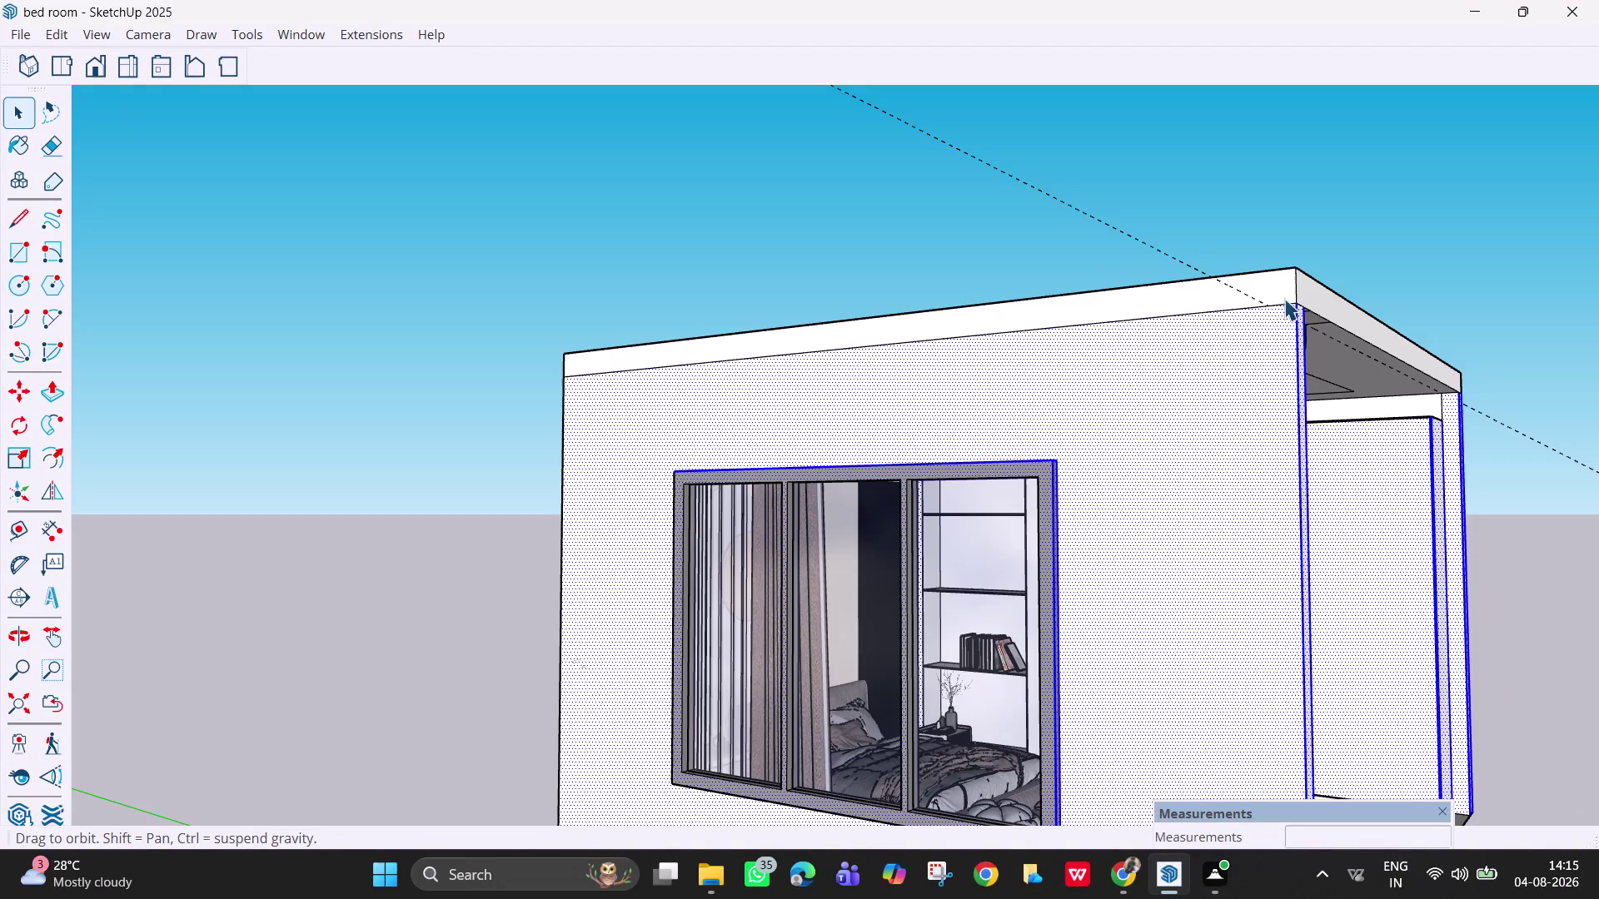
Clear the wall selection and orbit toward the room's open side.
key(Escape)
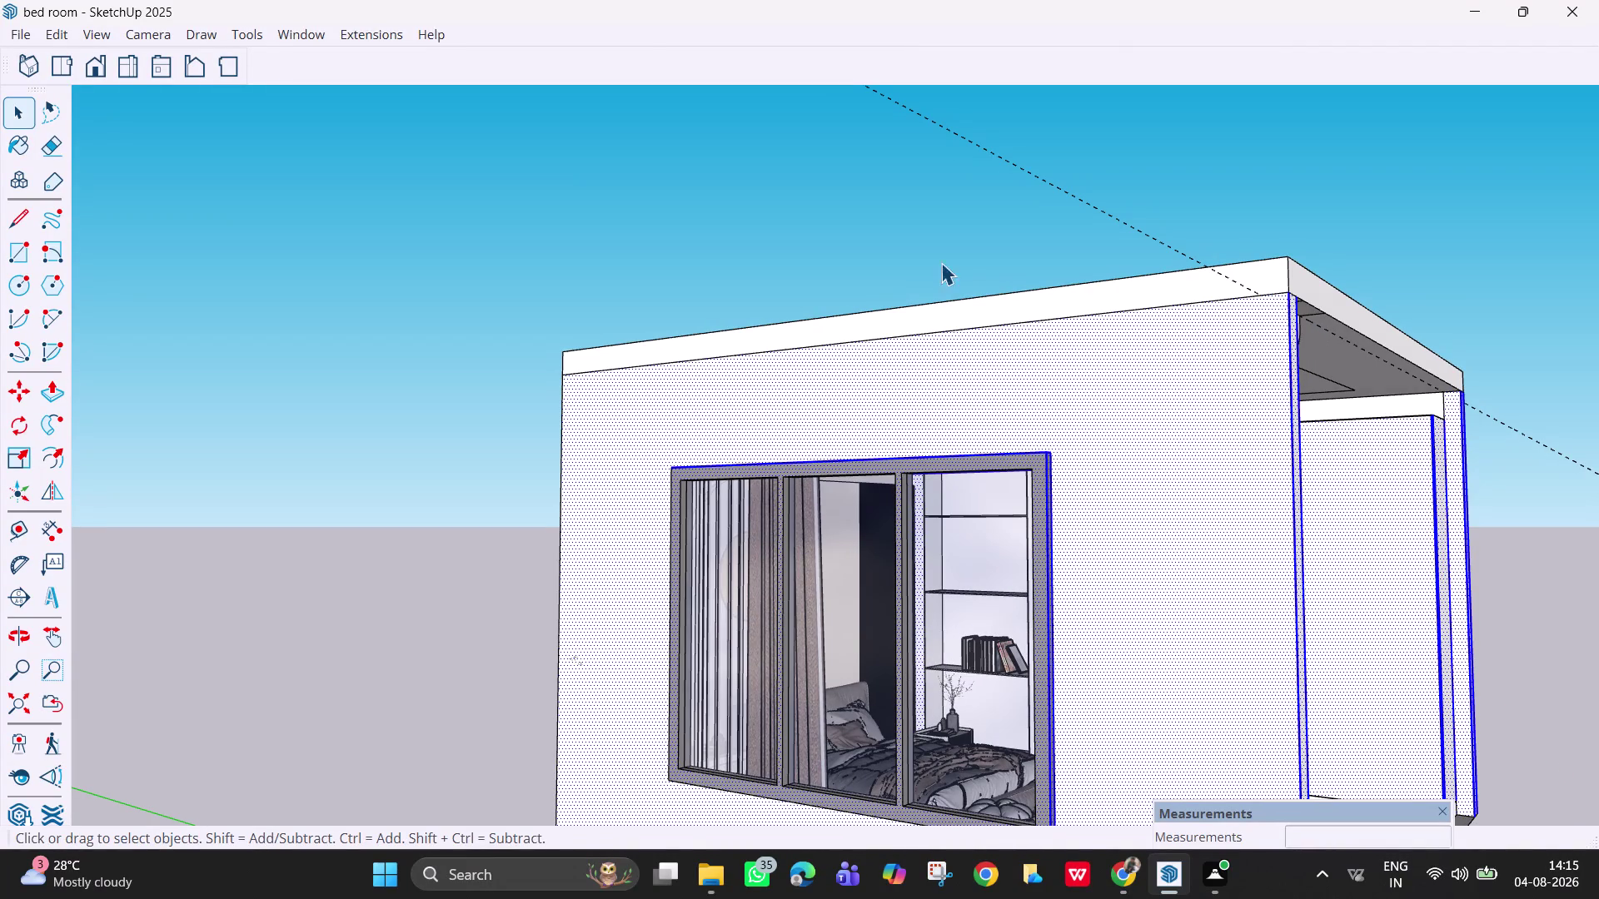
click(869, 235)
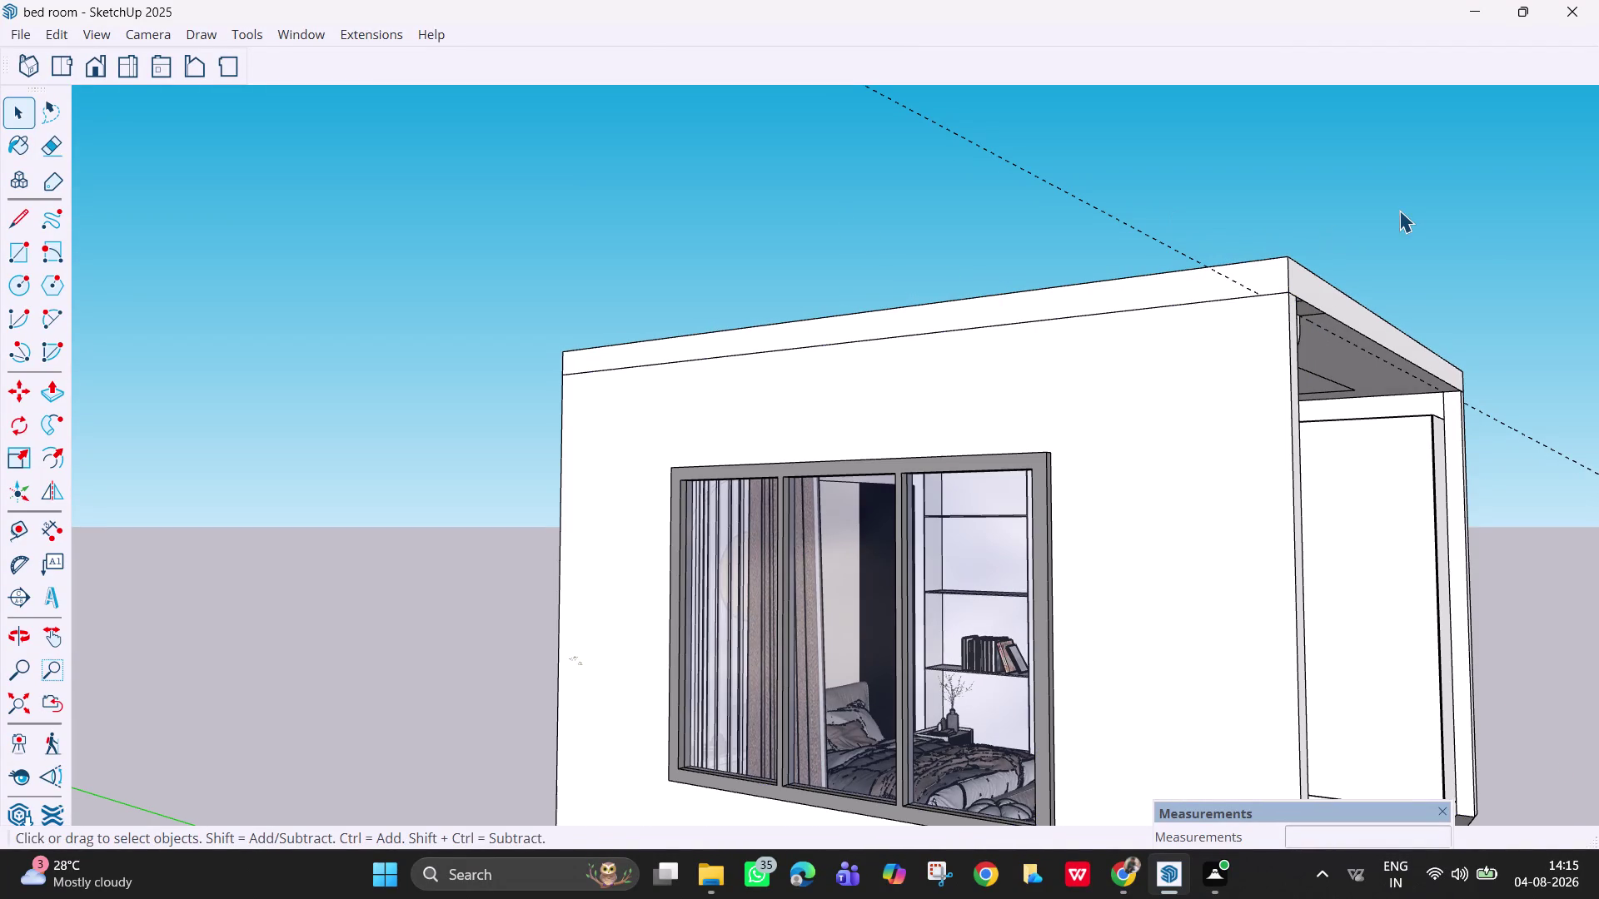
key(Escape)
key(Escape)
key(Escape)
middle_drag(1374, 455, 1362, 463)
middle_drag(1362, 462, 1035, 509)
scroll(down, 3)
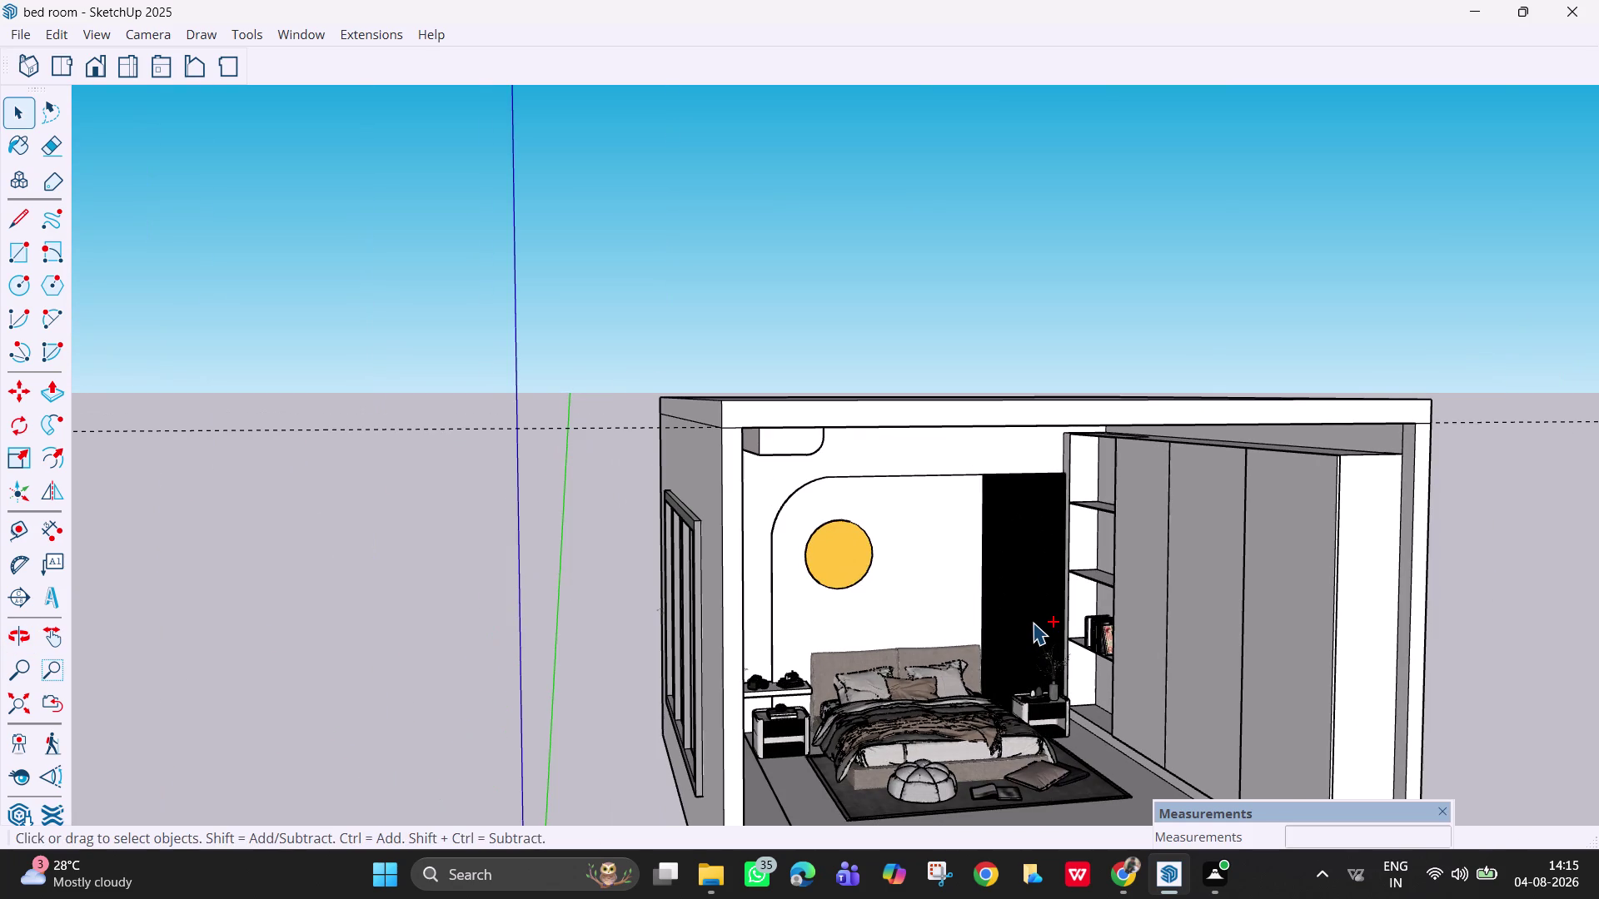
Save the model and orbit around the furnished bedroom interior.
key(ctrl+s)
key(ctrl+s)
key(ctrl+s)
key(Escape)
key(Escape)
key(Escape)
key(Escape)
key(Escape)
scroll(up, 3)
key(Escape)
key(Escape)
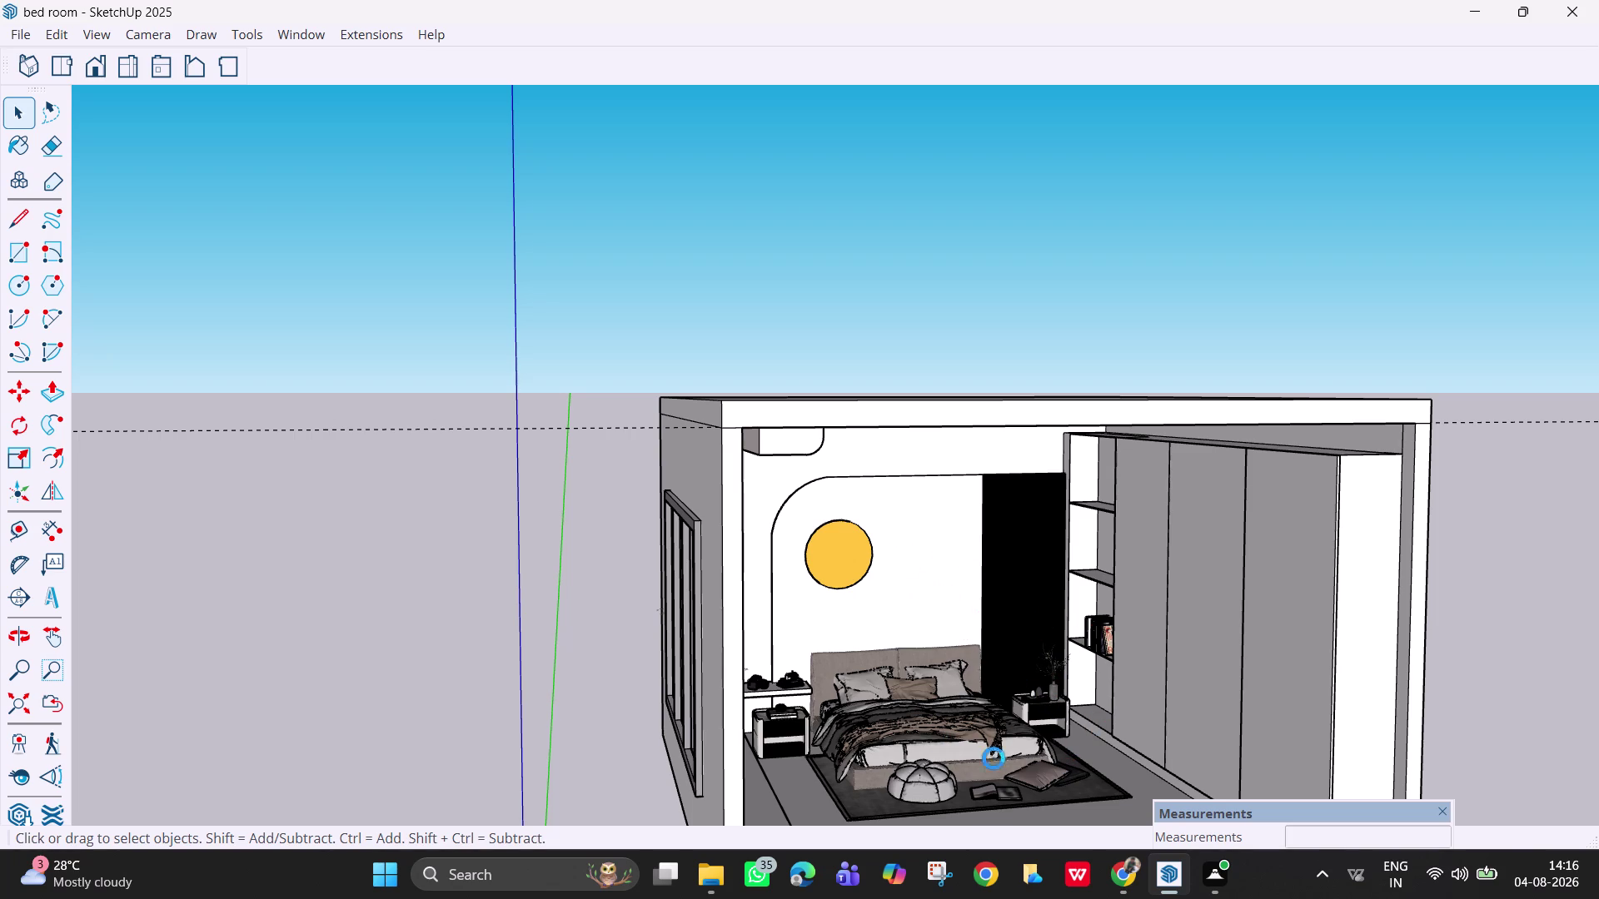
middle_drag(1010, 630, 1077, 650)
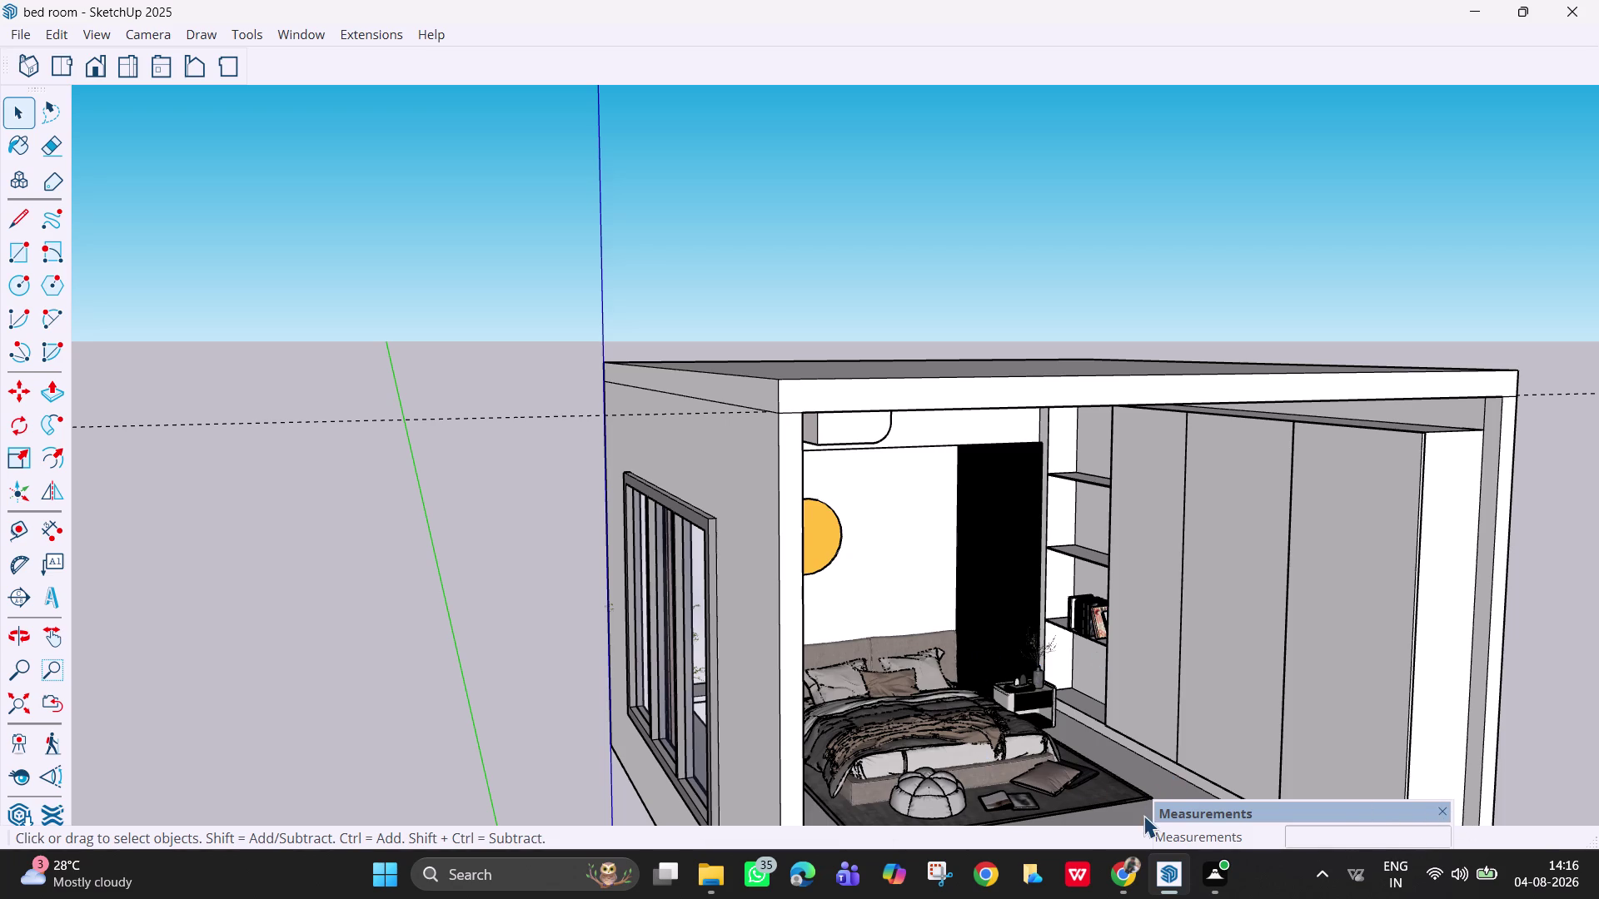
Orbit closer into the bedroom to face the bed wall.
click(1321, 802)
drag(1315, 800, 1315, 823)
scroll(up, 3)
middle_drag(1048, 679, 937, 677)
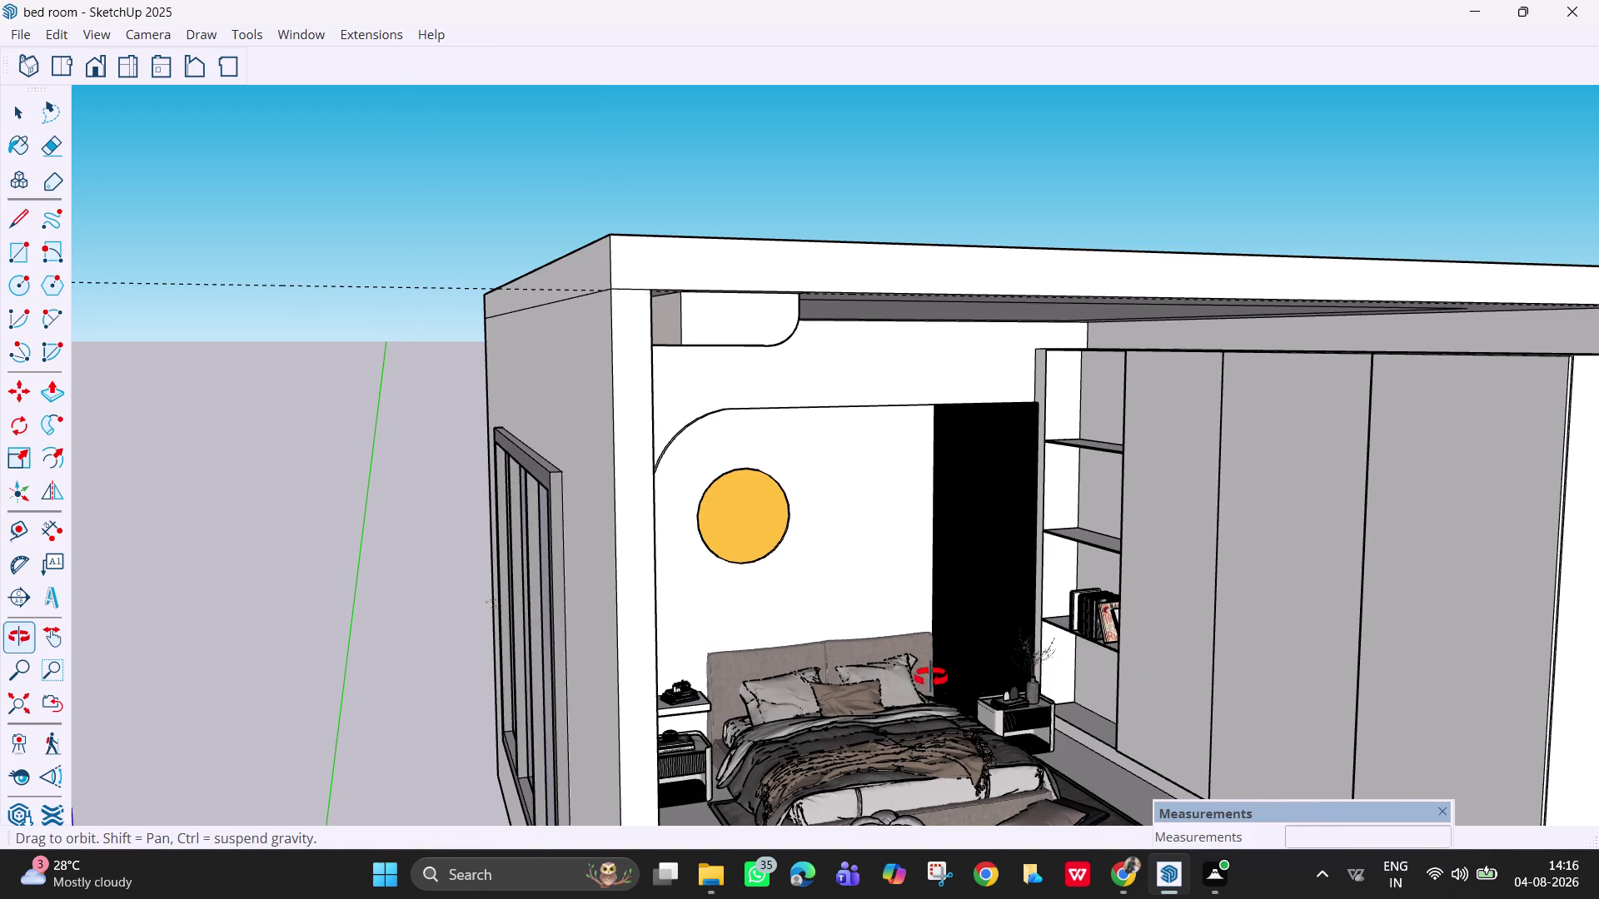
middle_drag(937, 678, 924, 725)
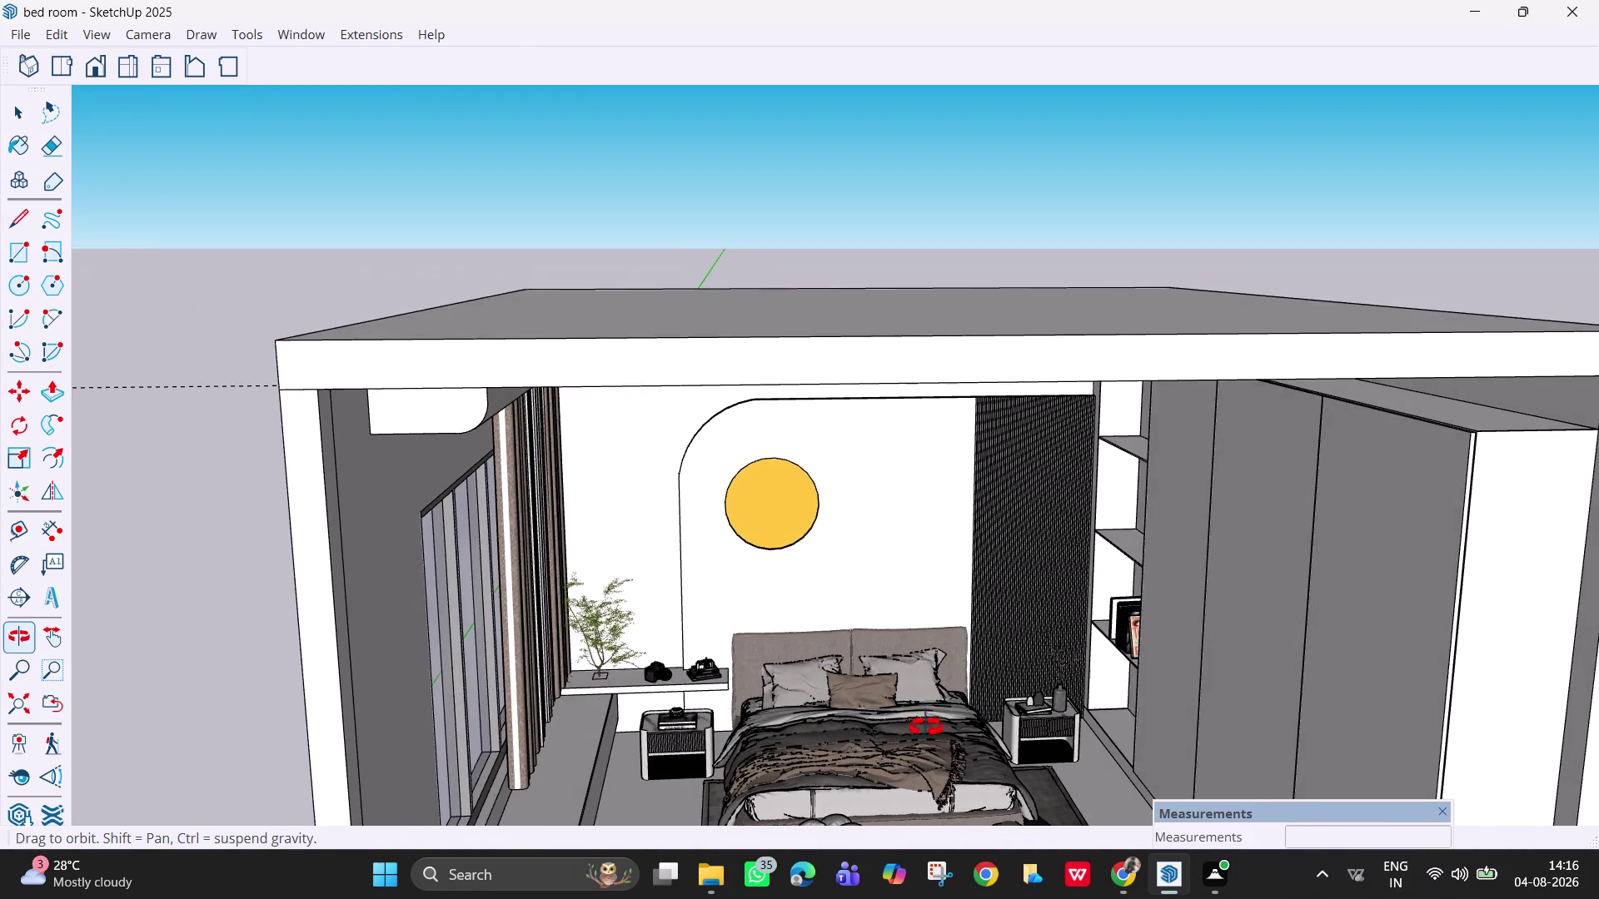
middle_drag(924, 725, 935, 744)
Orbit around the building to the outside side wall and select the handle model.
middle_drag(1092, 675, 1036, 667)
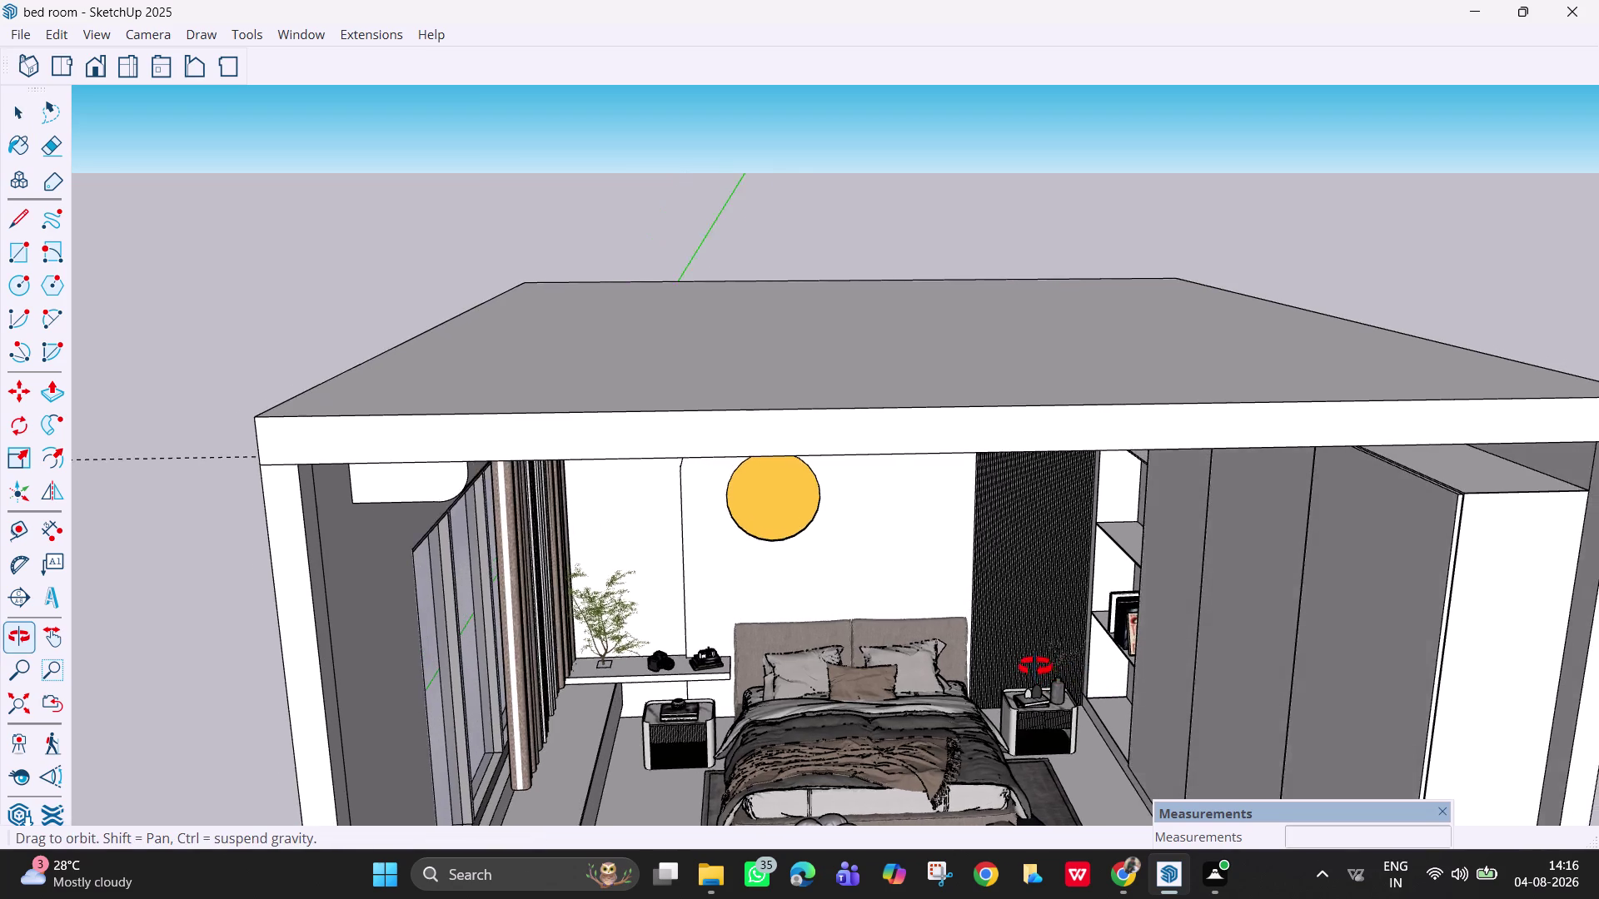
middle_drag(1037, 667, 1022, 662)
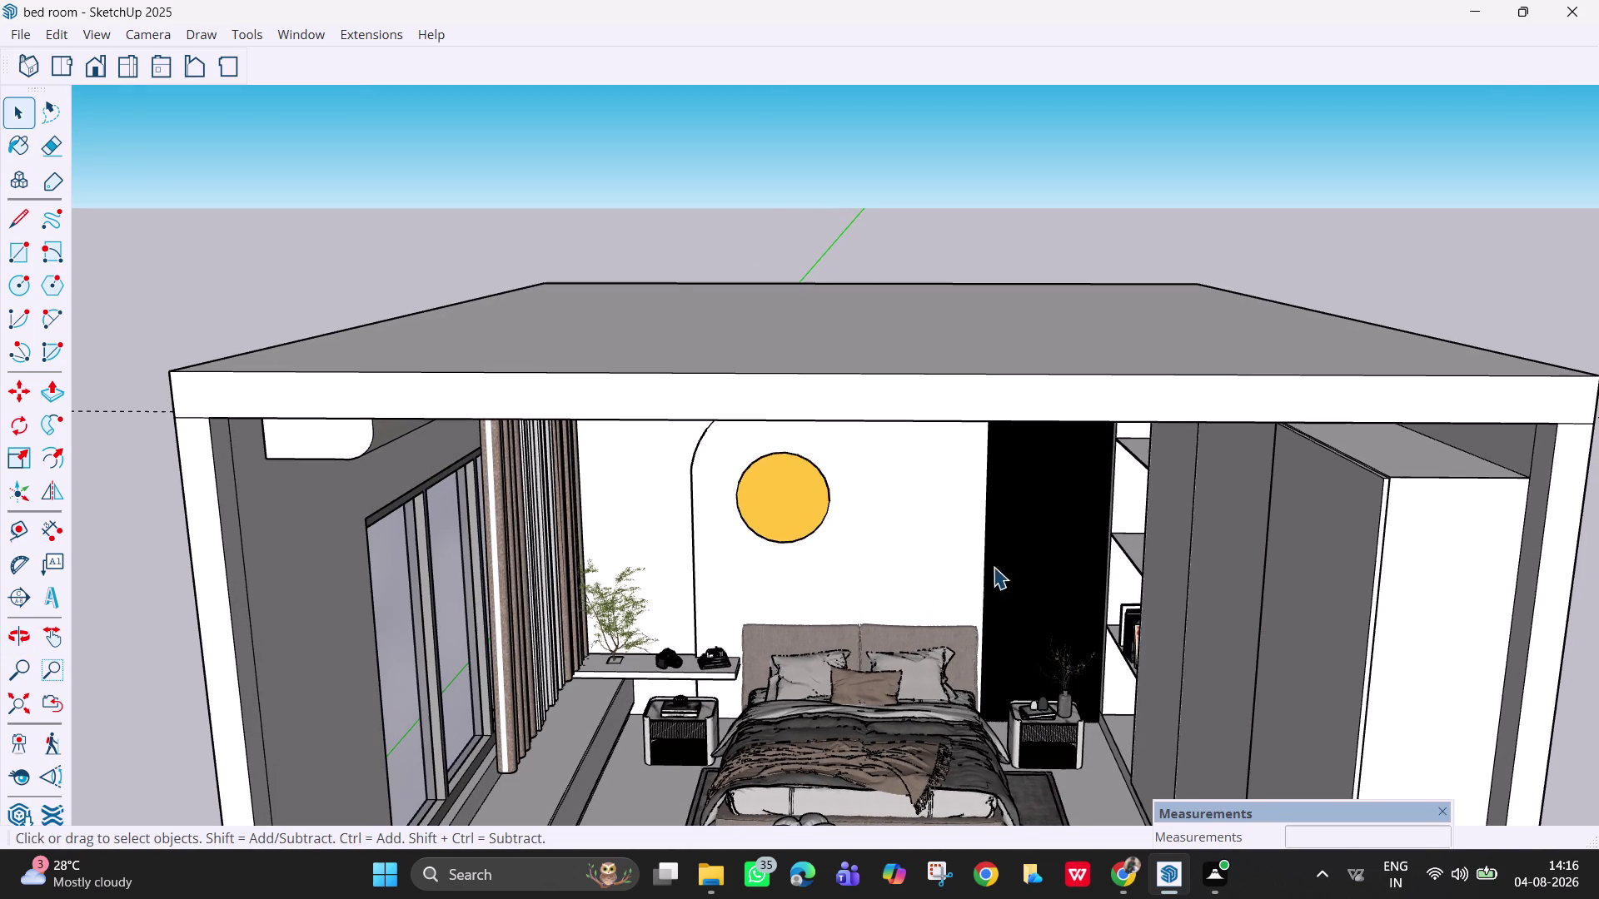
middle_drag(497, 557, 976, 607)
middle_drag(553, 545, 939, 546)
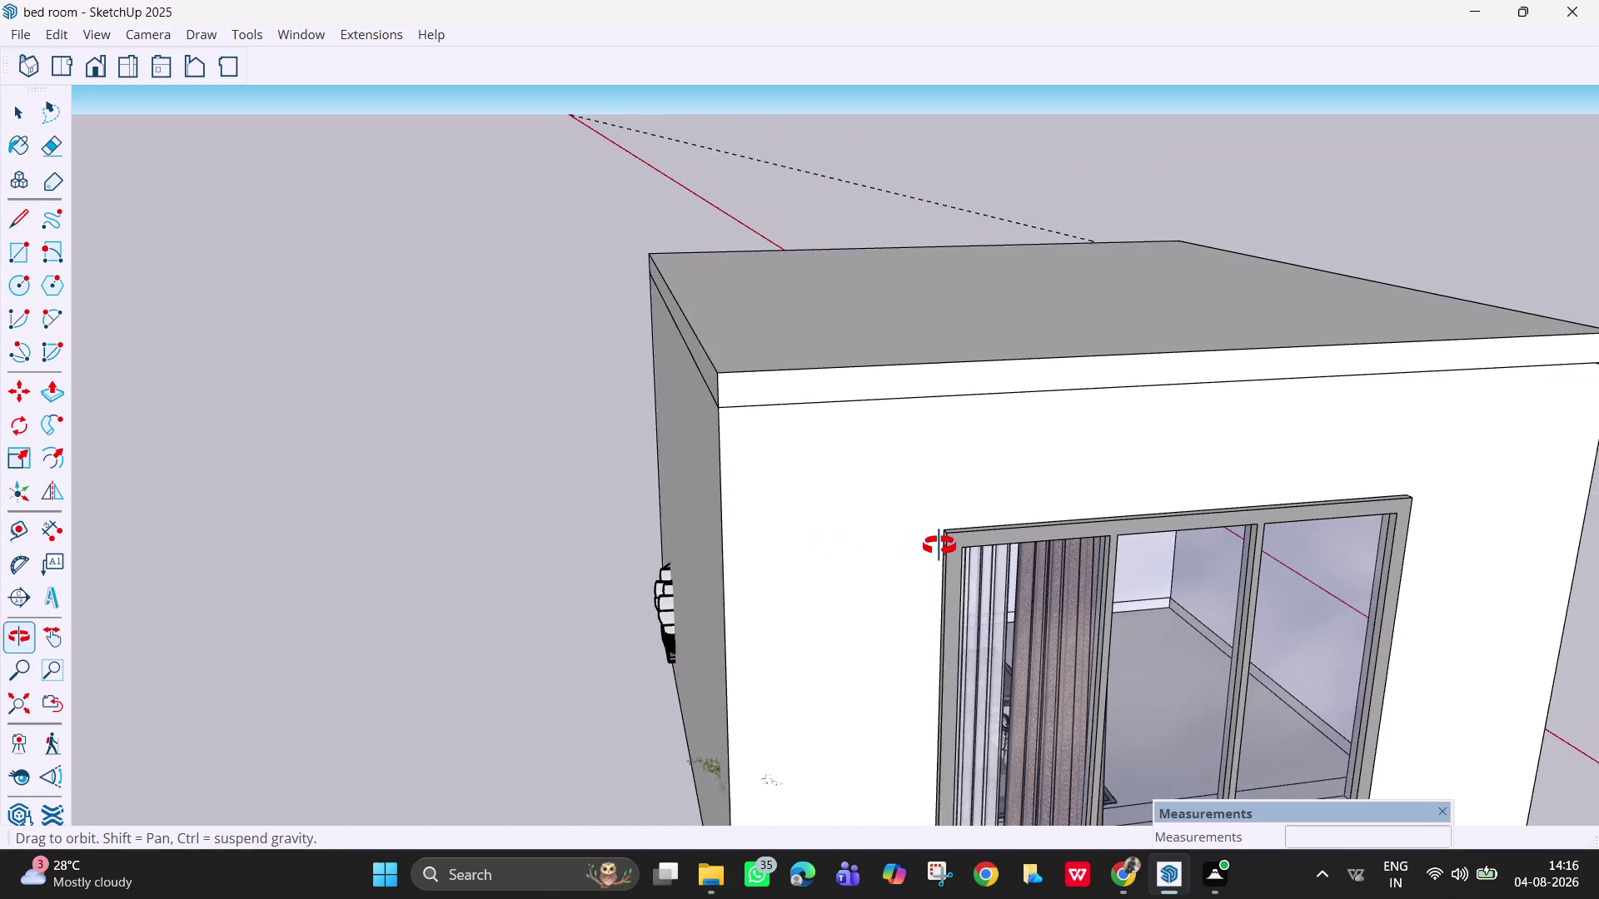
middle_drag(940, 547, 974, 553)
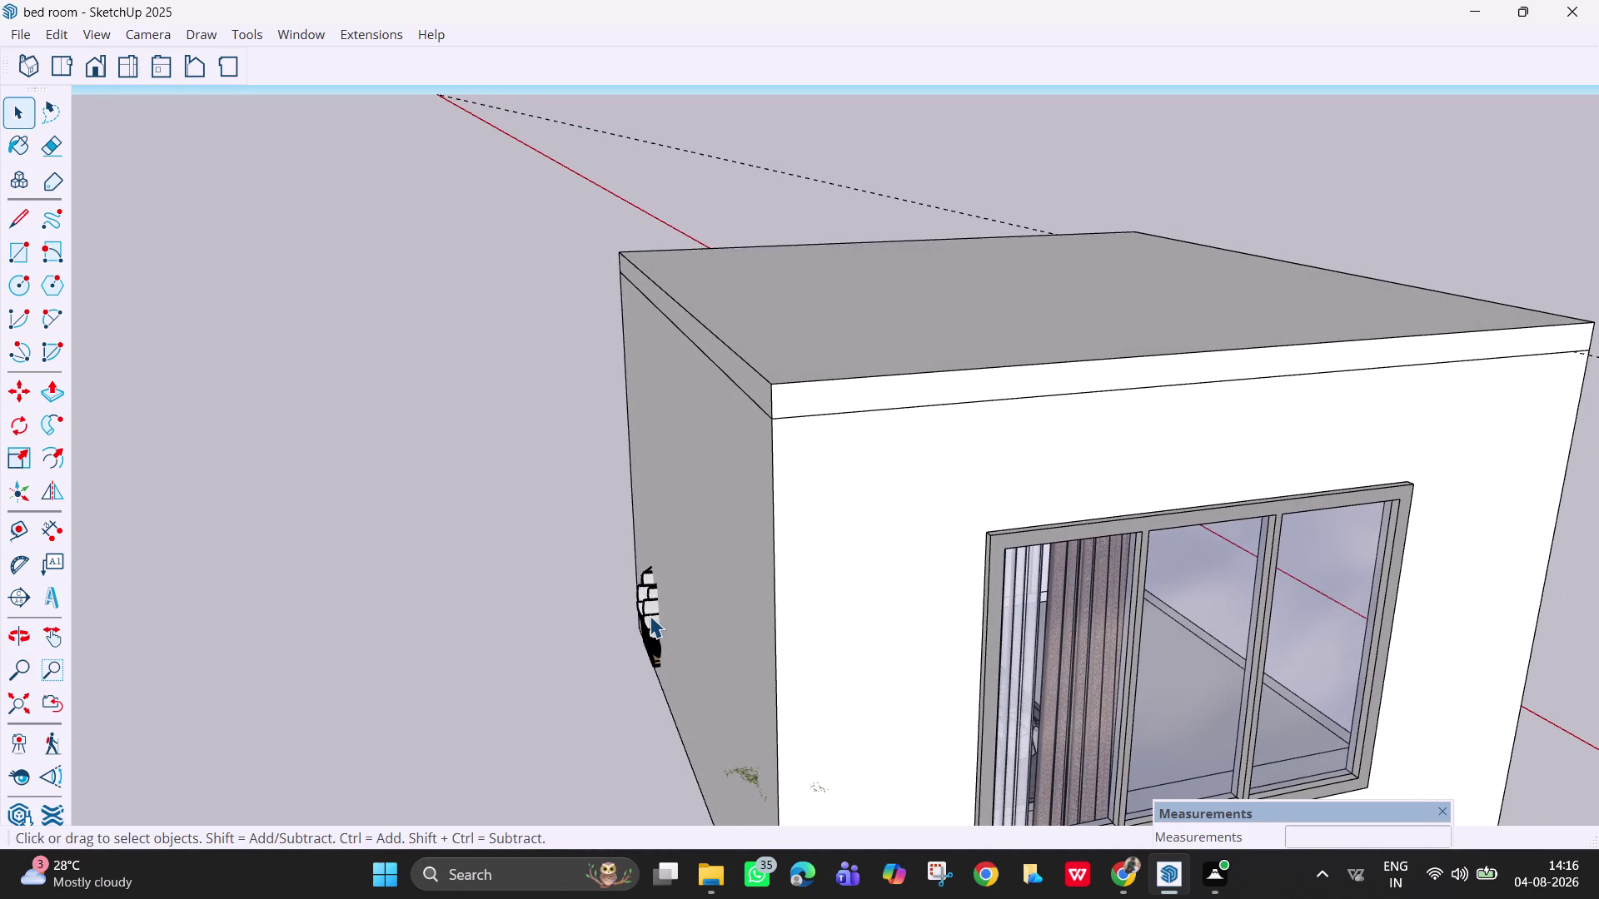
click(650, 615)
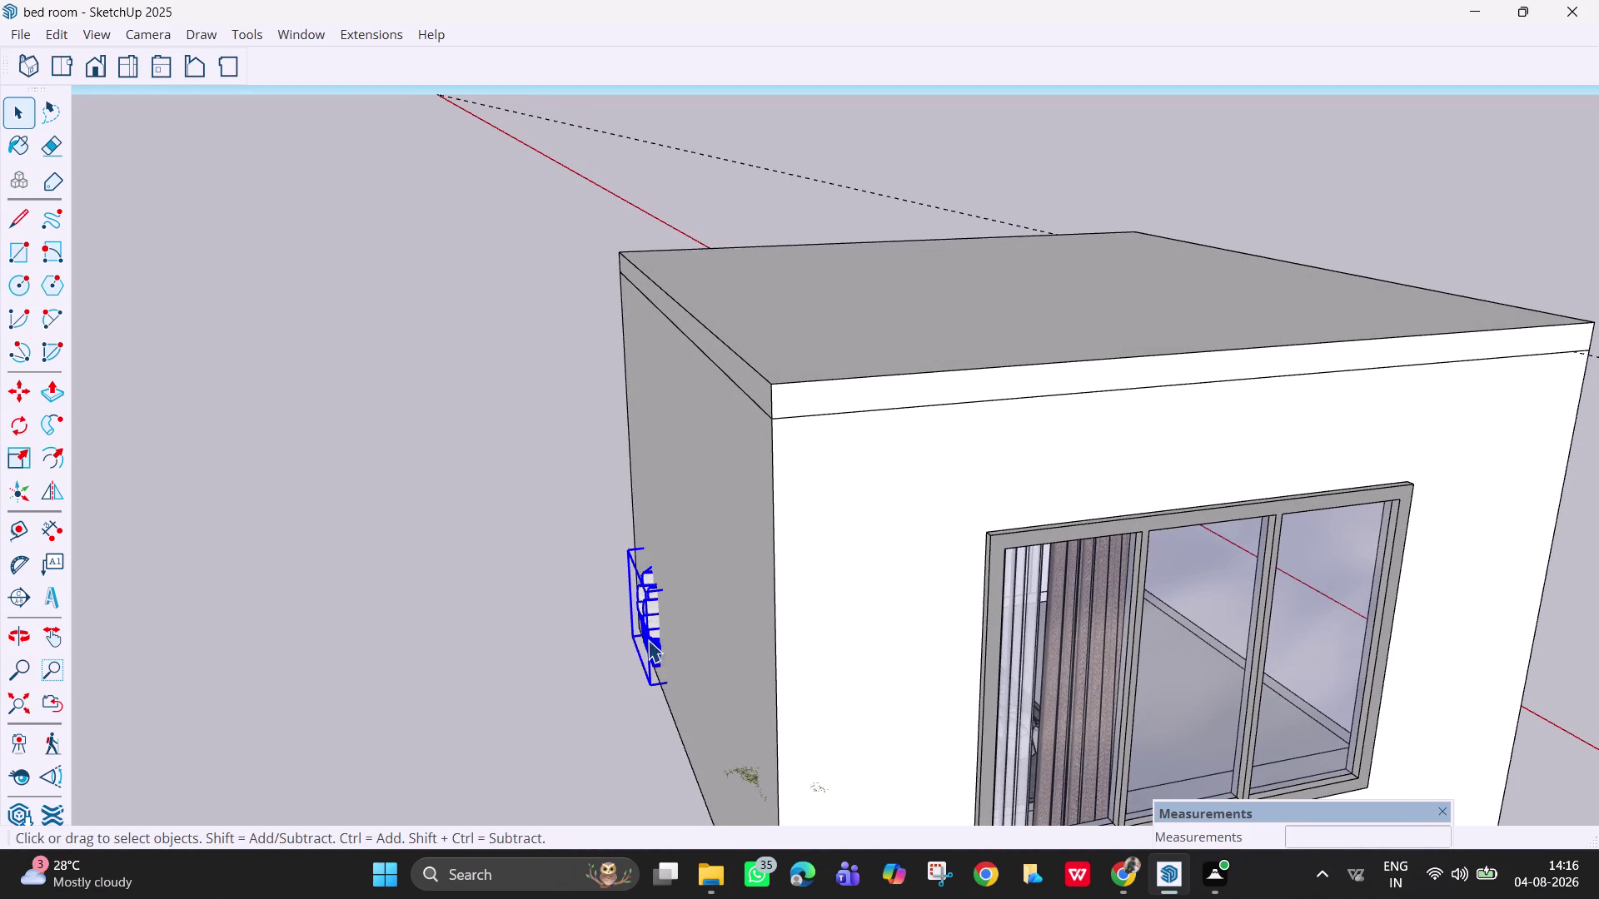
Drag the handle model's rotation grip with Move (M) to turn it.
key(m)
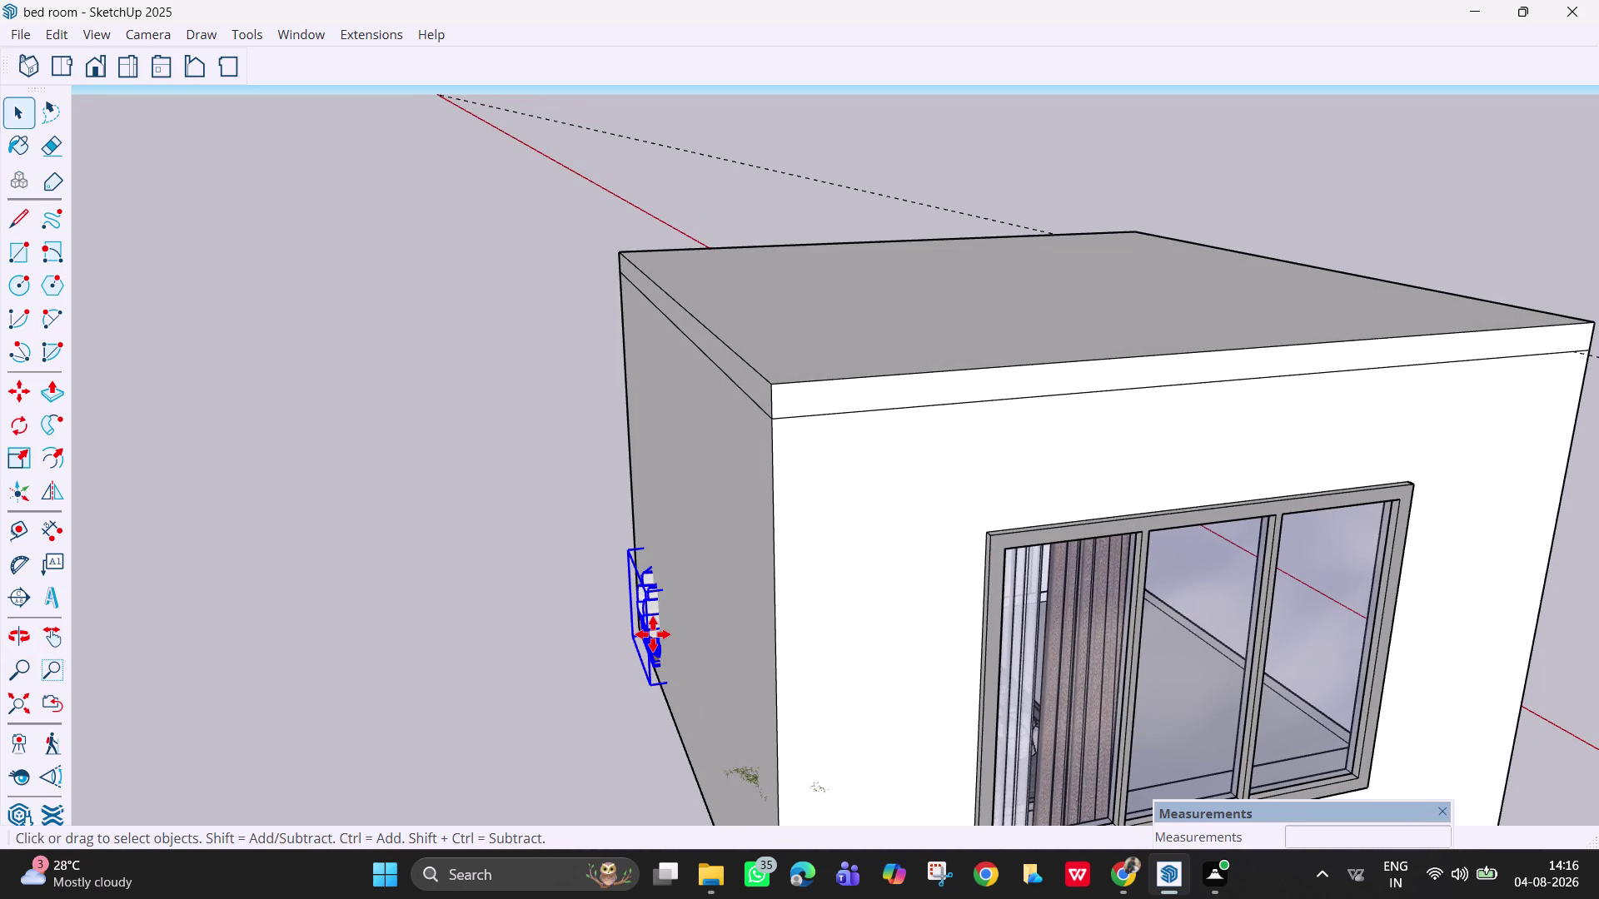
drag(653, 635, 644, 629)
drag(648, 679, 566, 670)
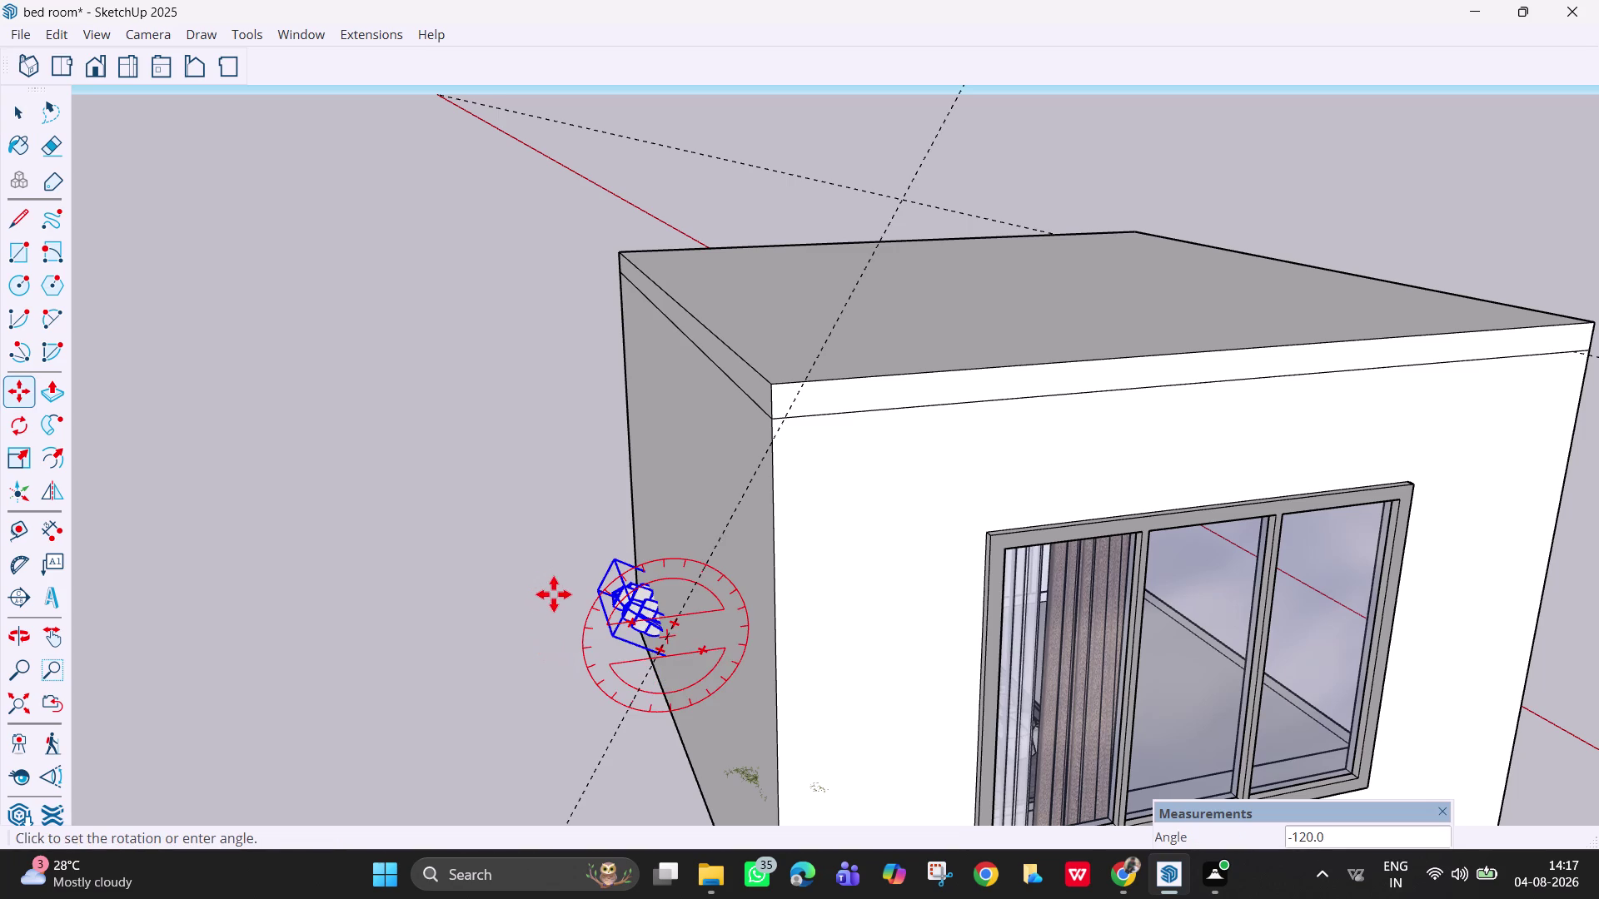
key(Escape)
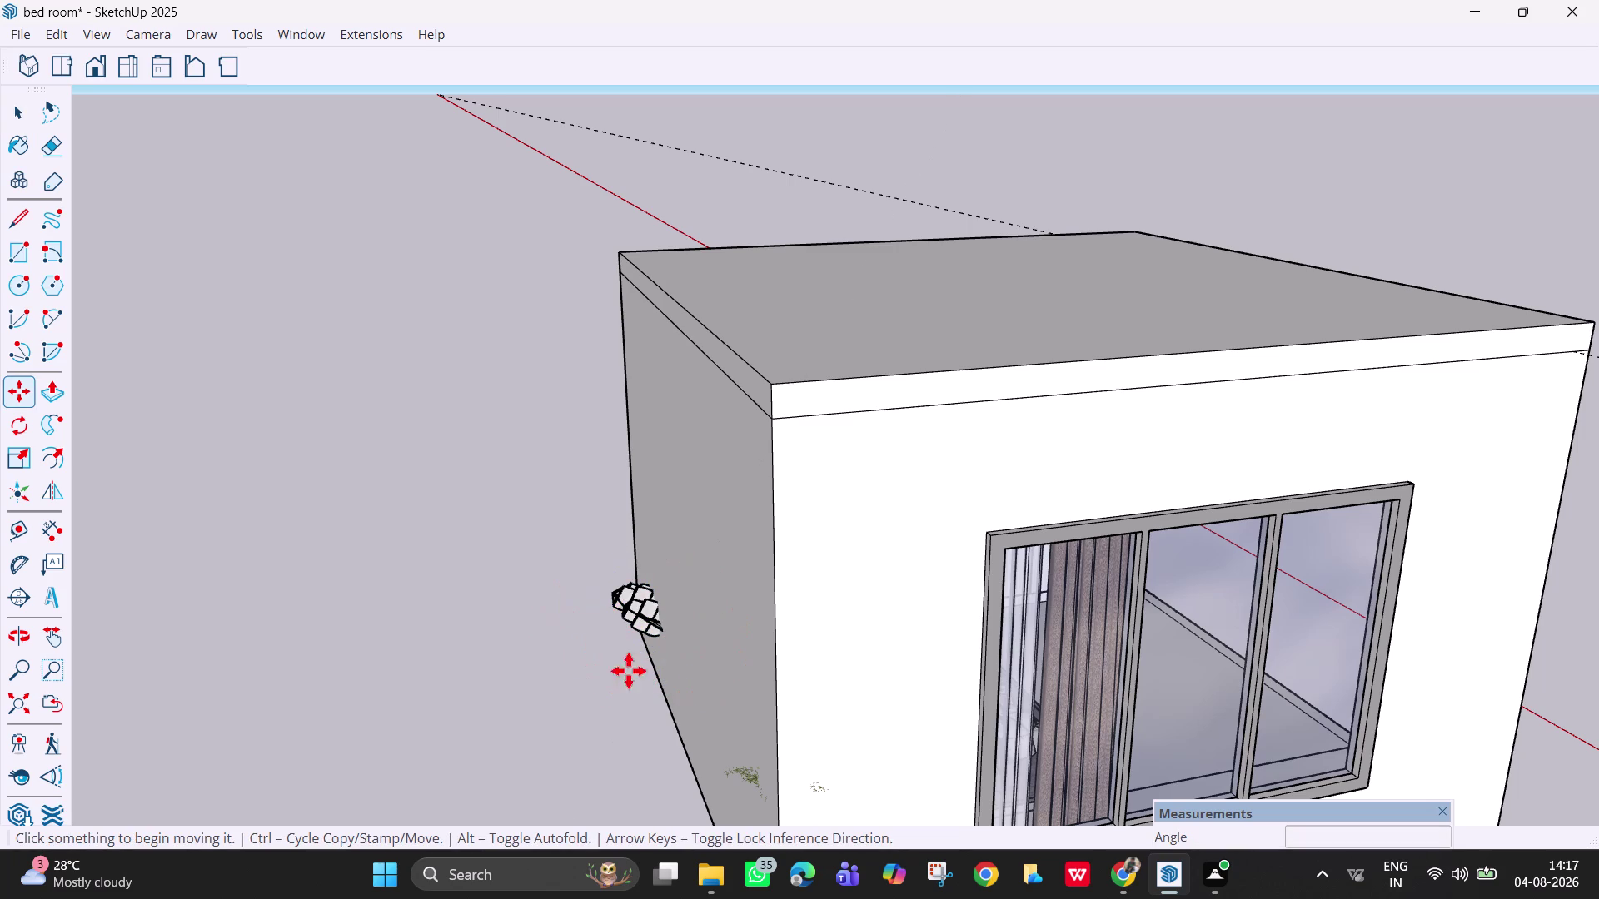
Reselect the handle model and drag its grip again, then cancel.
click(640, 616)
drag(641, 617, 635, 617)
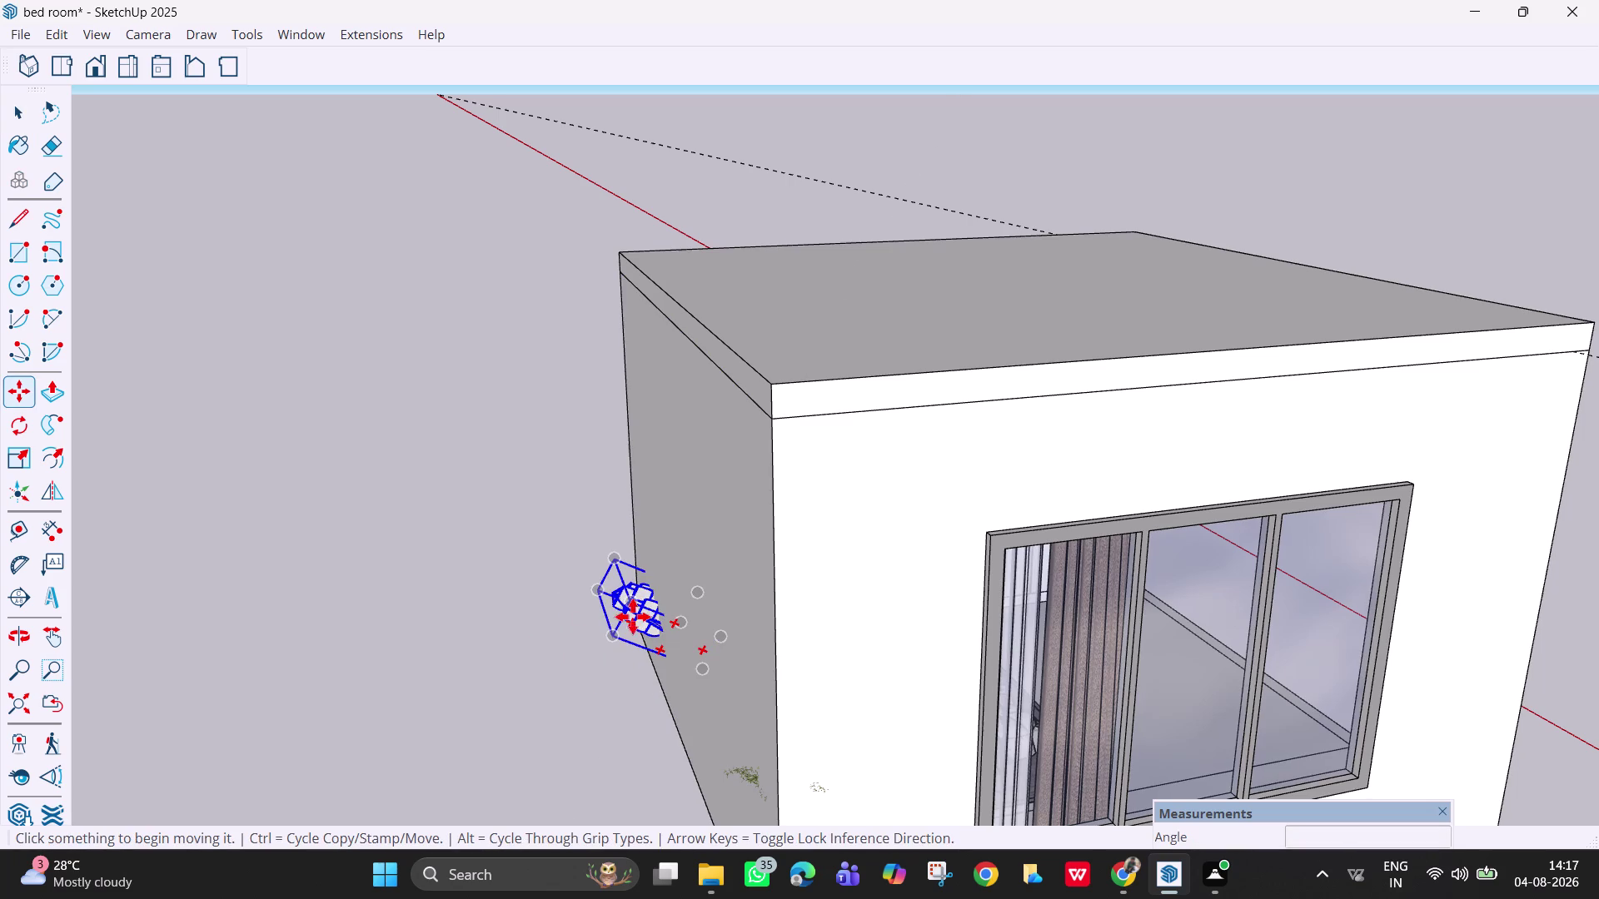
drag(636, 616, 555, 617)
click(611, 635)
drag(616, 629, 584, 628)
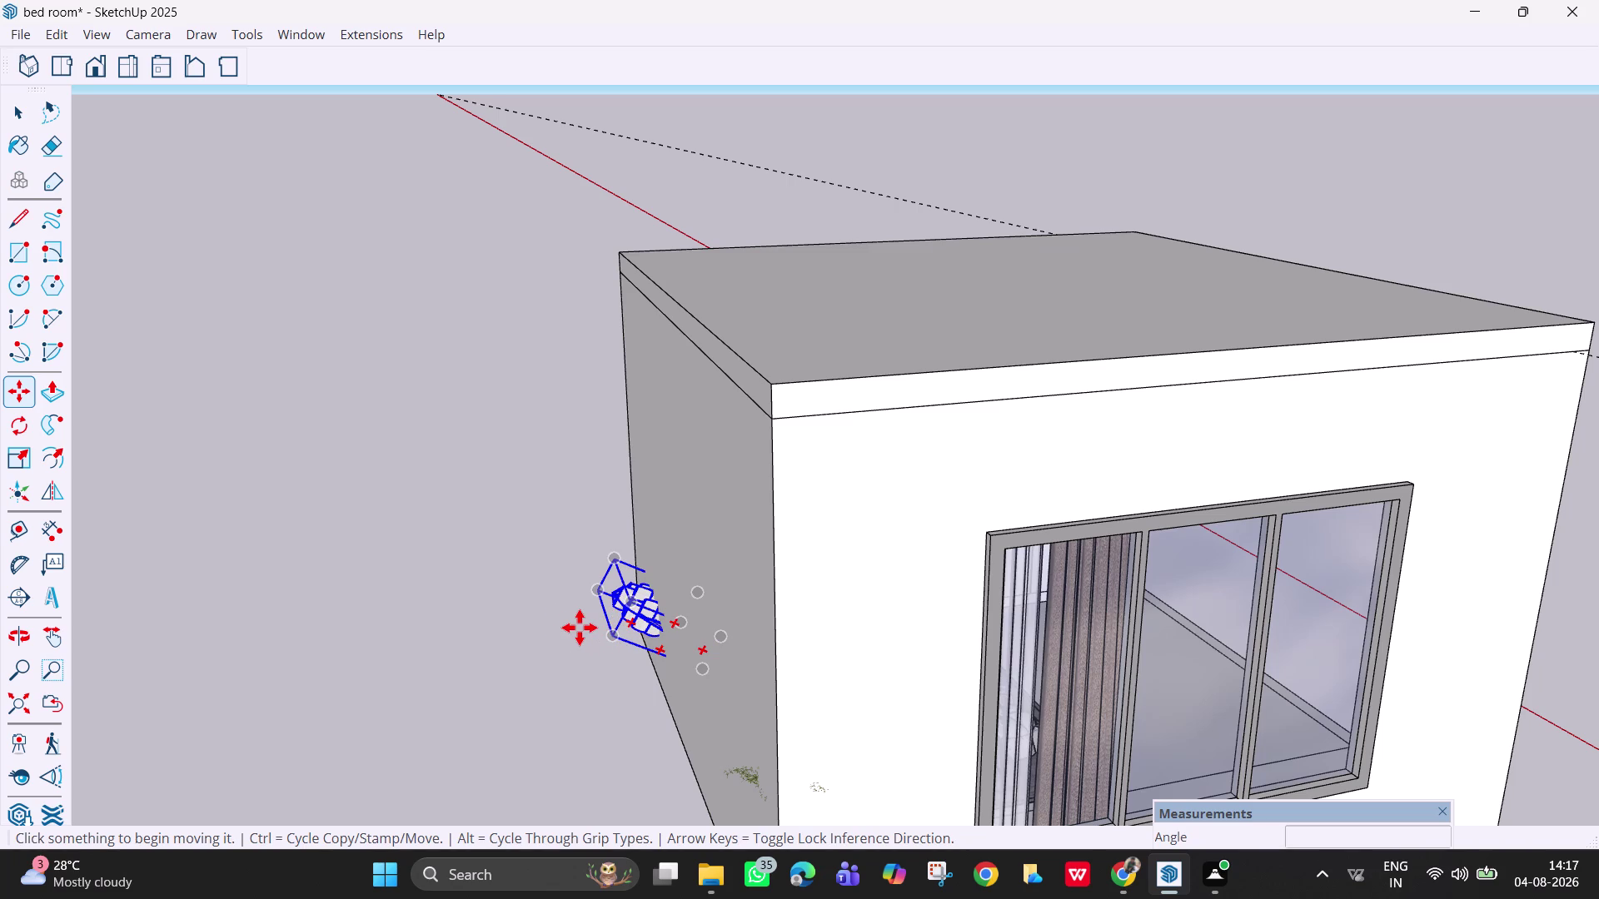
drag(584, 628, 558, 627)
key(Escape)
key(Escape)
Switch back to the Select tool.
key(space)
key(space)
key(space)
key(space)
key(space)
key(space)
key(space)
key(space)
key(space)
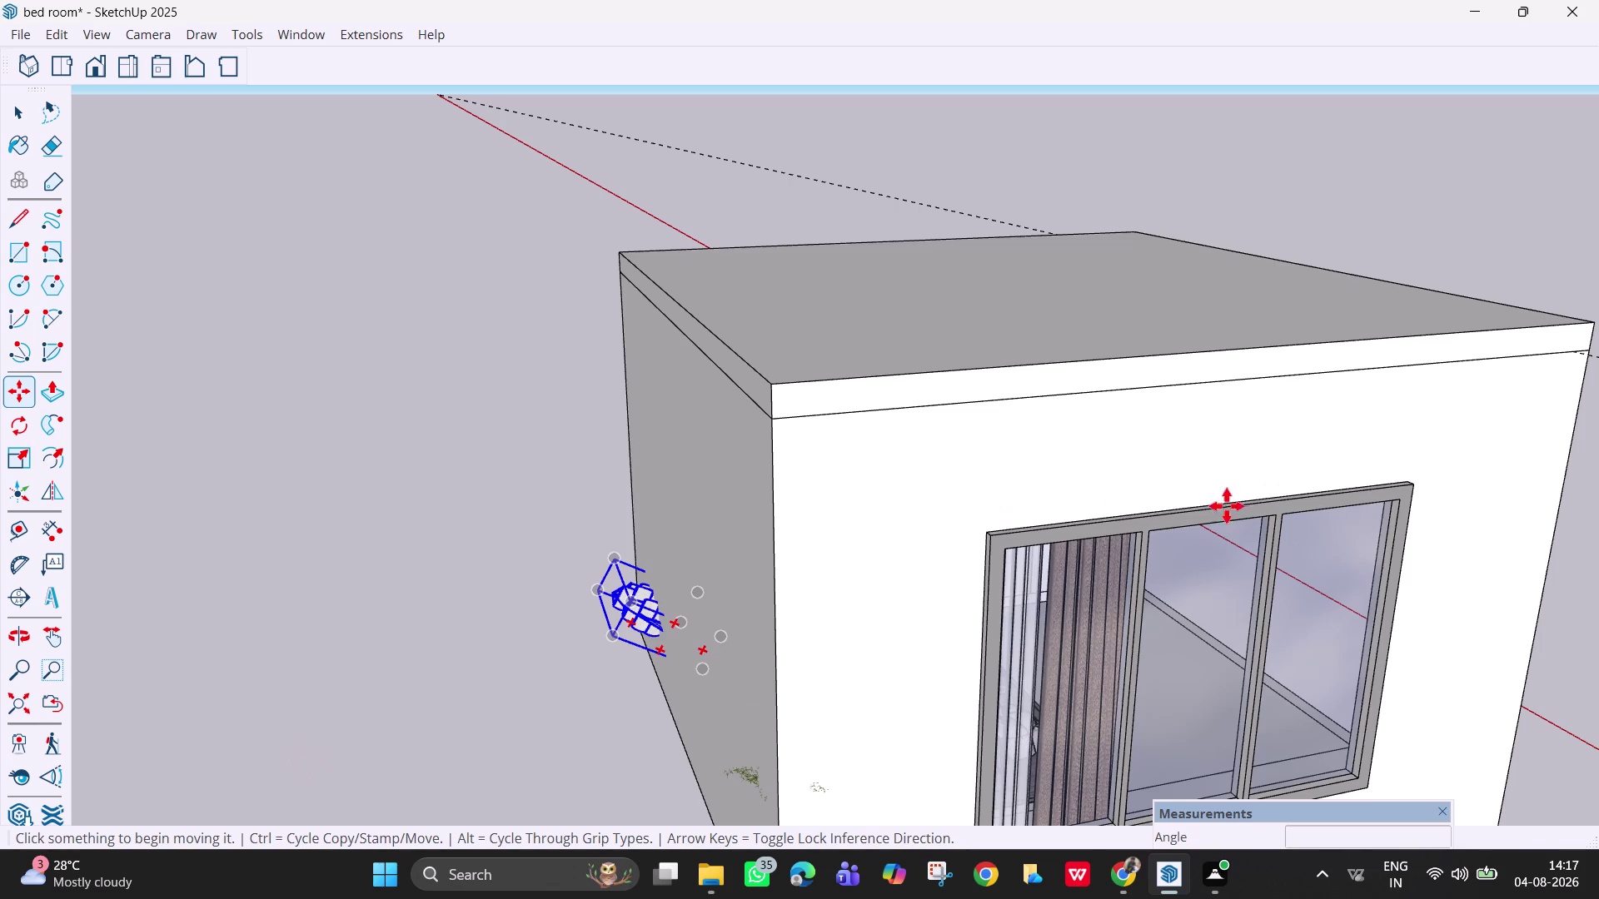
Orbit the view around the building, cancelling any active tool.
scroll(down, 3)
middle_drag(854, 623, 796, 591)
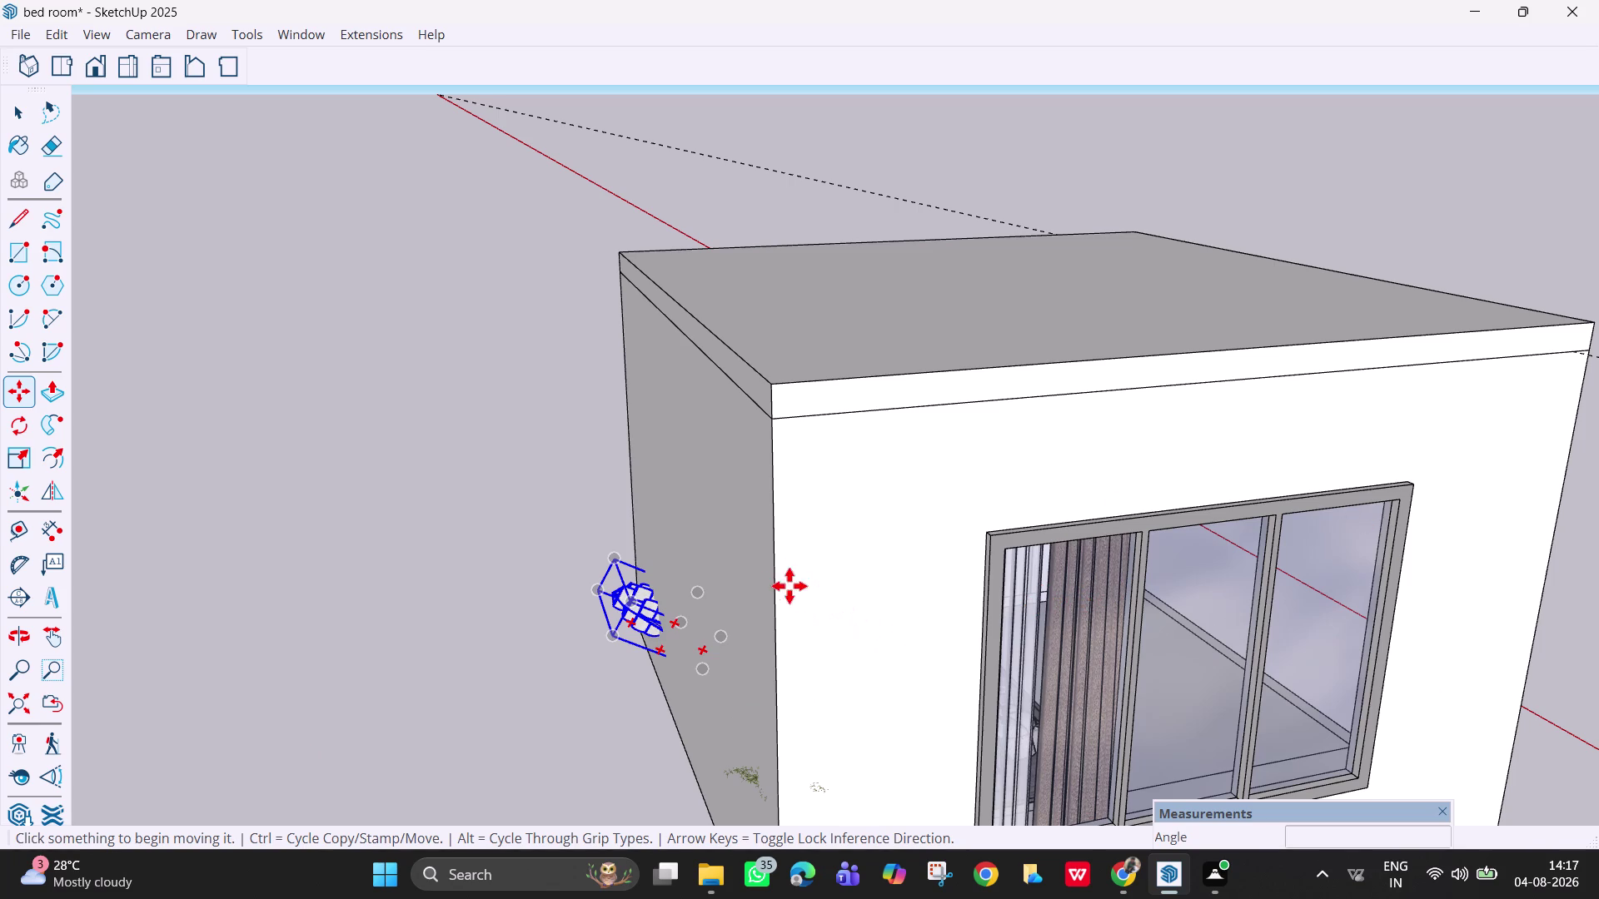
middle_drag(796, 590, 761, 567)
key(Escape)
key(Escape)
key(Escape)
key(Escape)
key(Escape)
key(Escape)
key(Escape)
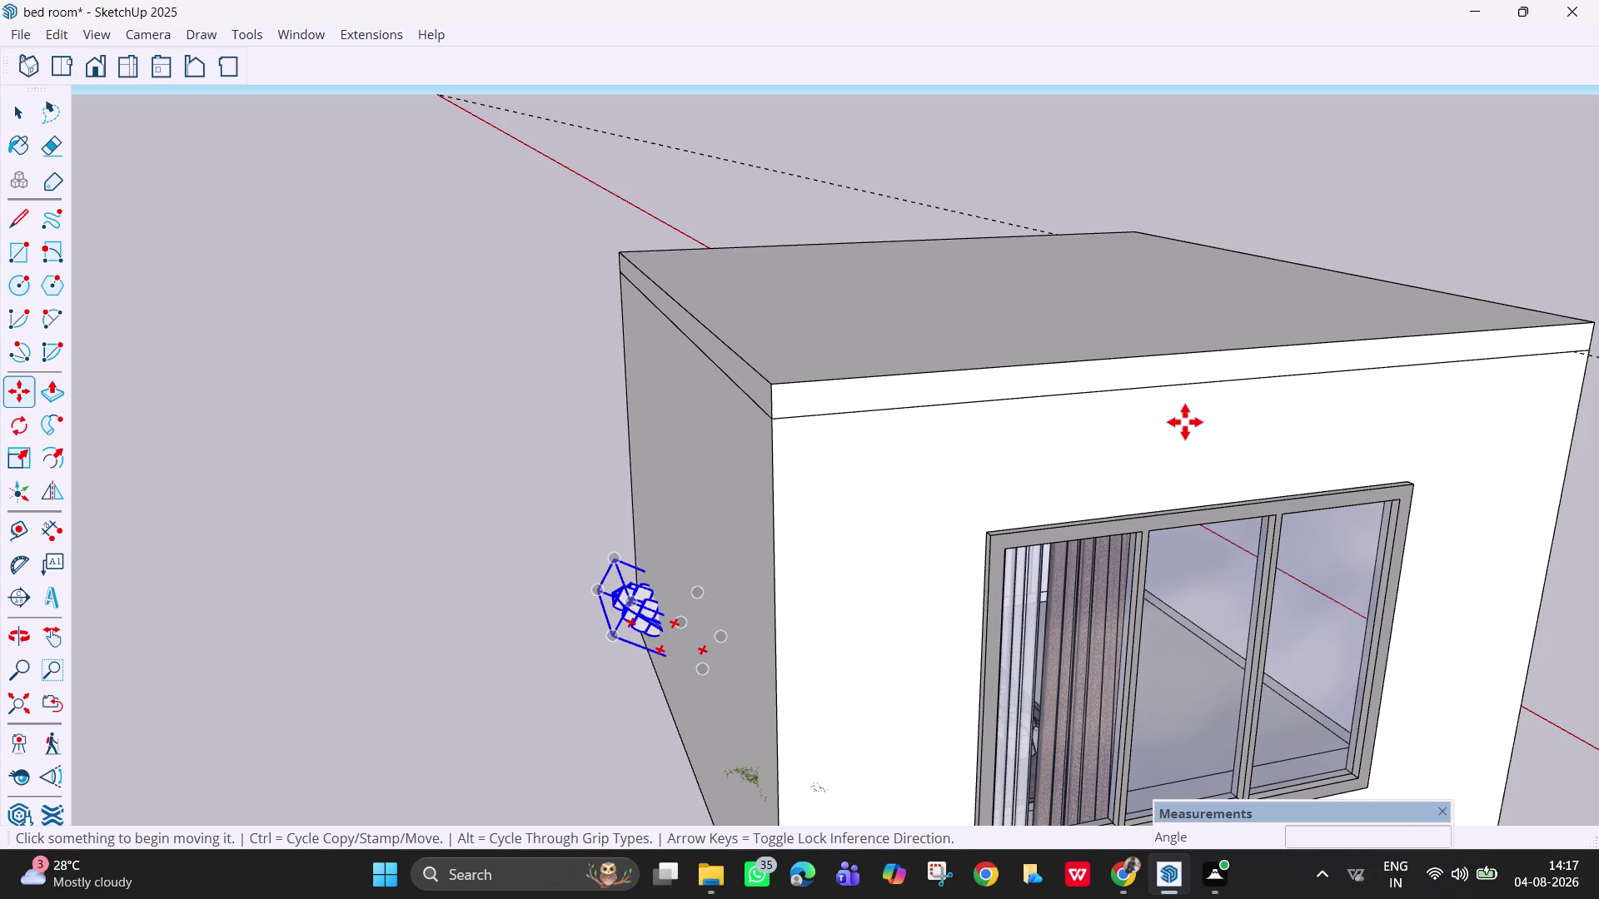
key(space)
key(space)
key(space)
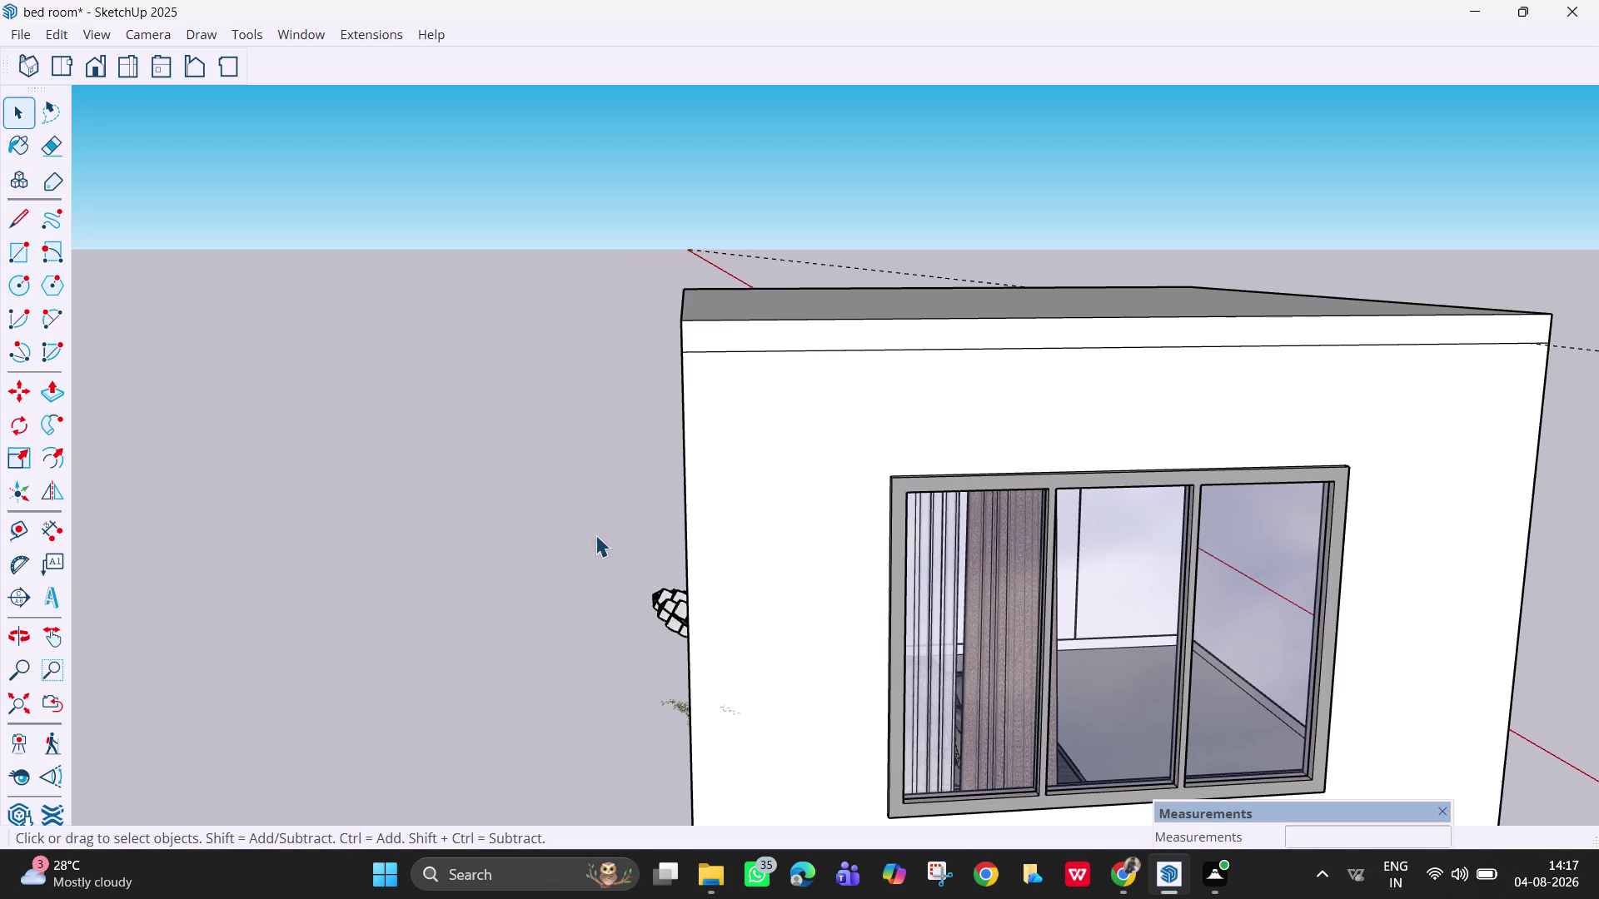
middle_drag(609, 552, 656, 573)
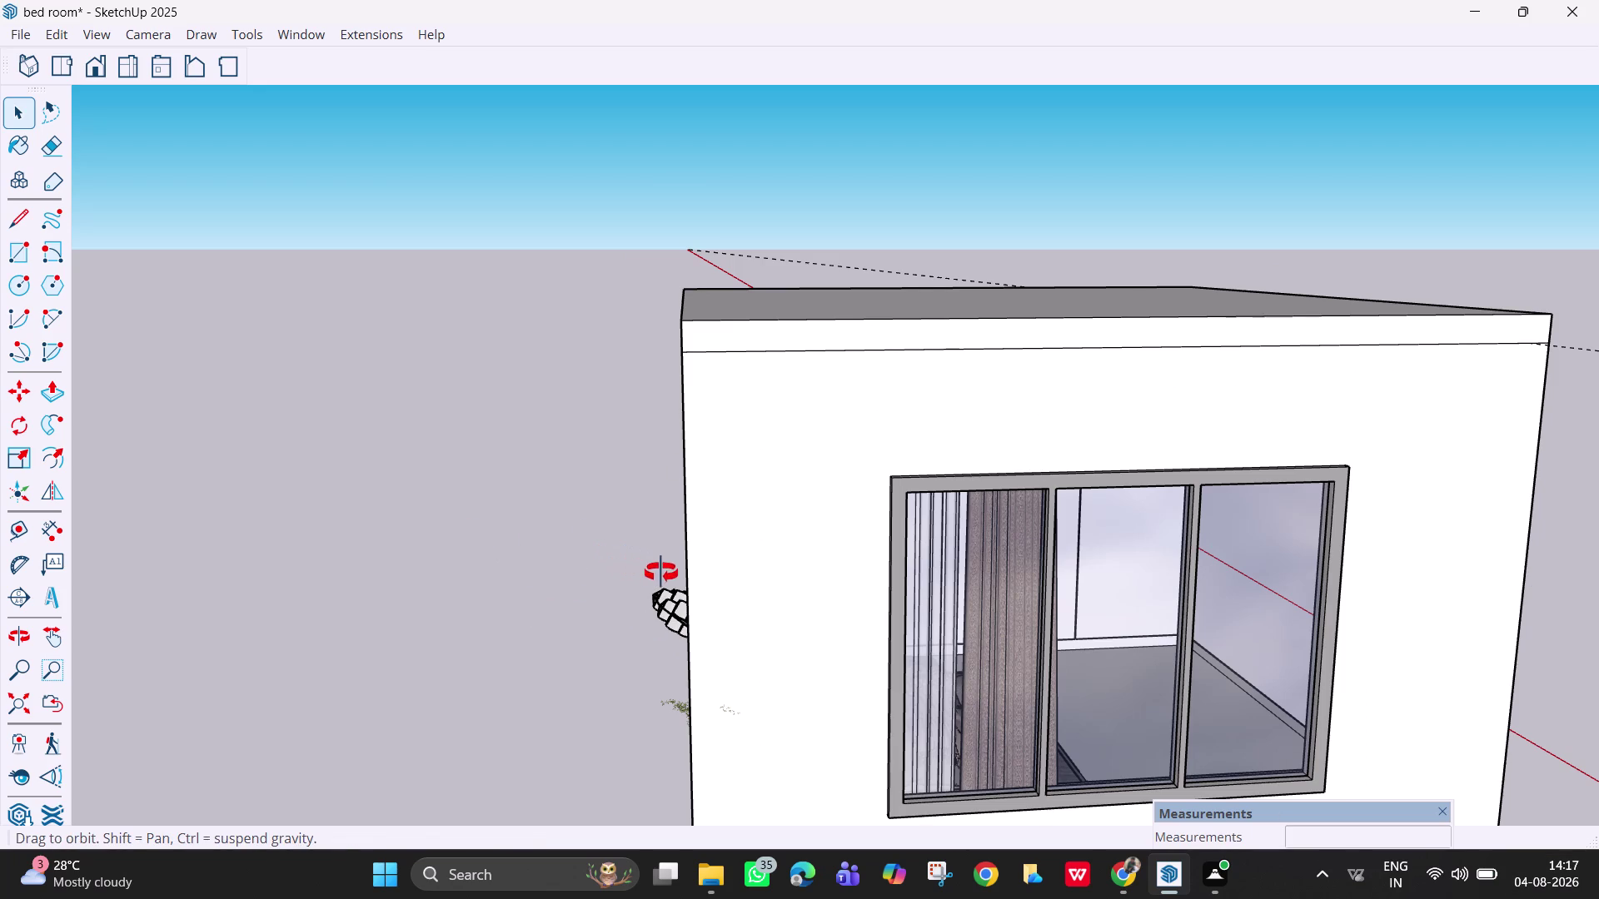
Move the handle model from its endpoint about 6' out onto open ground.
middle_drag(656, 573, 804, 555)
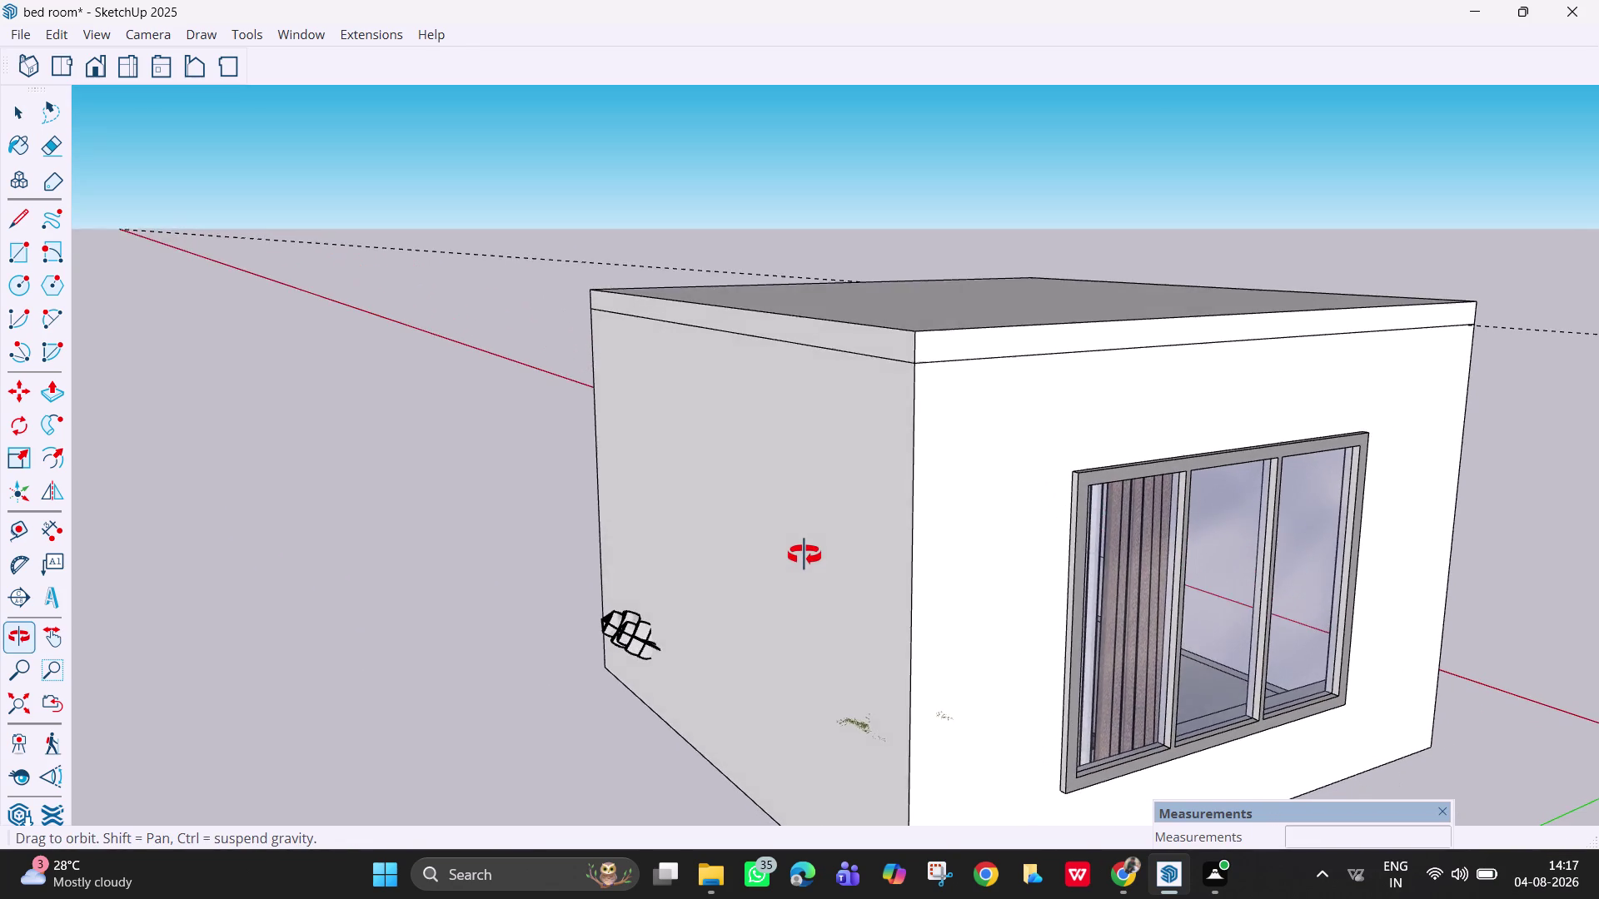
middle_drag(804, 555, 802, 552)
click(623, 631)
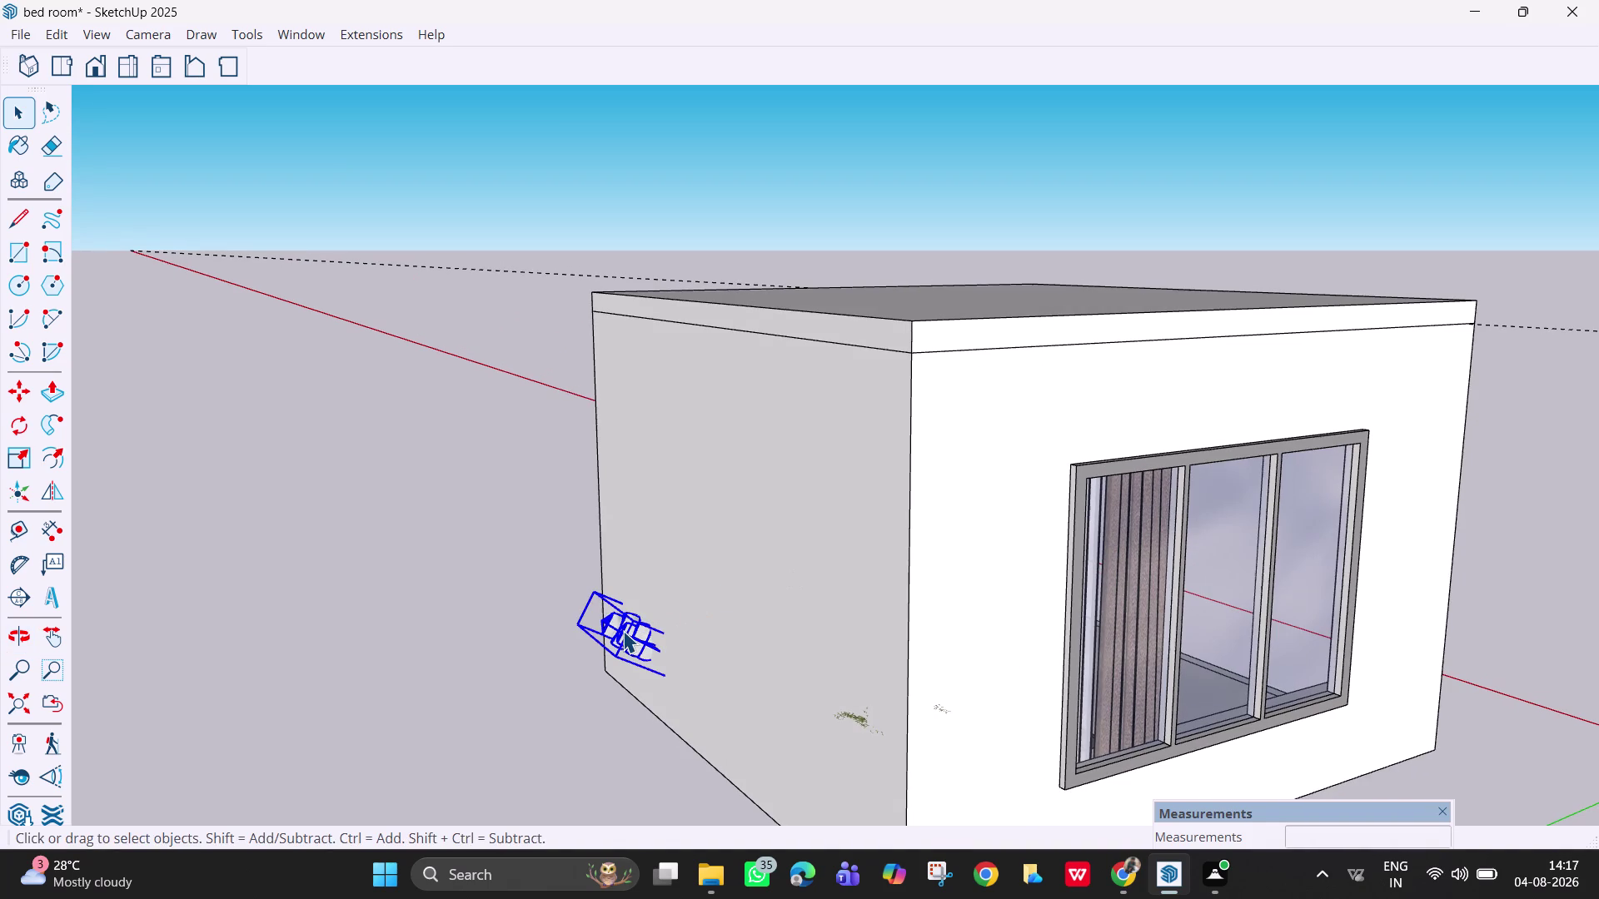
key(m)
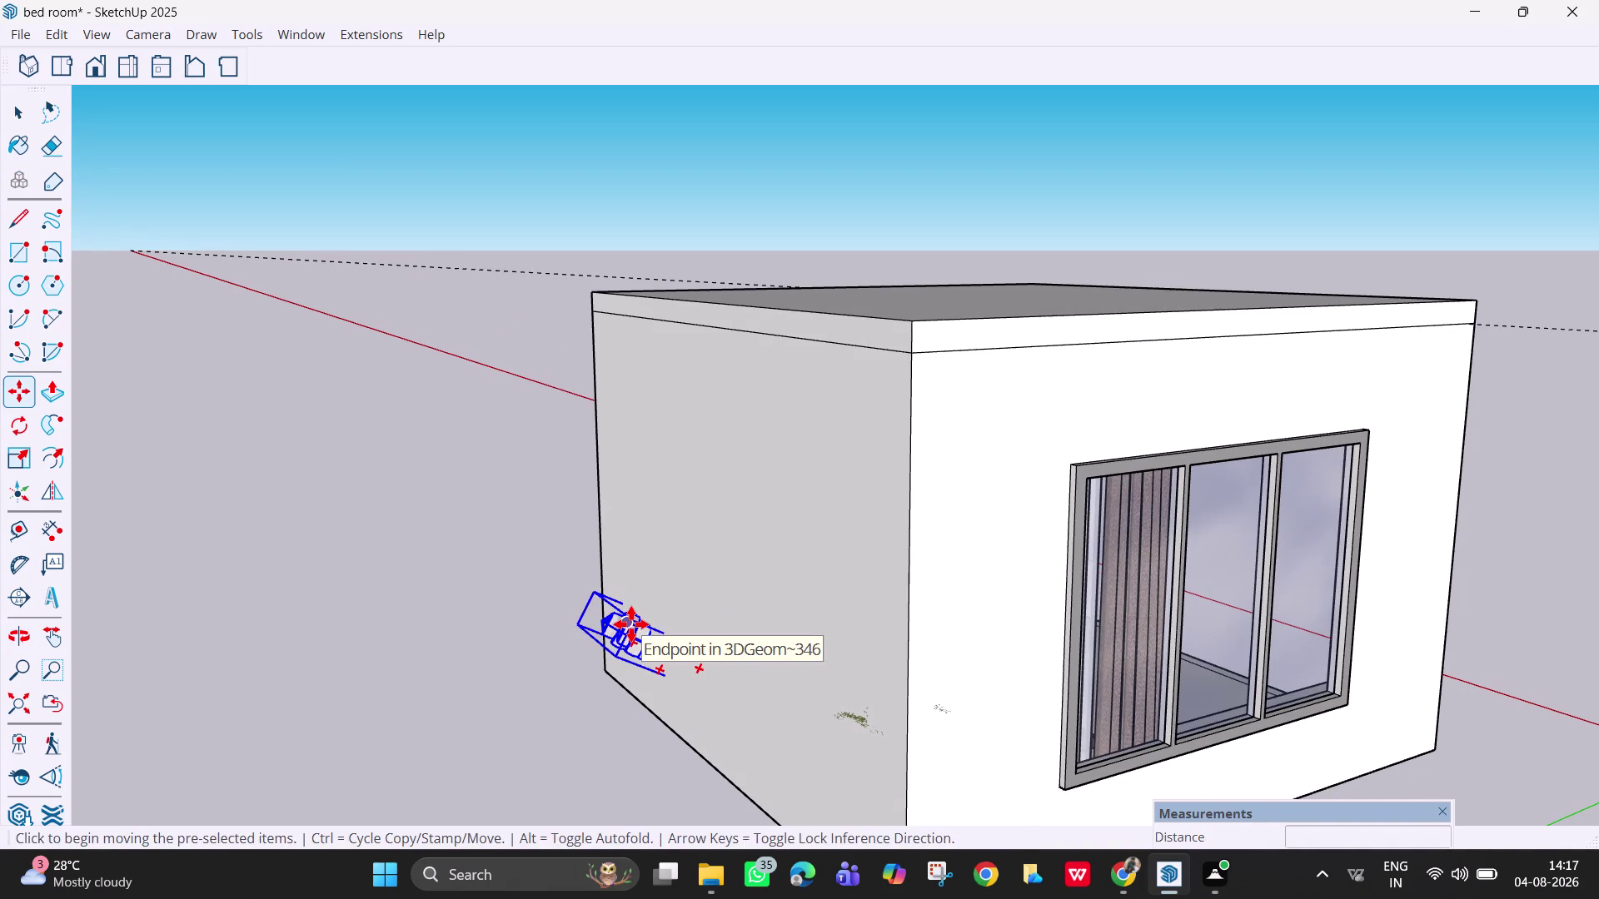
click(631, 624)
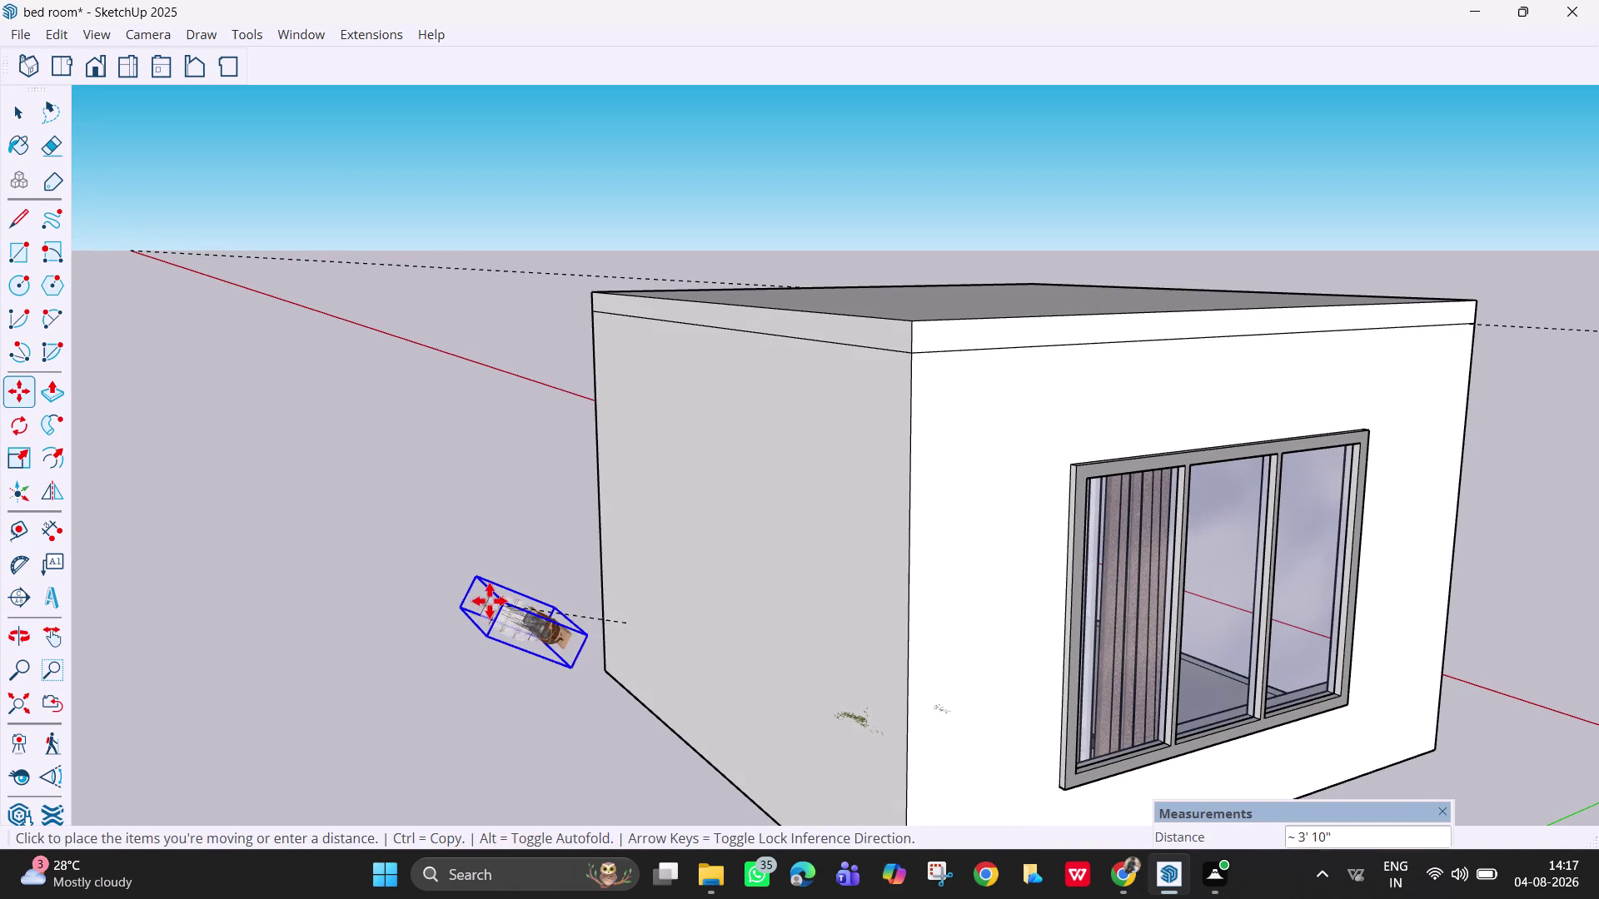
click(426, 598)
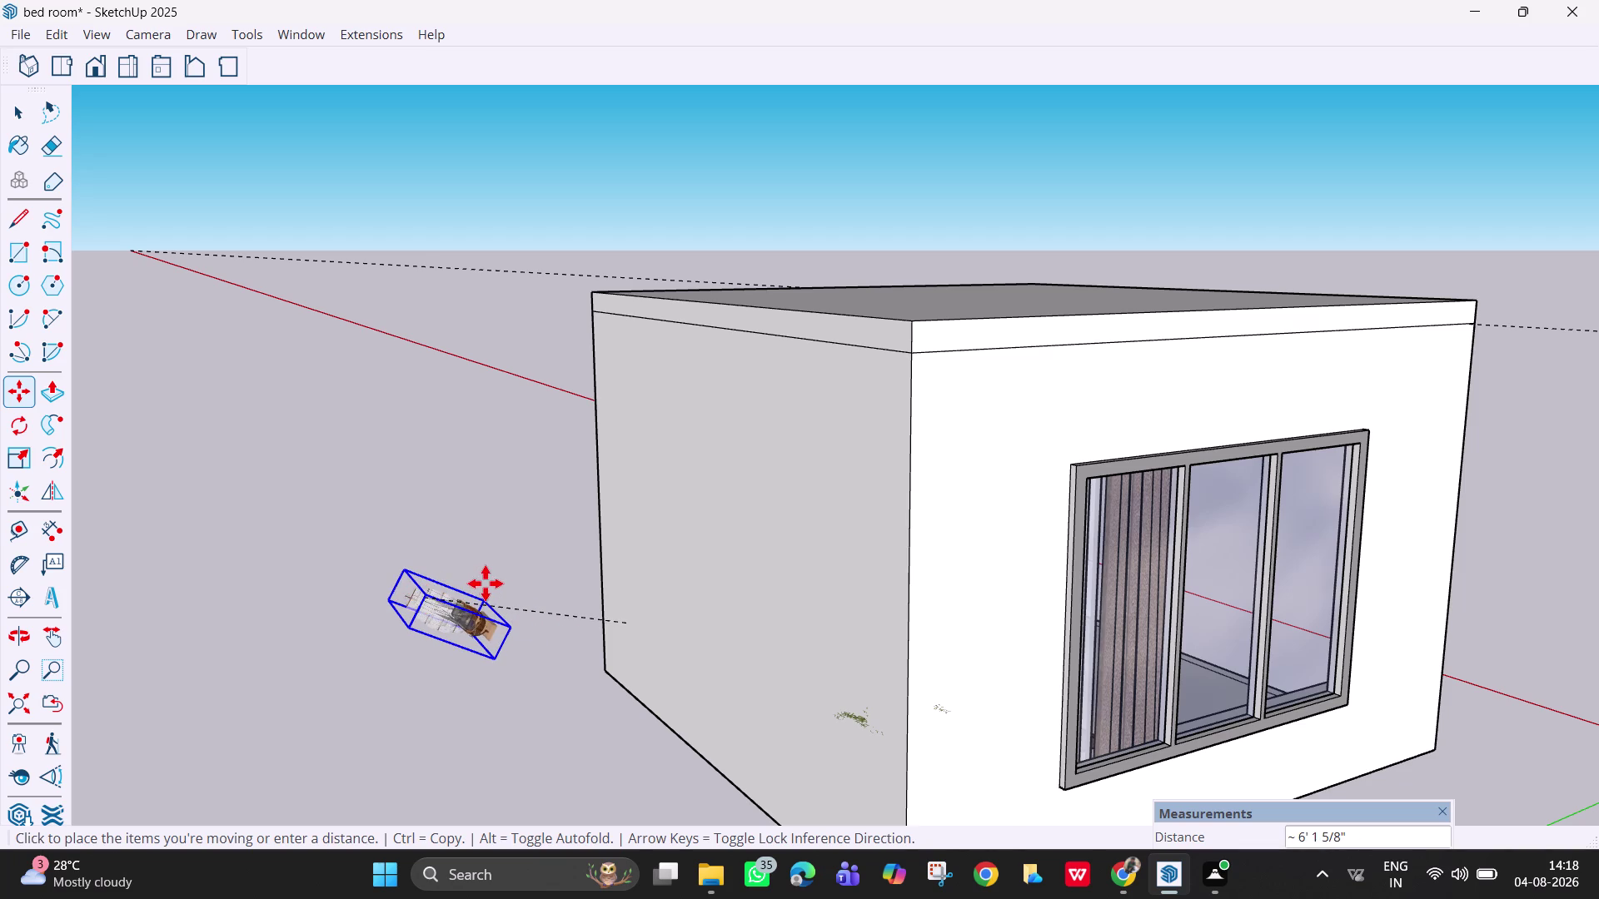
key(Escape)
Orbit the view and reselect the moved handle model.
middle_drag(516, 627, 482, 652)
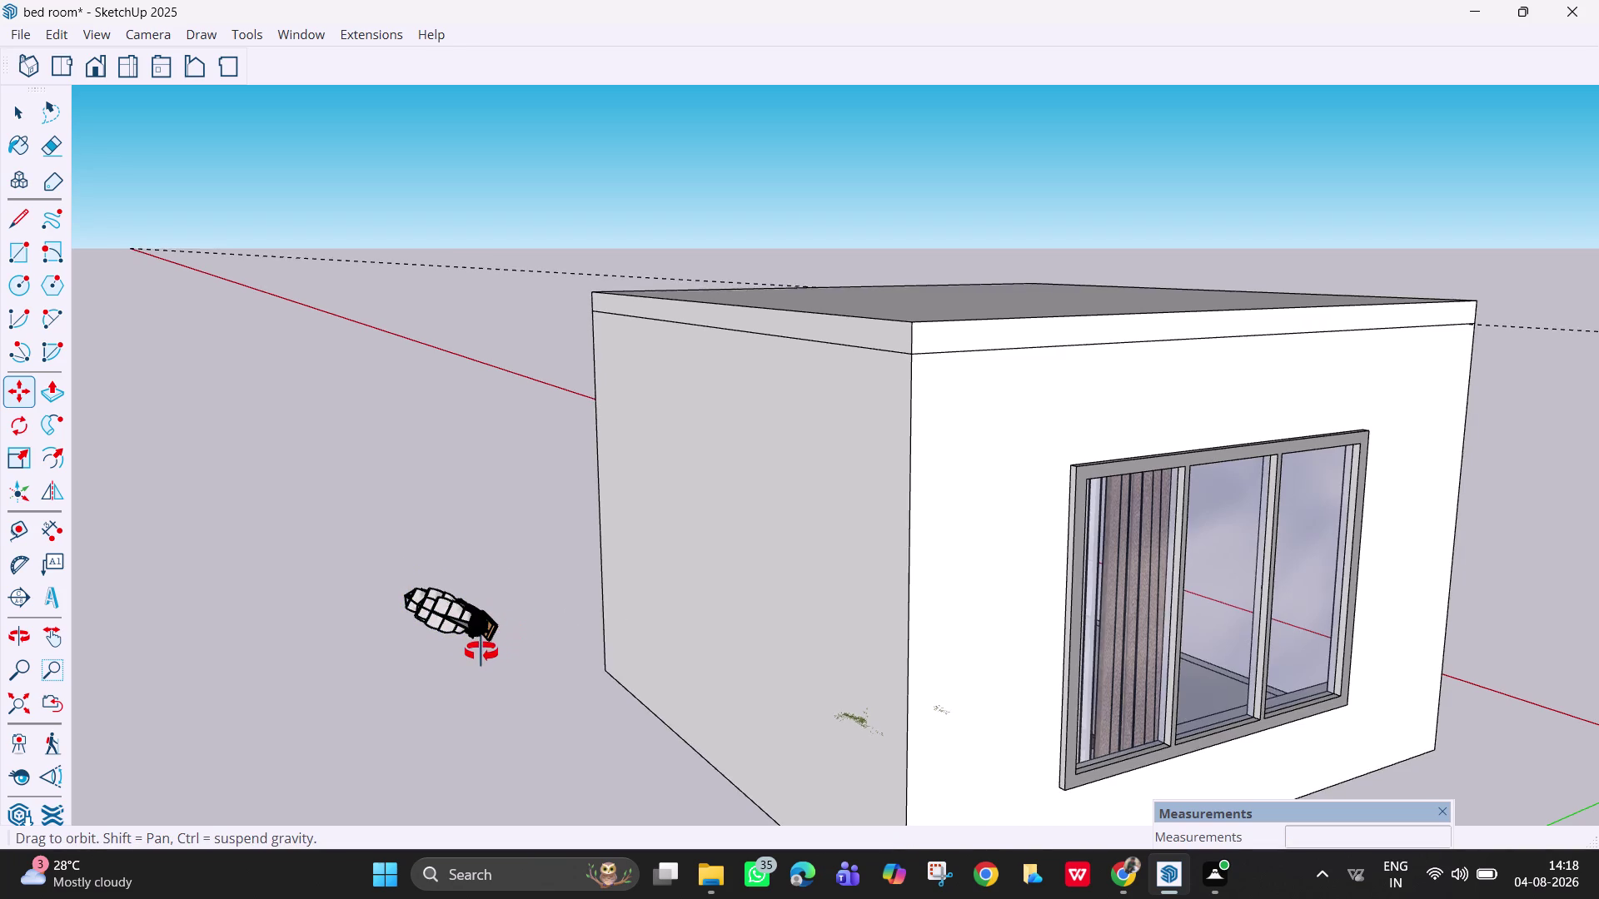
middle_drag(482, 652, 455, 661)
key(space)
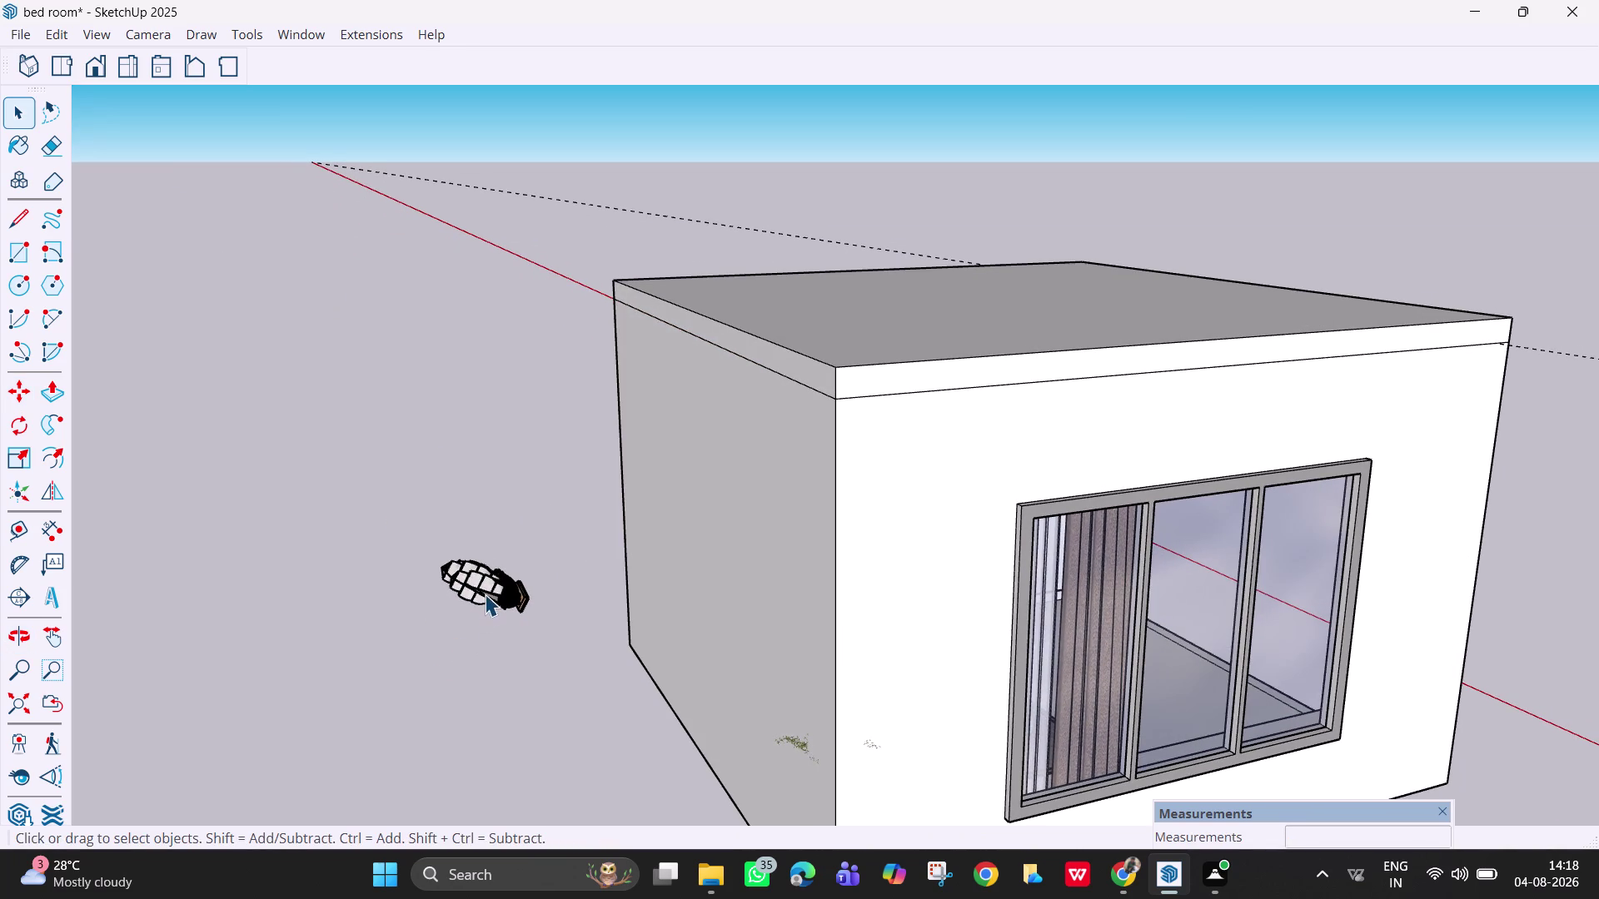
click(485, 591)
key(q)
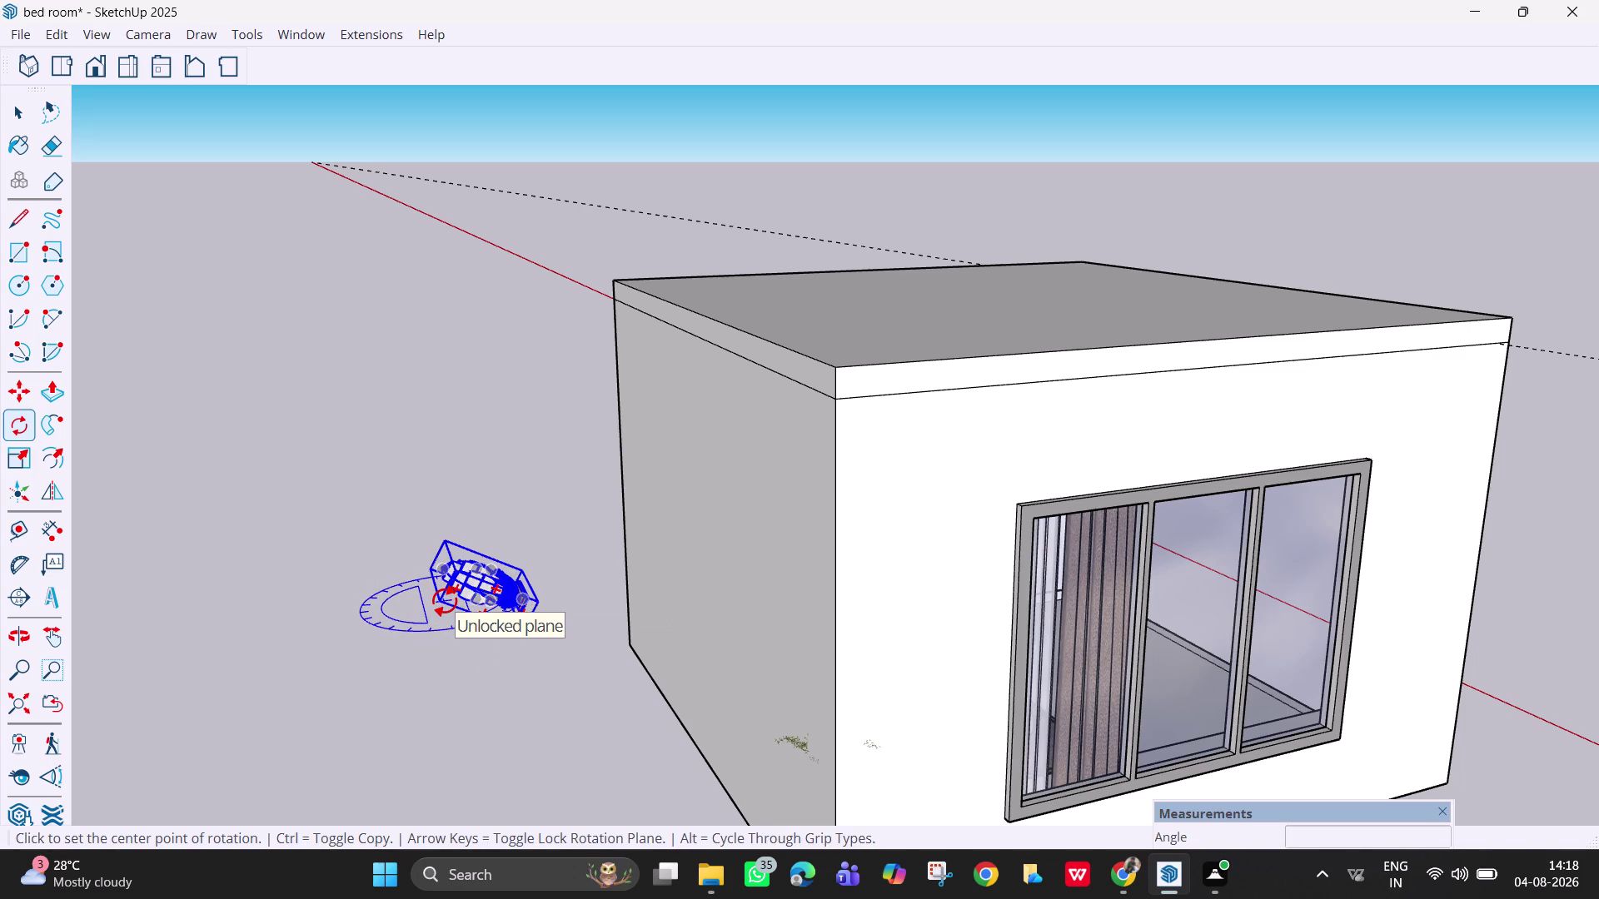
Rotate the ship 90 degrees about a pivot on the ship.
key(Left)
key(Right)
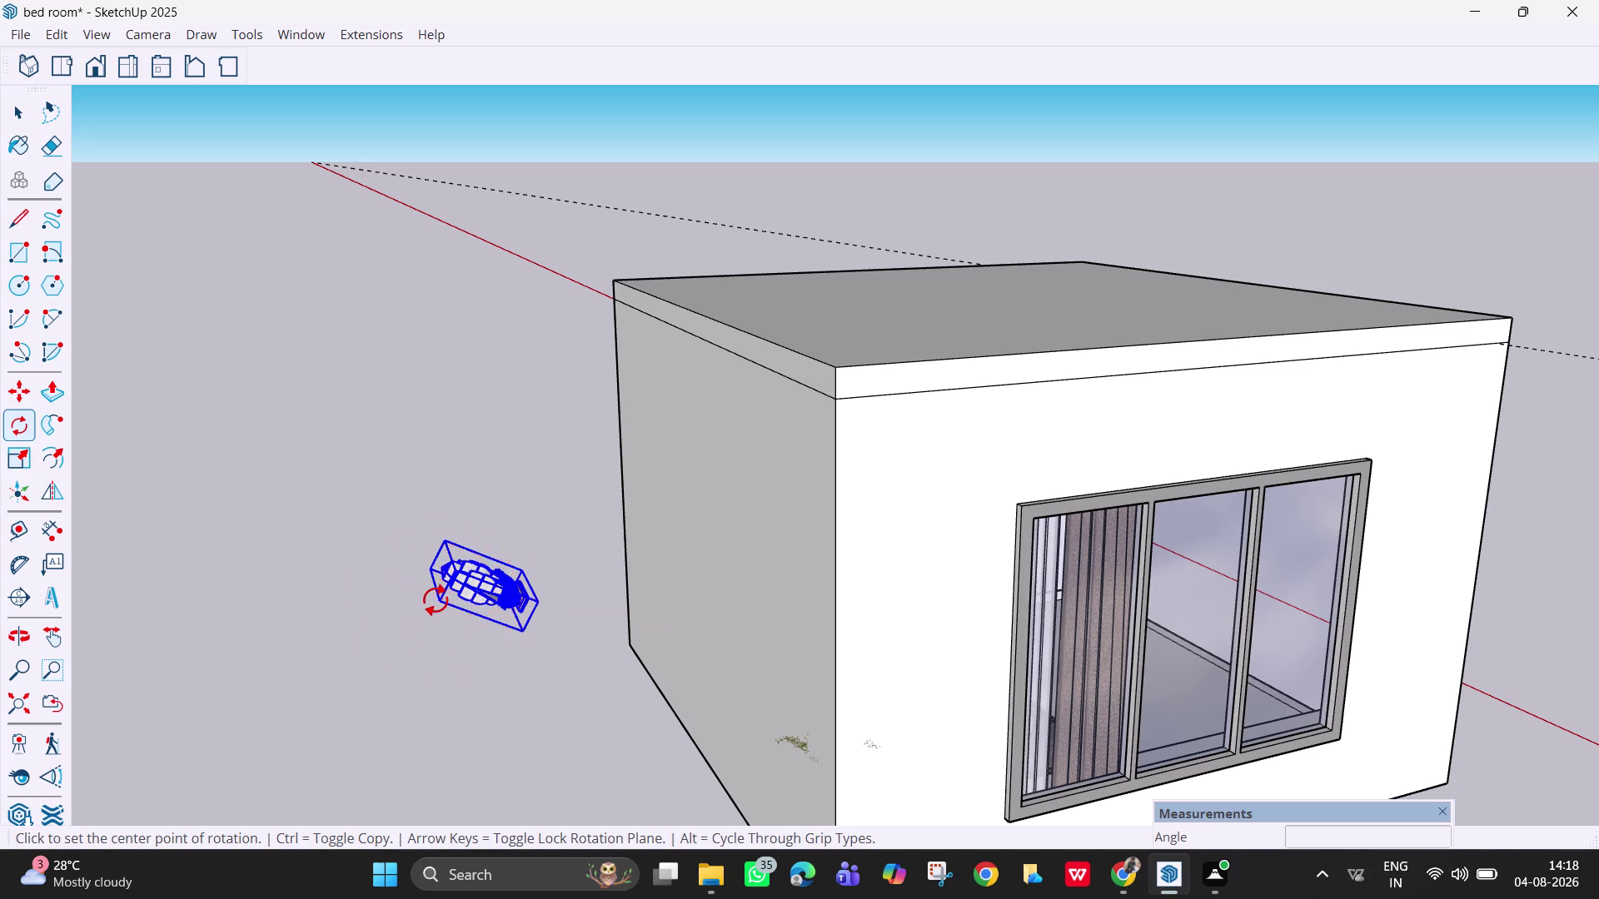
click(438, 602)
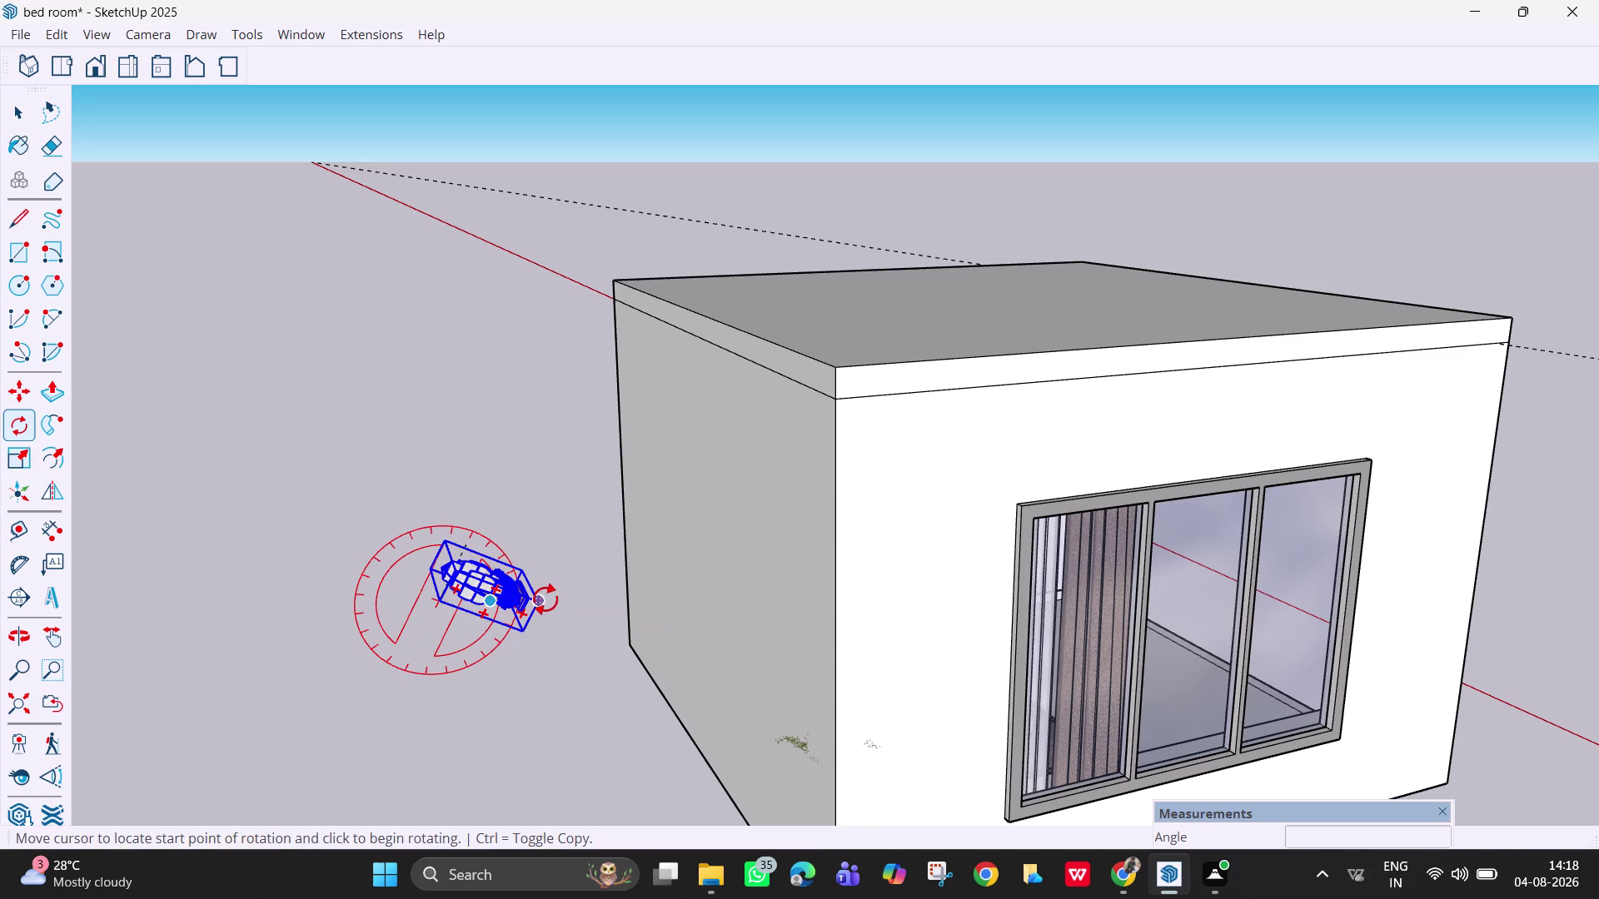
click(536, 599)
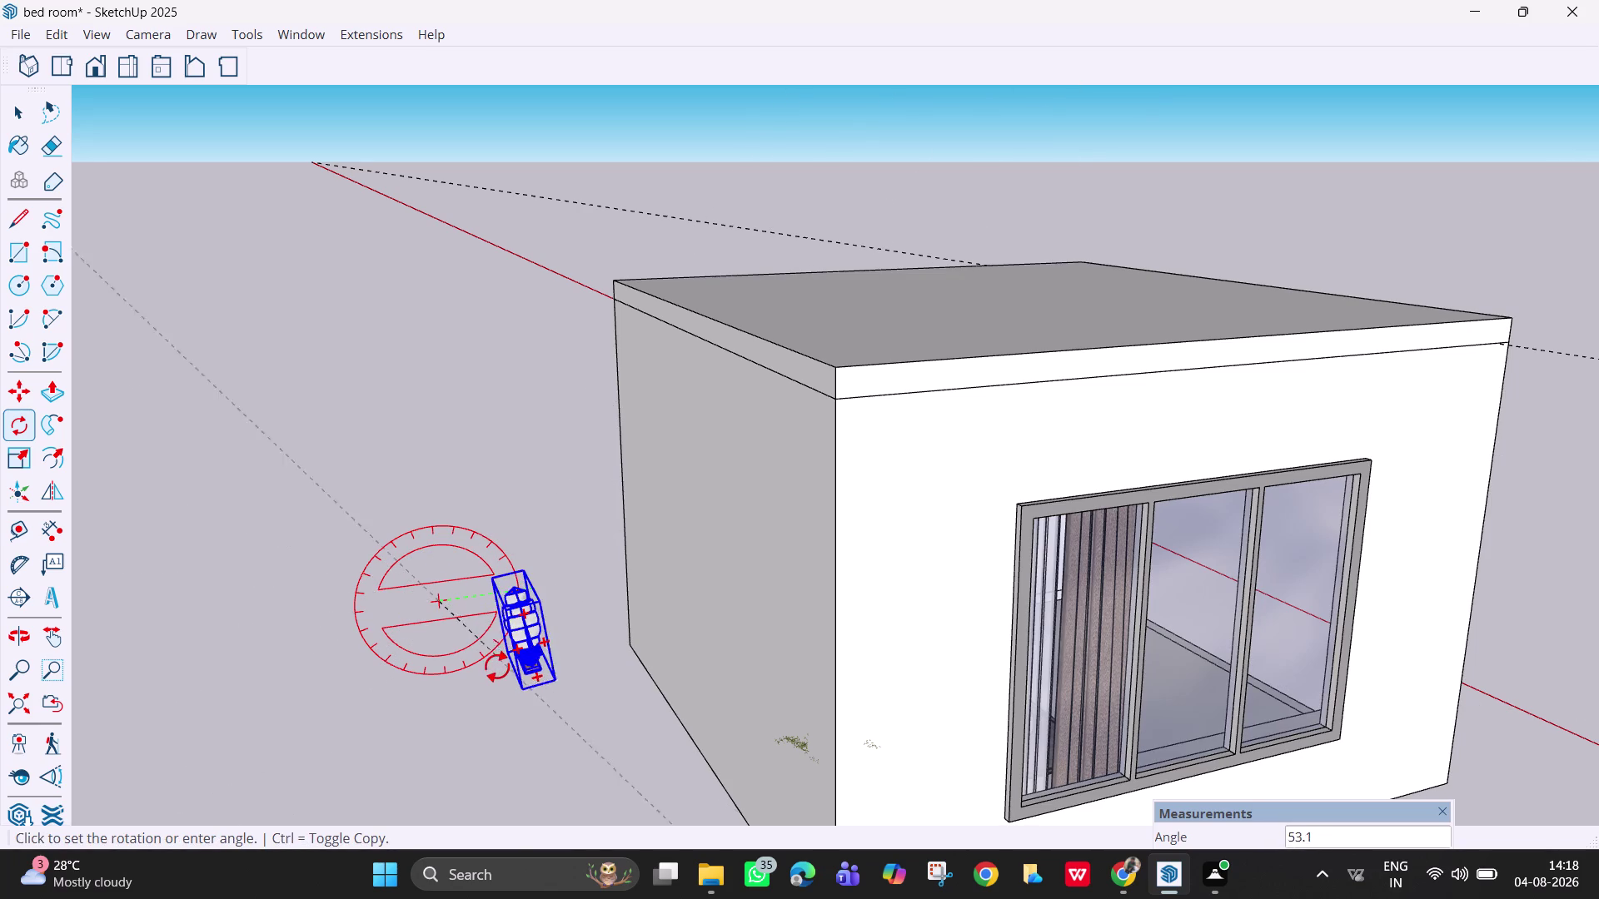
scroll(up, 3)
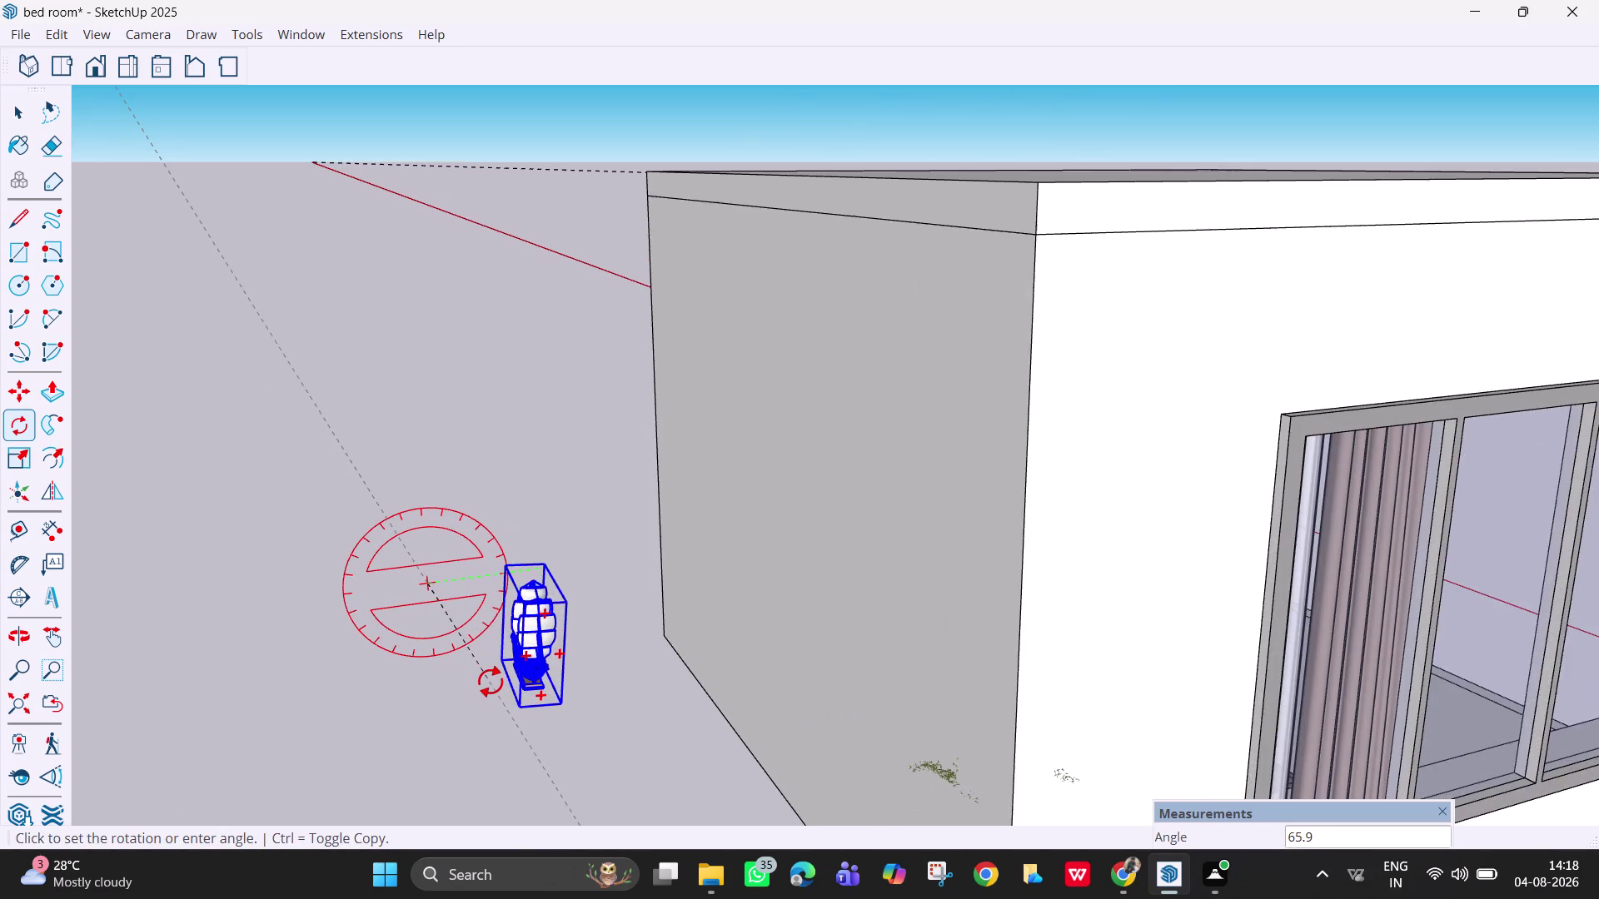
scroll(up, 3)
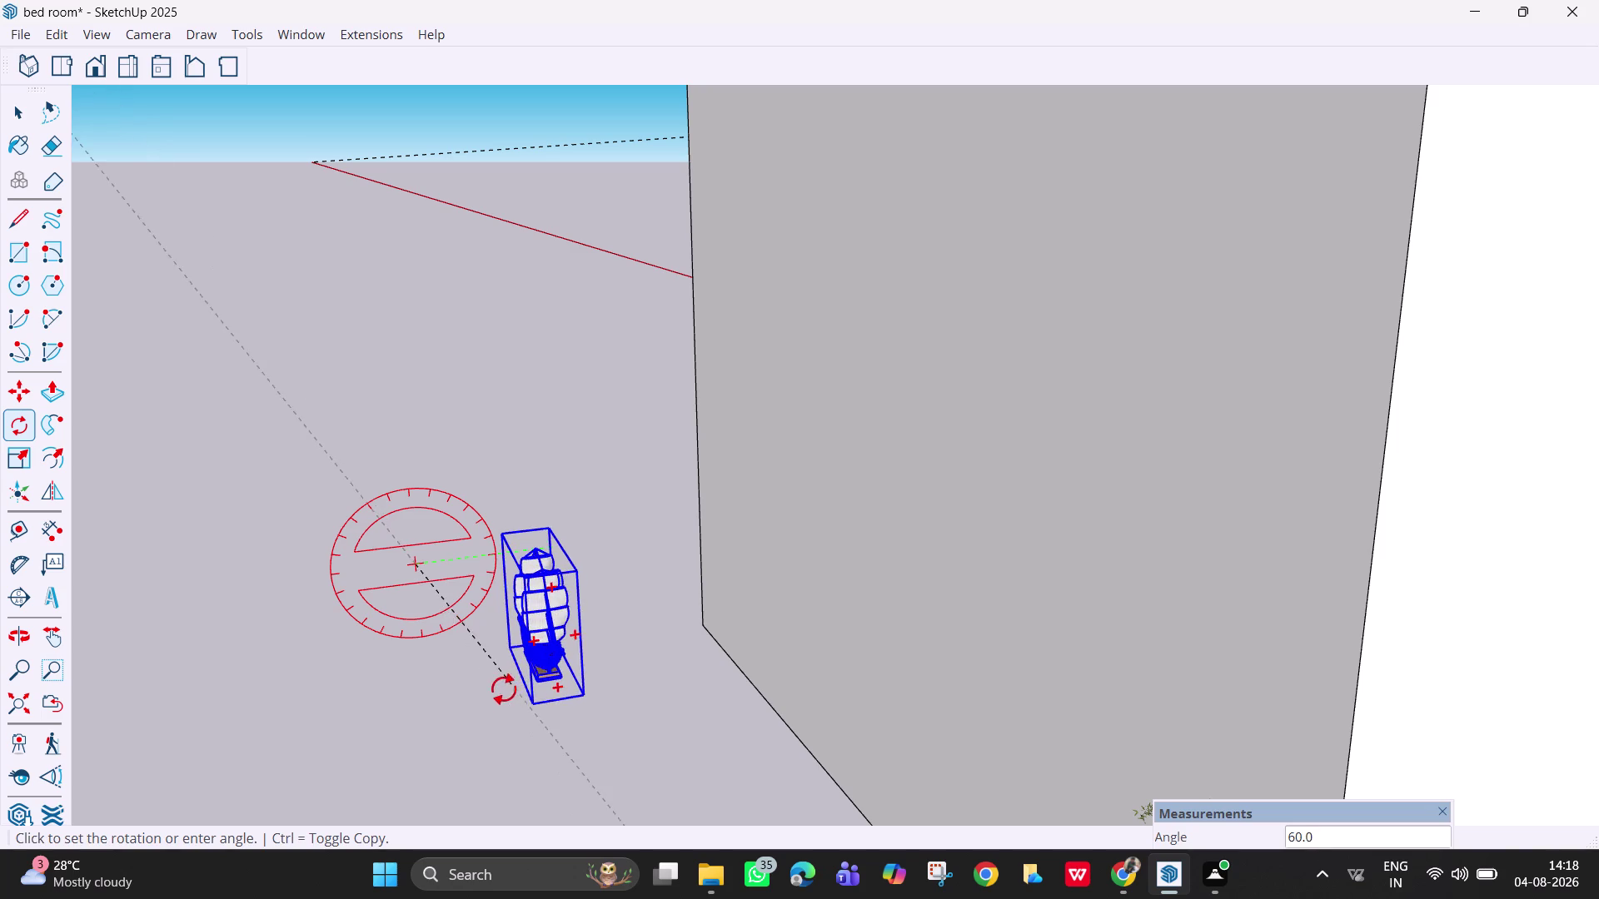
text(90)
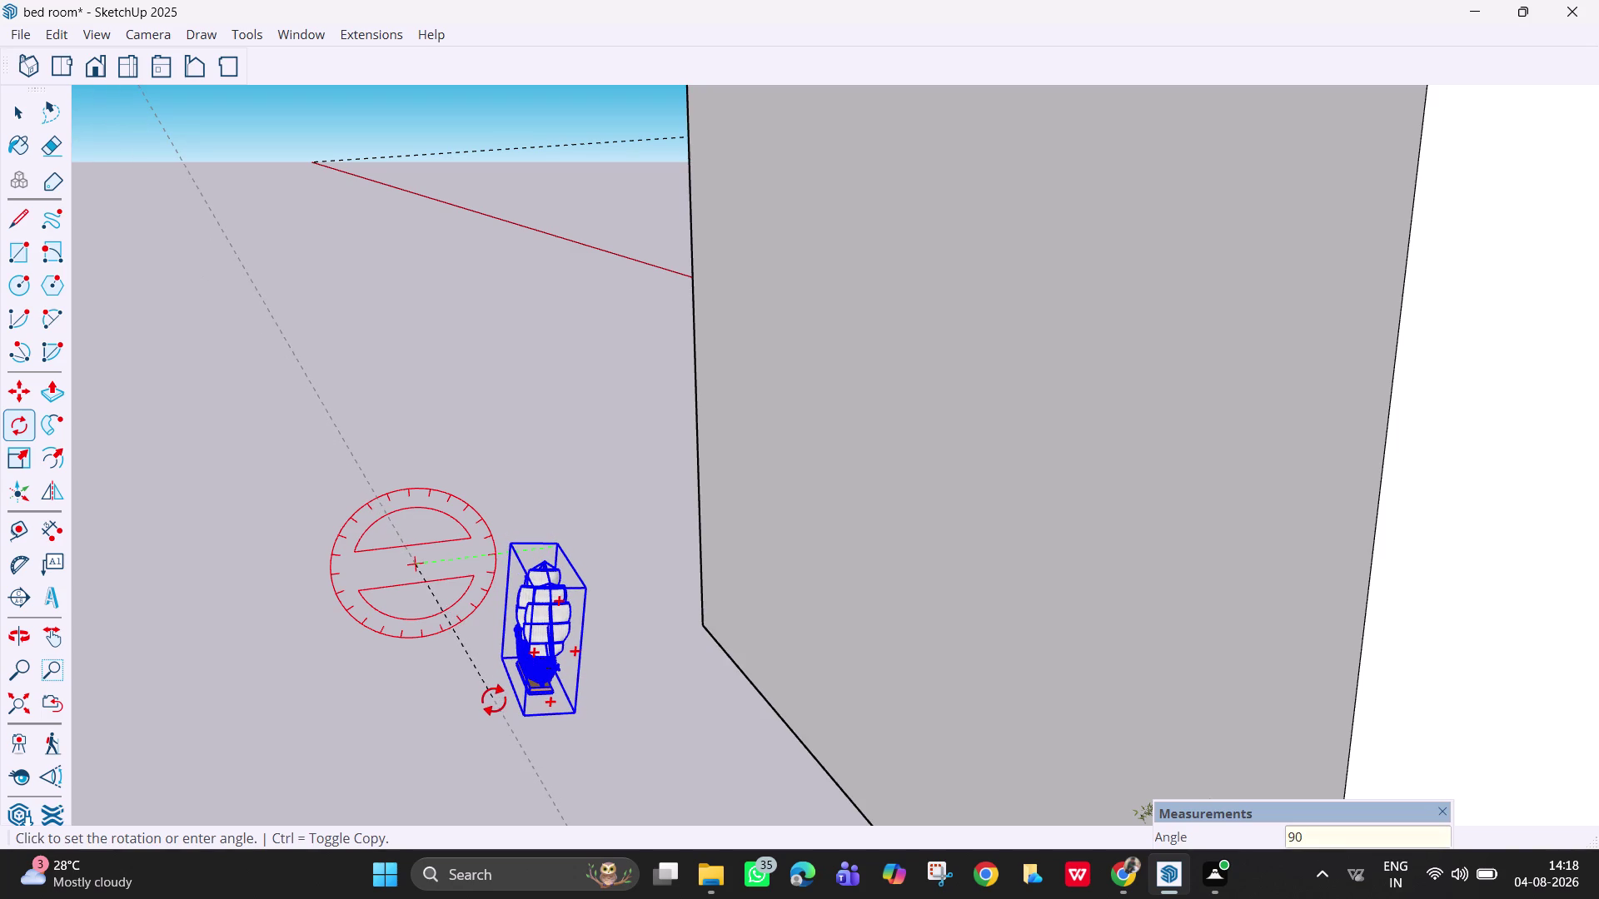
key(Return)
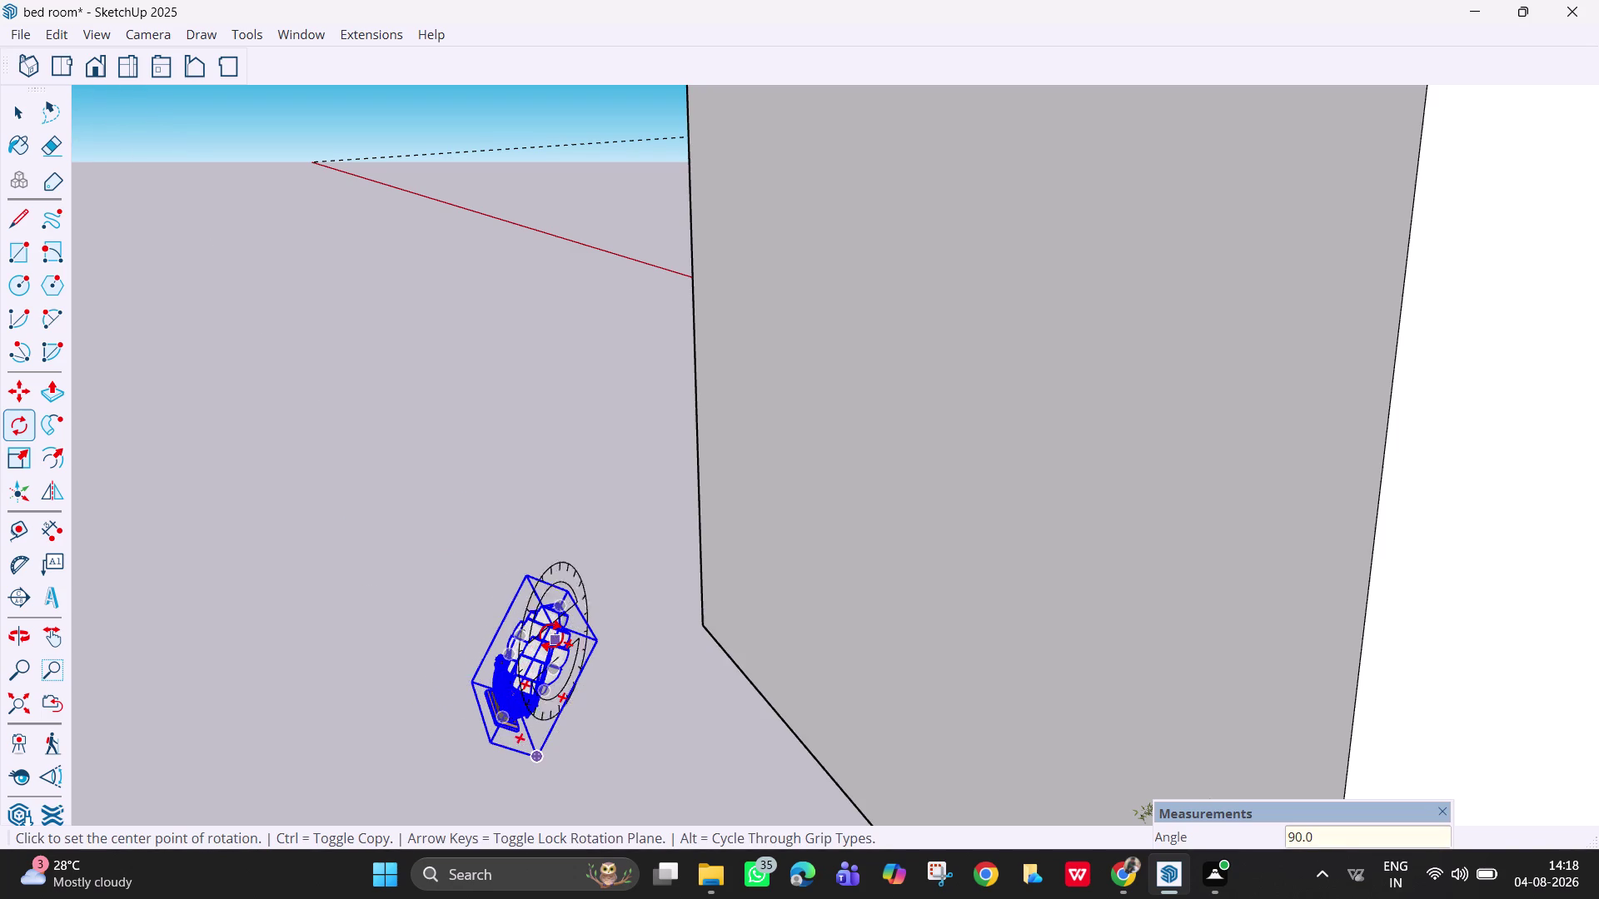
Lock a different rotation plane and turn the ship again to stand upright.
key(Right)
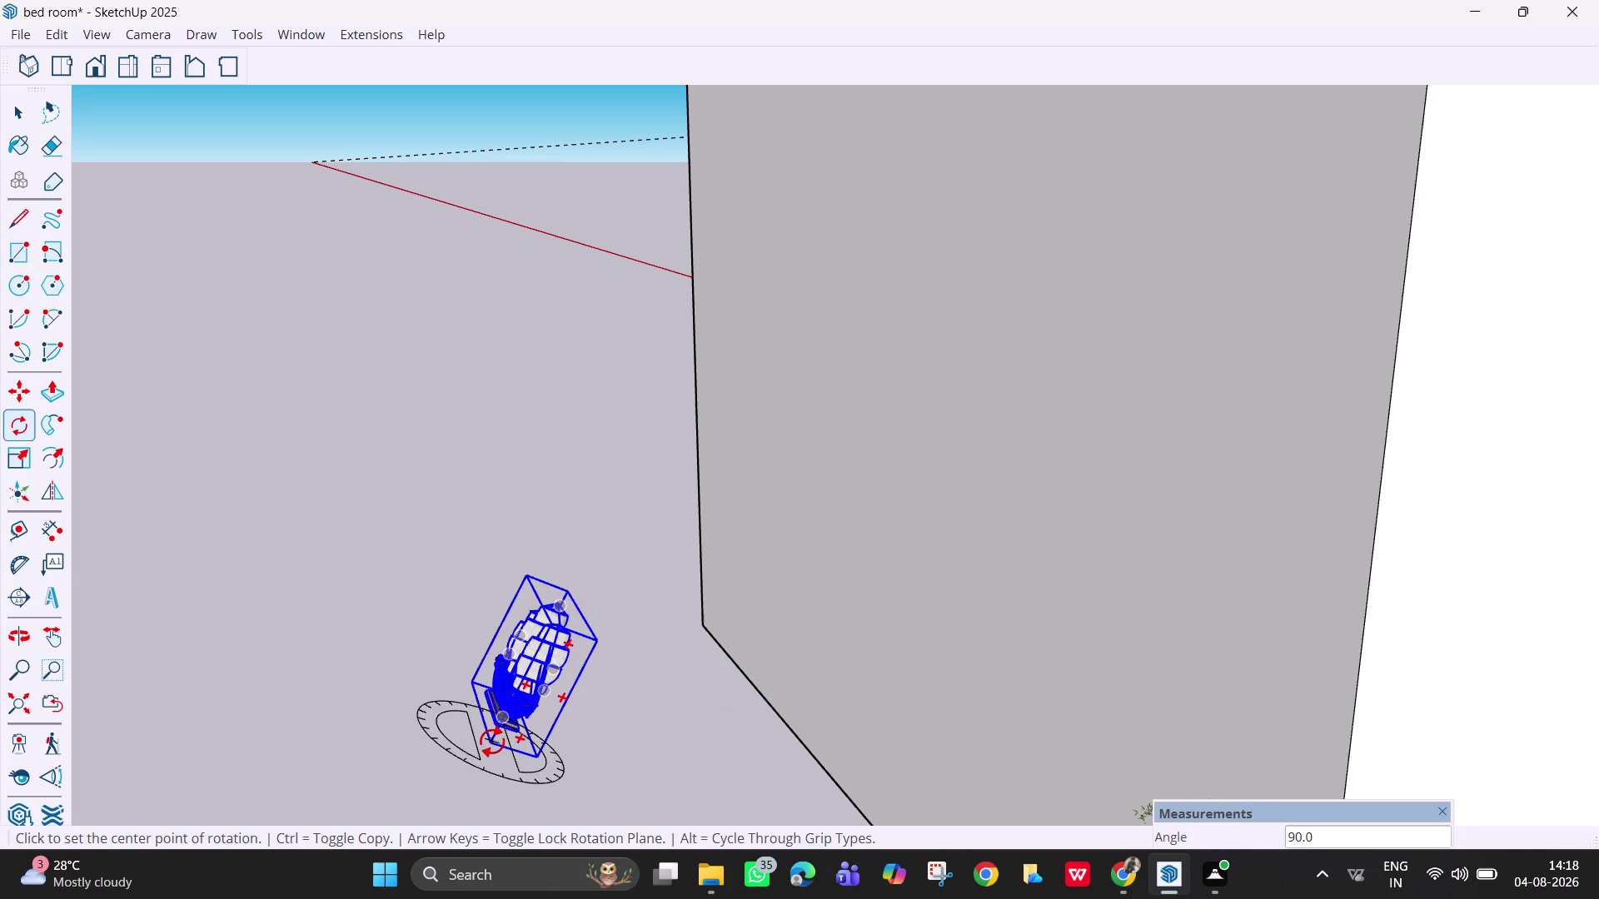
key(Right)
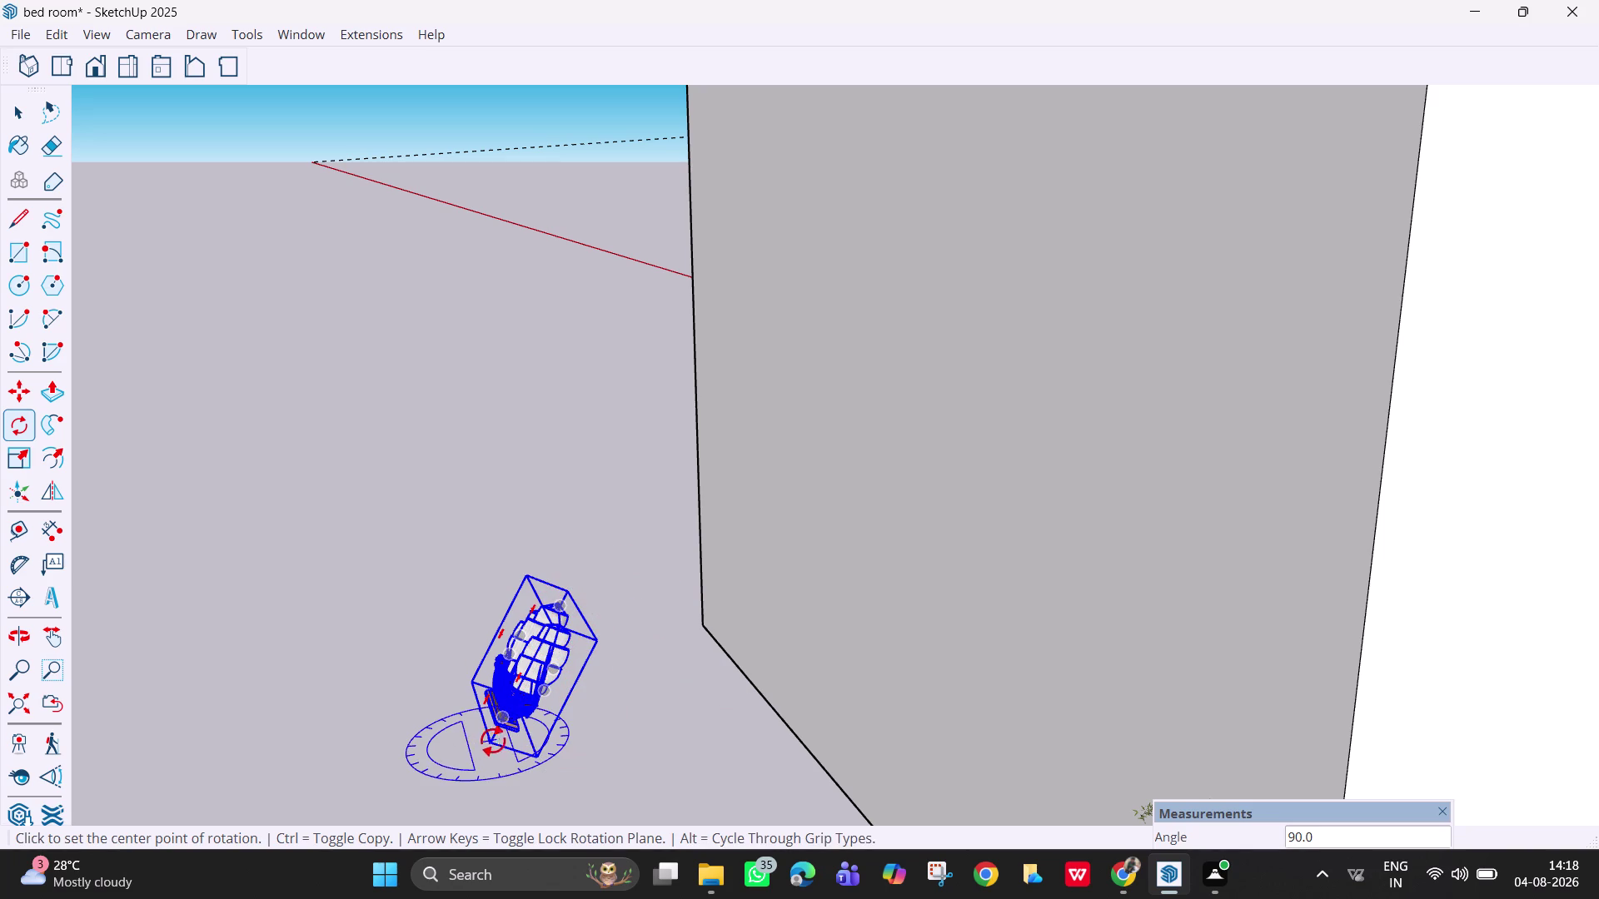
key(Right)
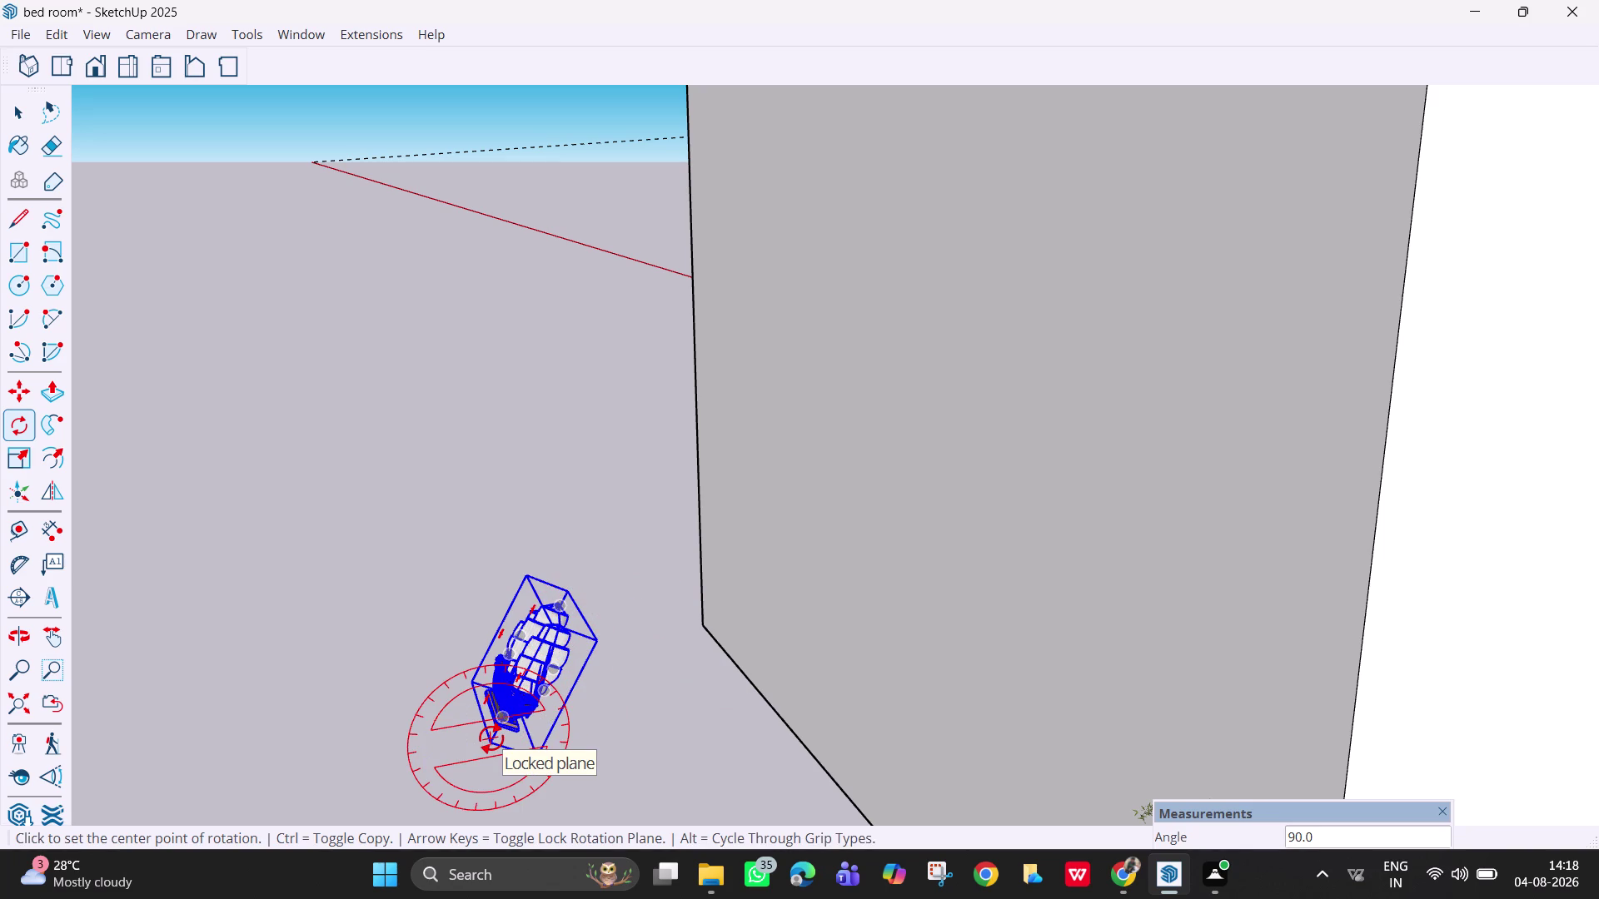
click(491, 737)
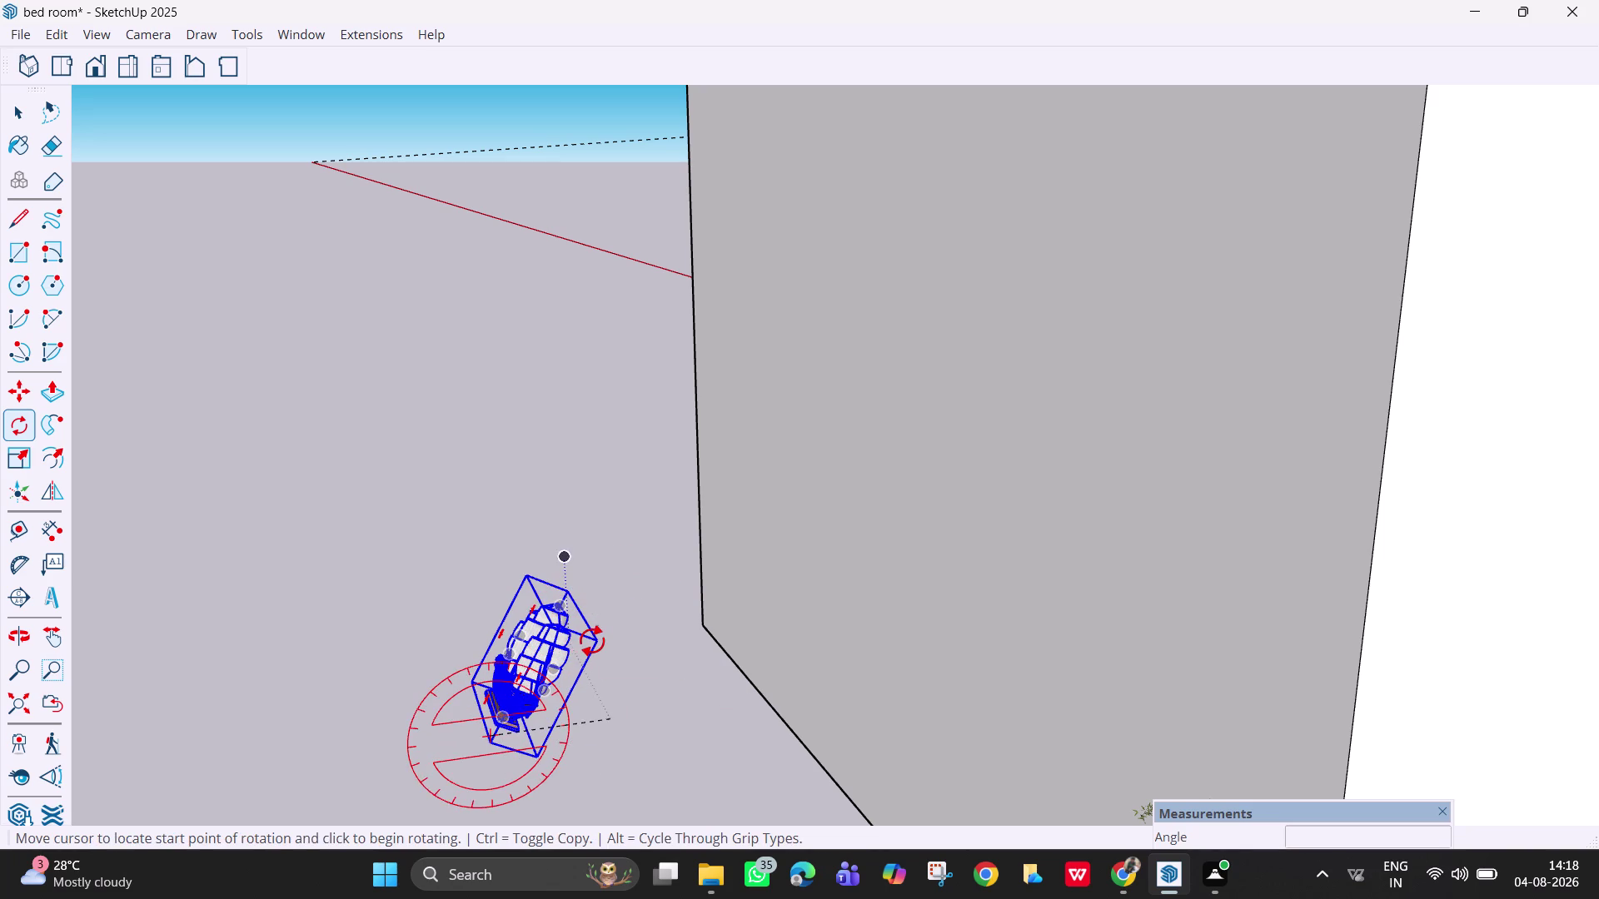
click(595, 641)
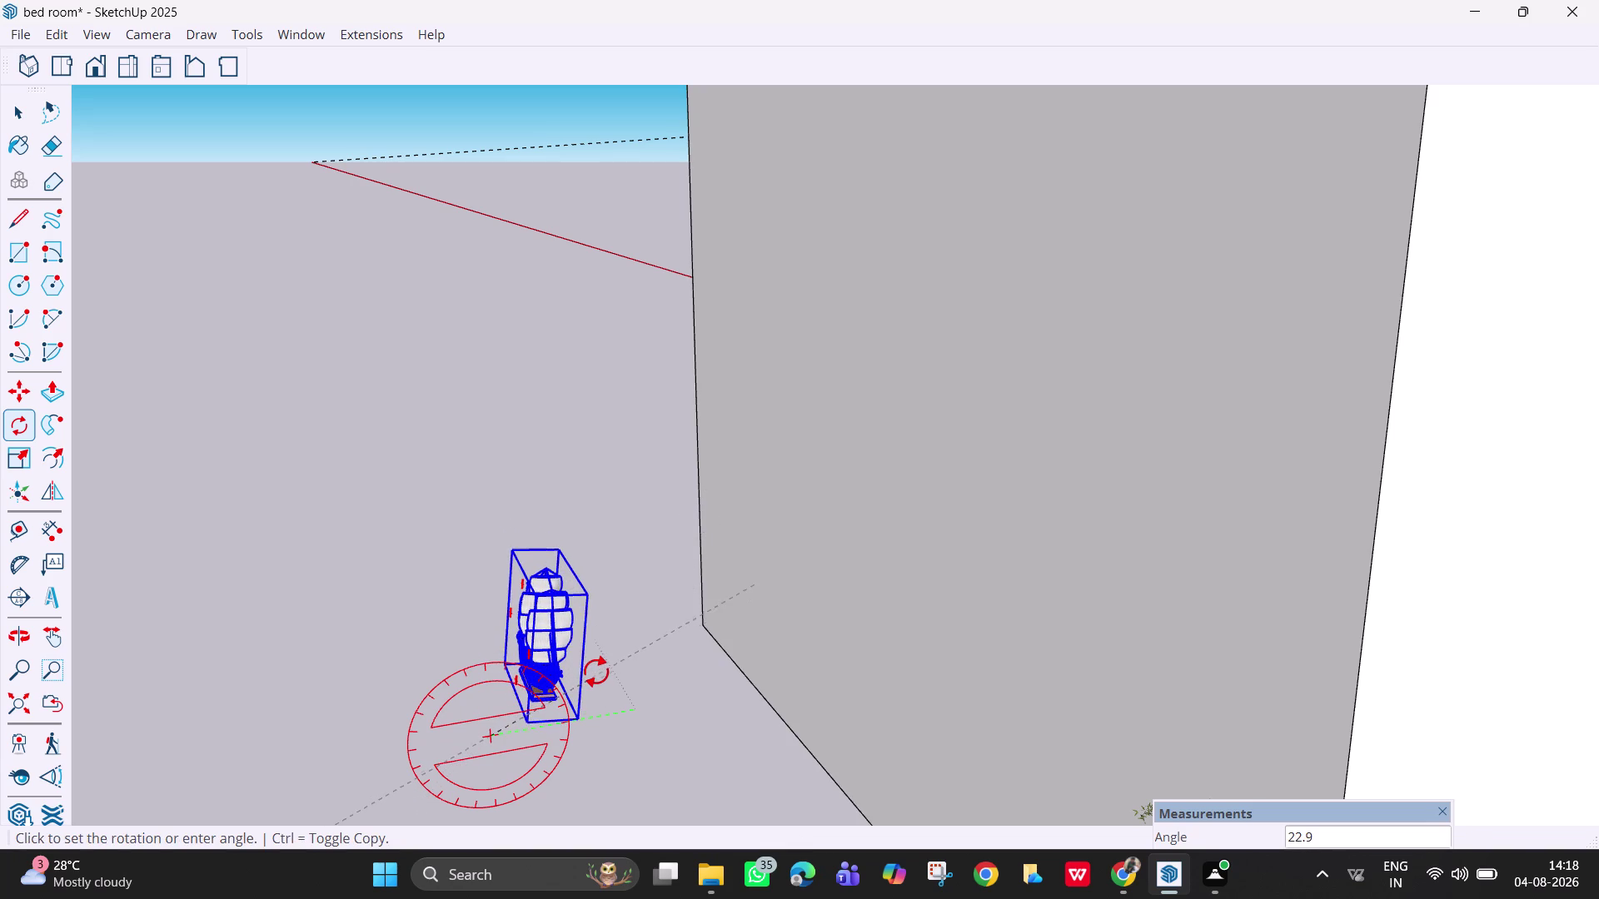
click(596, 672)
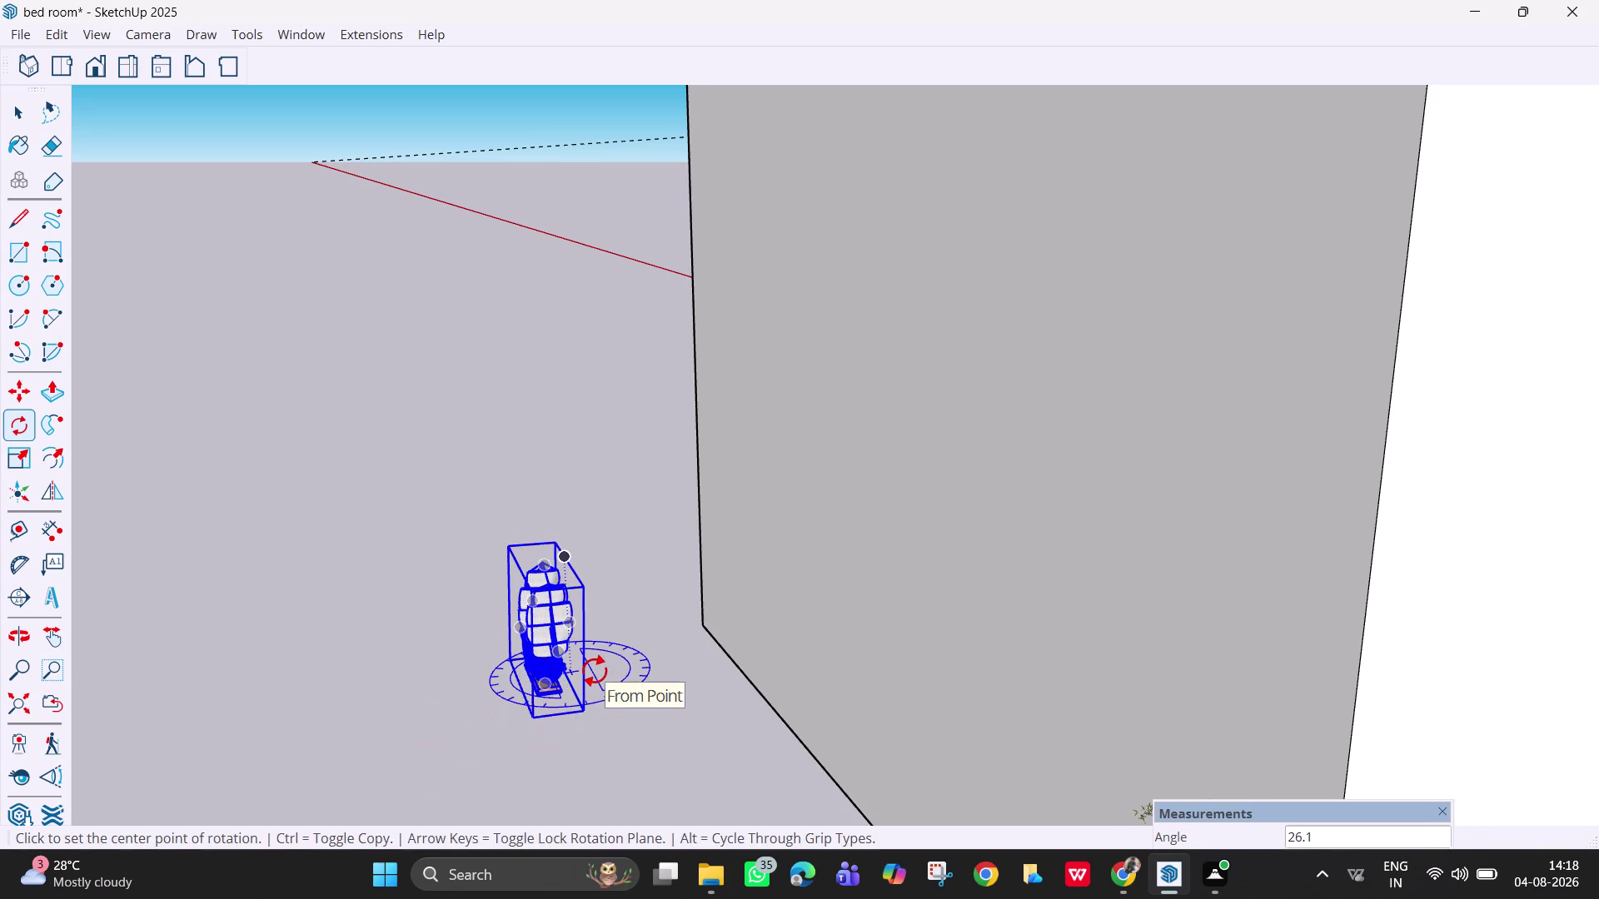
Orbit toward the room wall, return to Select and select the ship.
key(Escape)
middle_drag(556, 686, 727, 659)
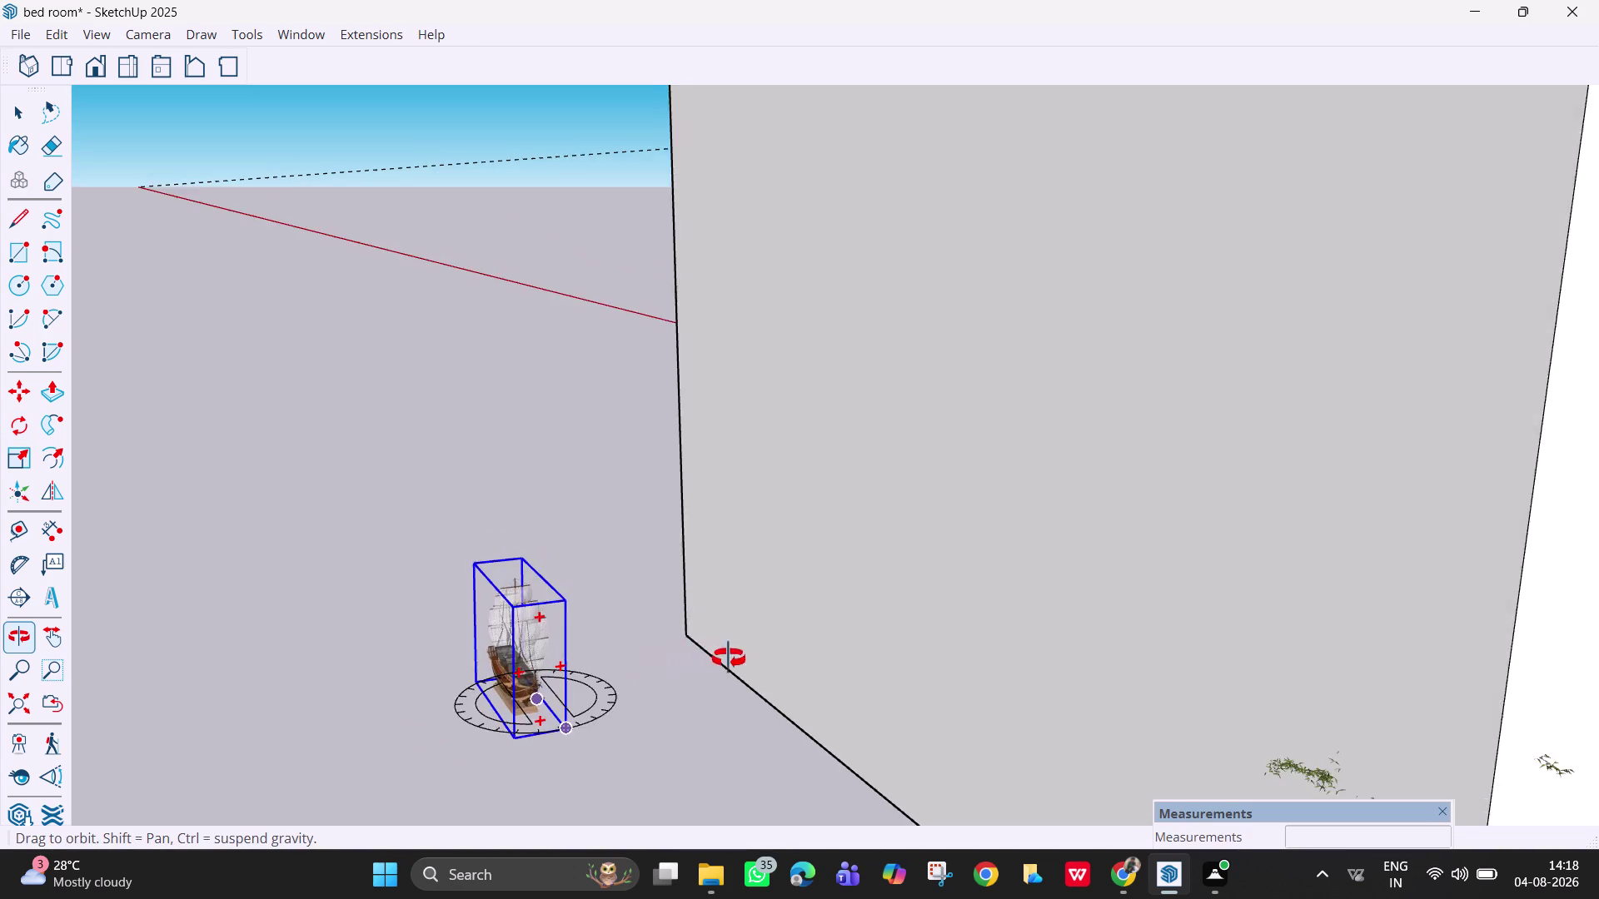
middle_drag(727, 659, 895, 645)
scroll(down, 3)
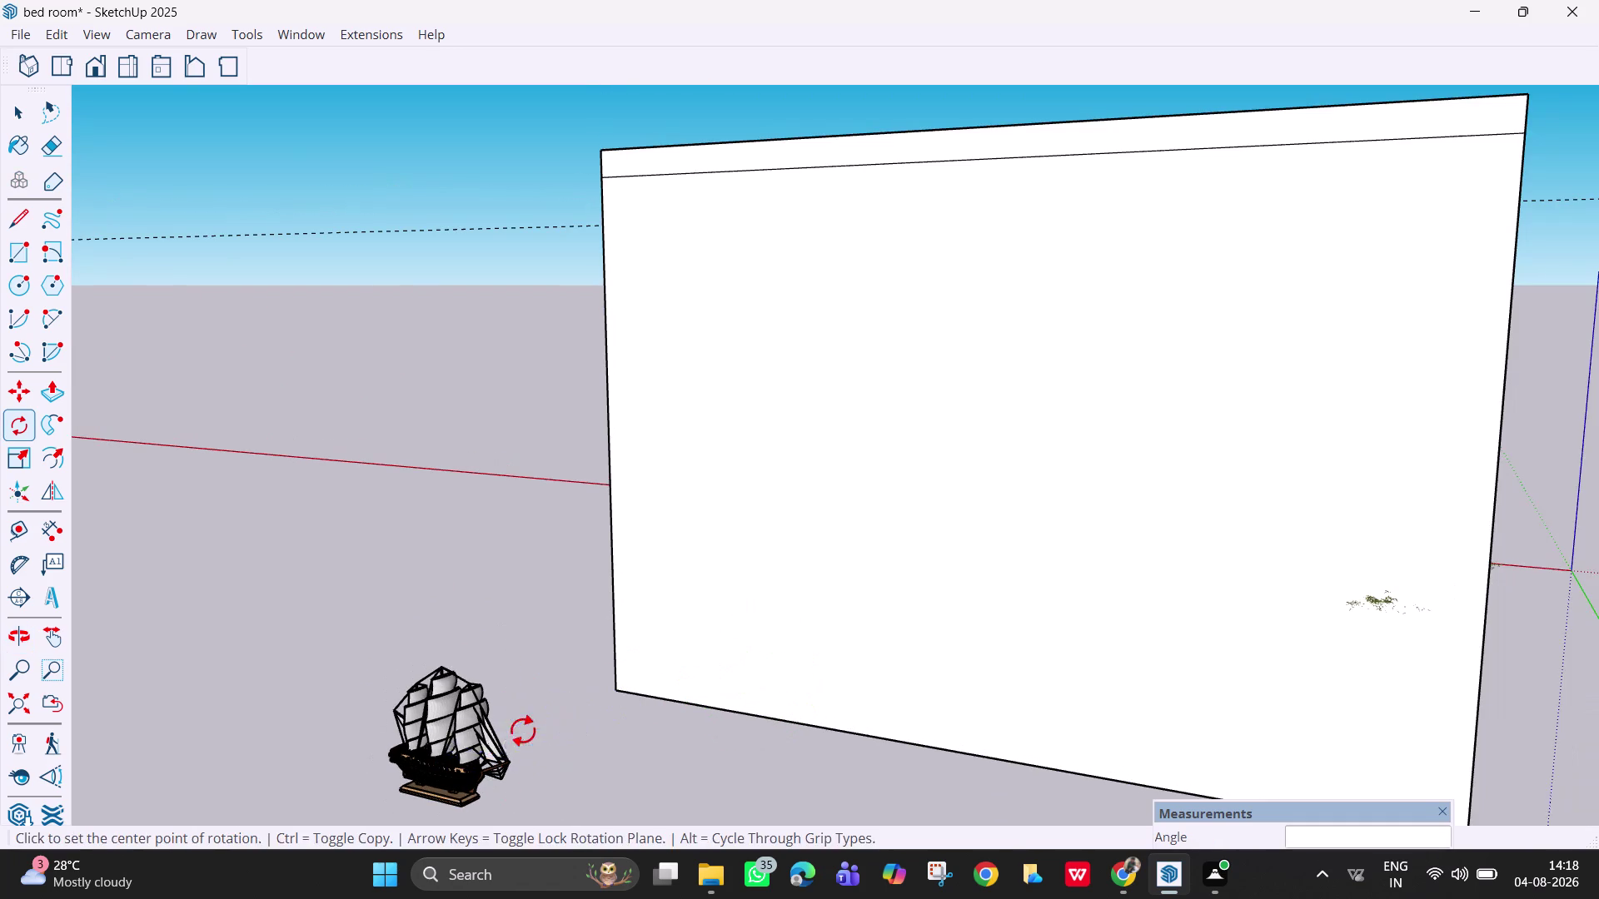
key(Escape)
key(Escape)
key(Escape)
key(Escape)
key(space)
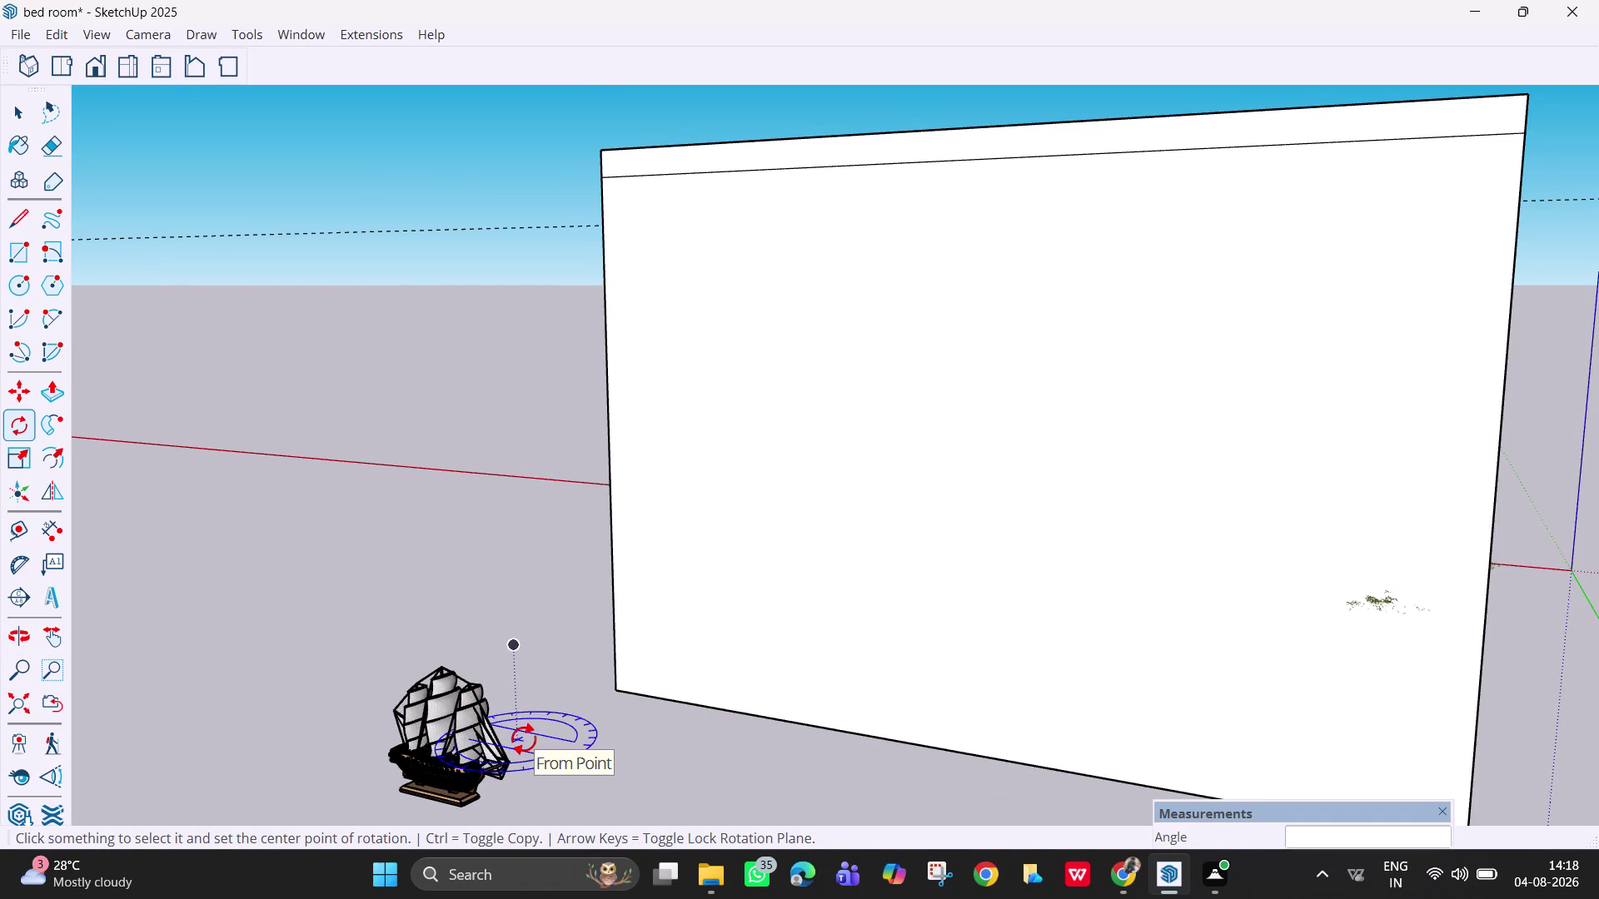
click(473, 738)
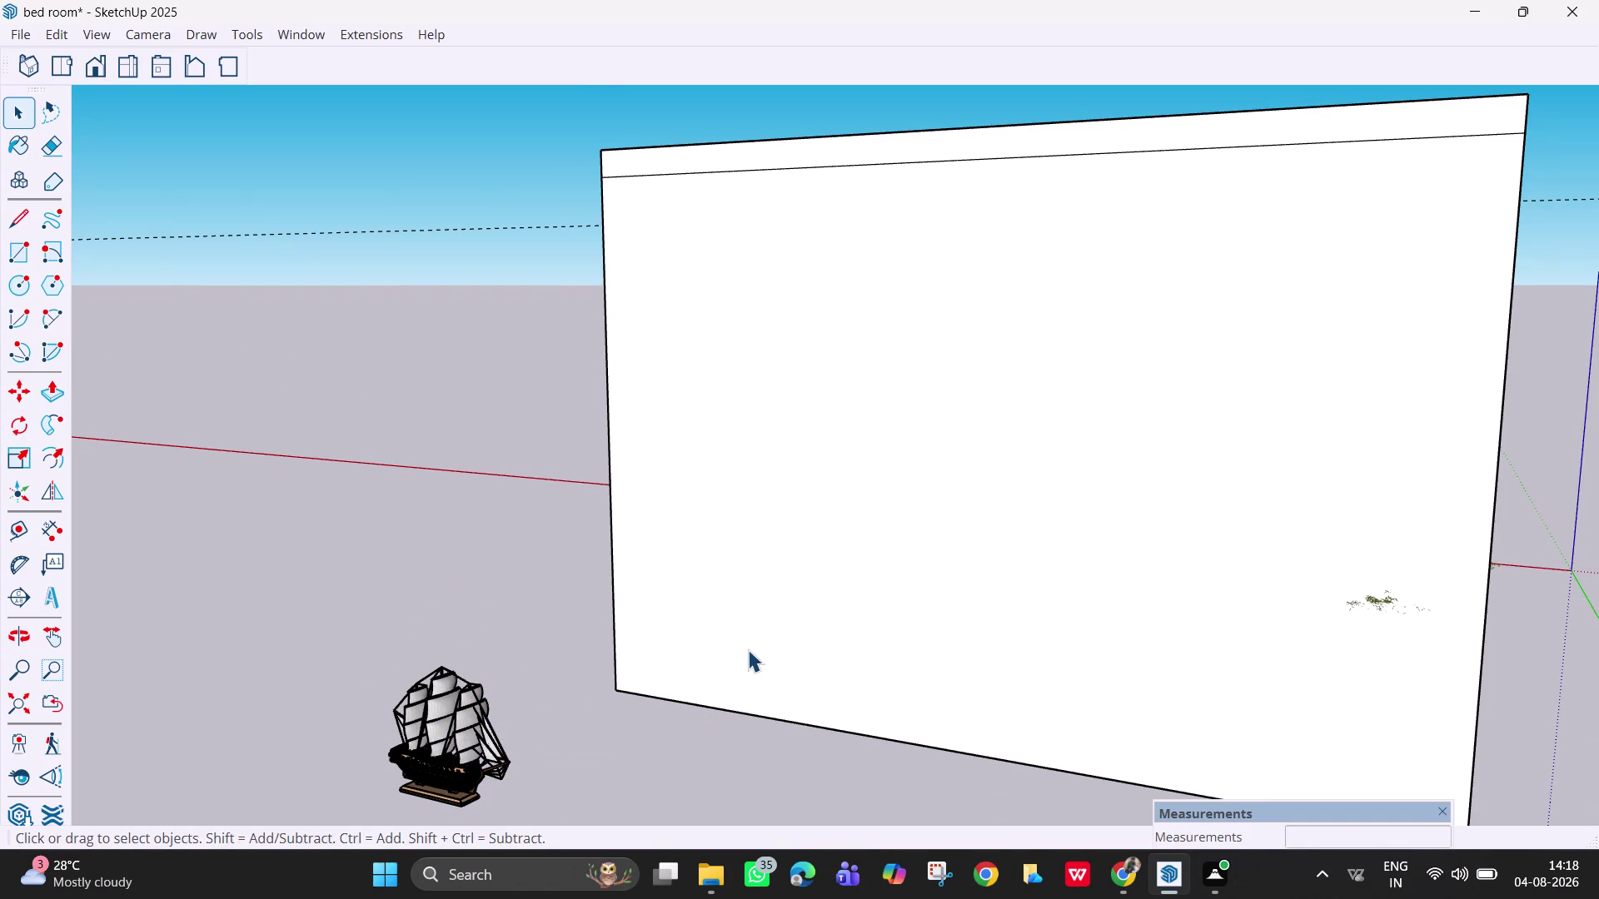
click(438, 718)
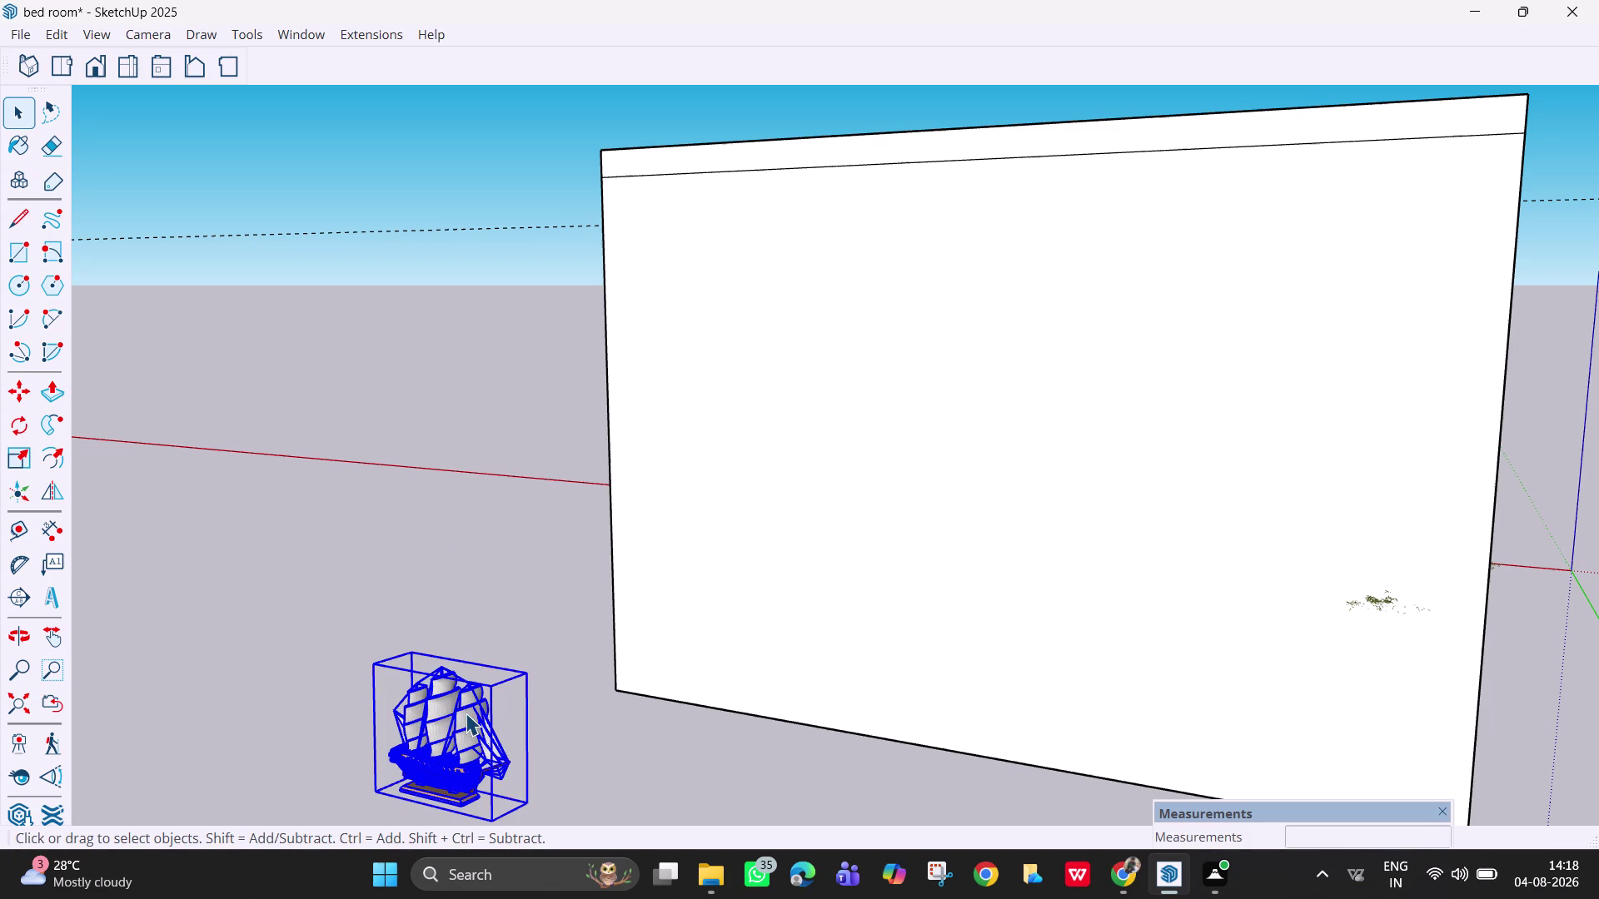
Carry the ship with Move and drop it on the ground beside the room.
key(m)
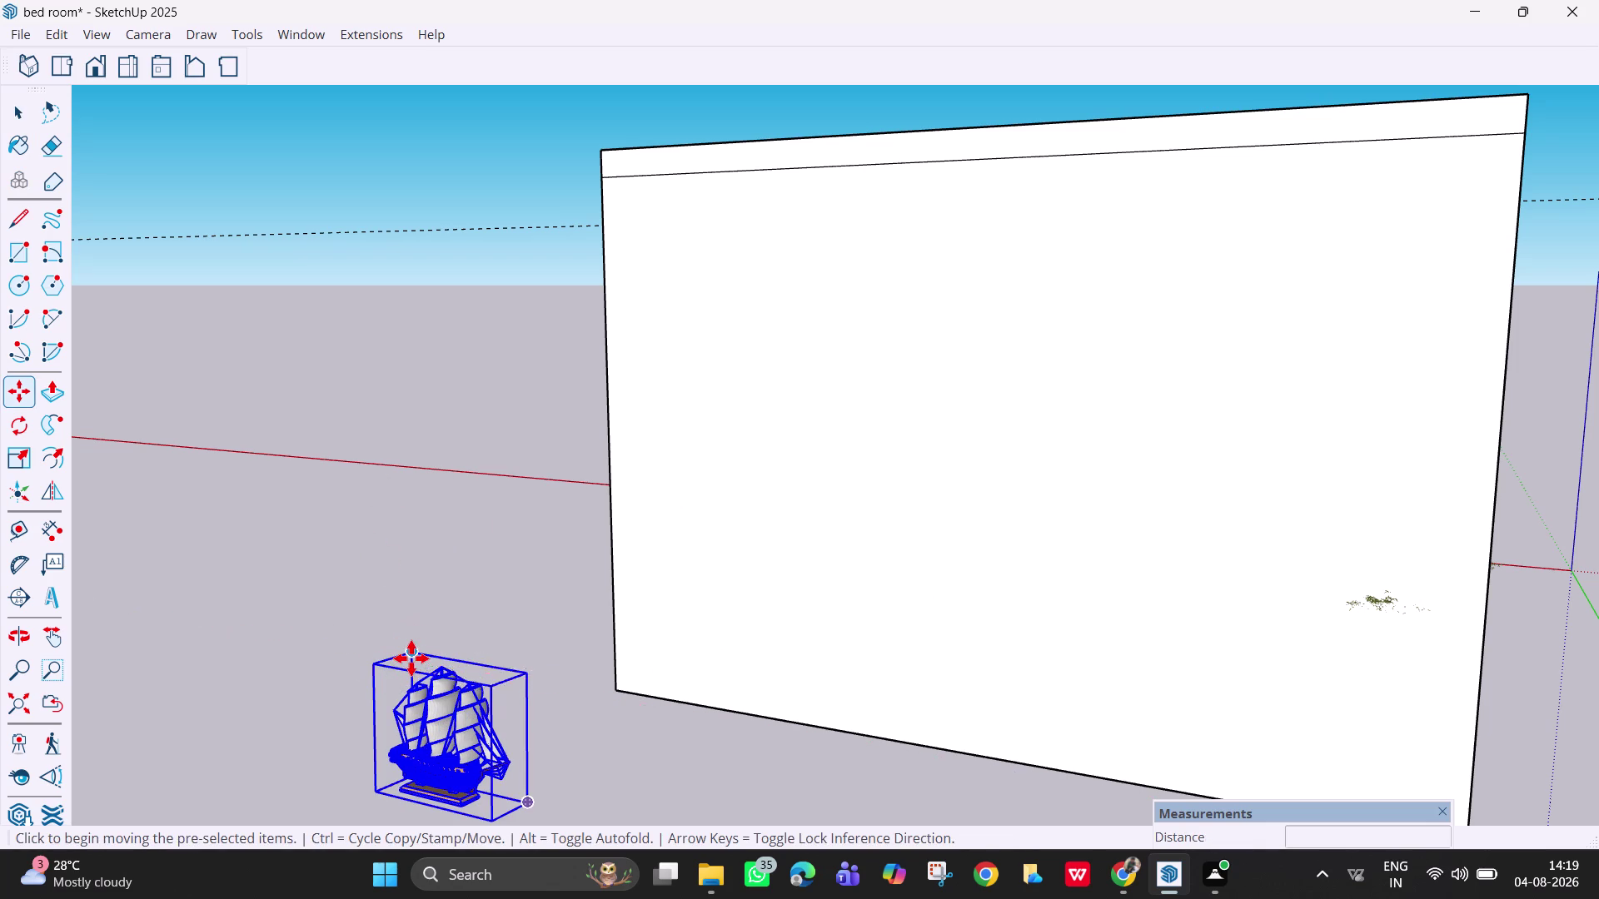
click(409, 657)
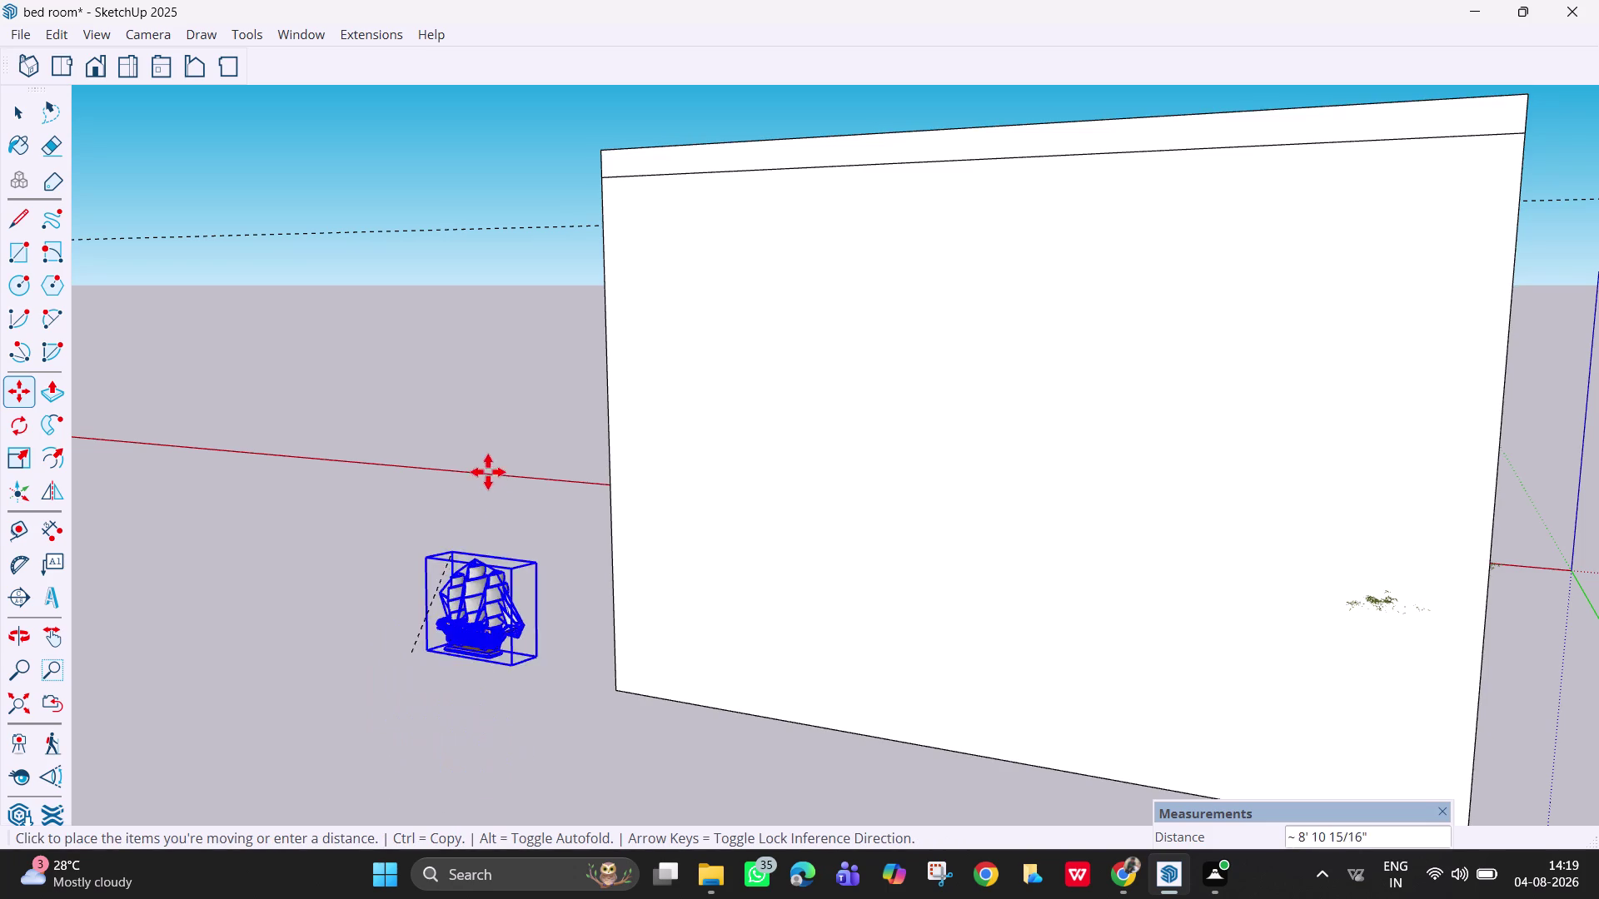
middle_drag(514, 507, 678, 691)
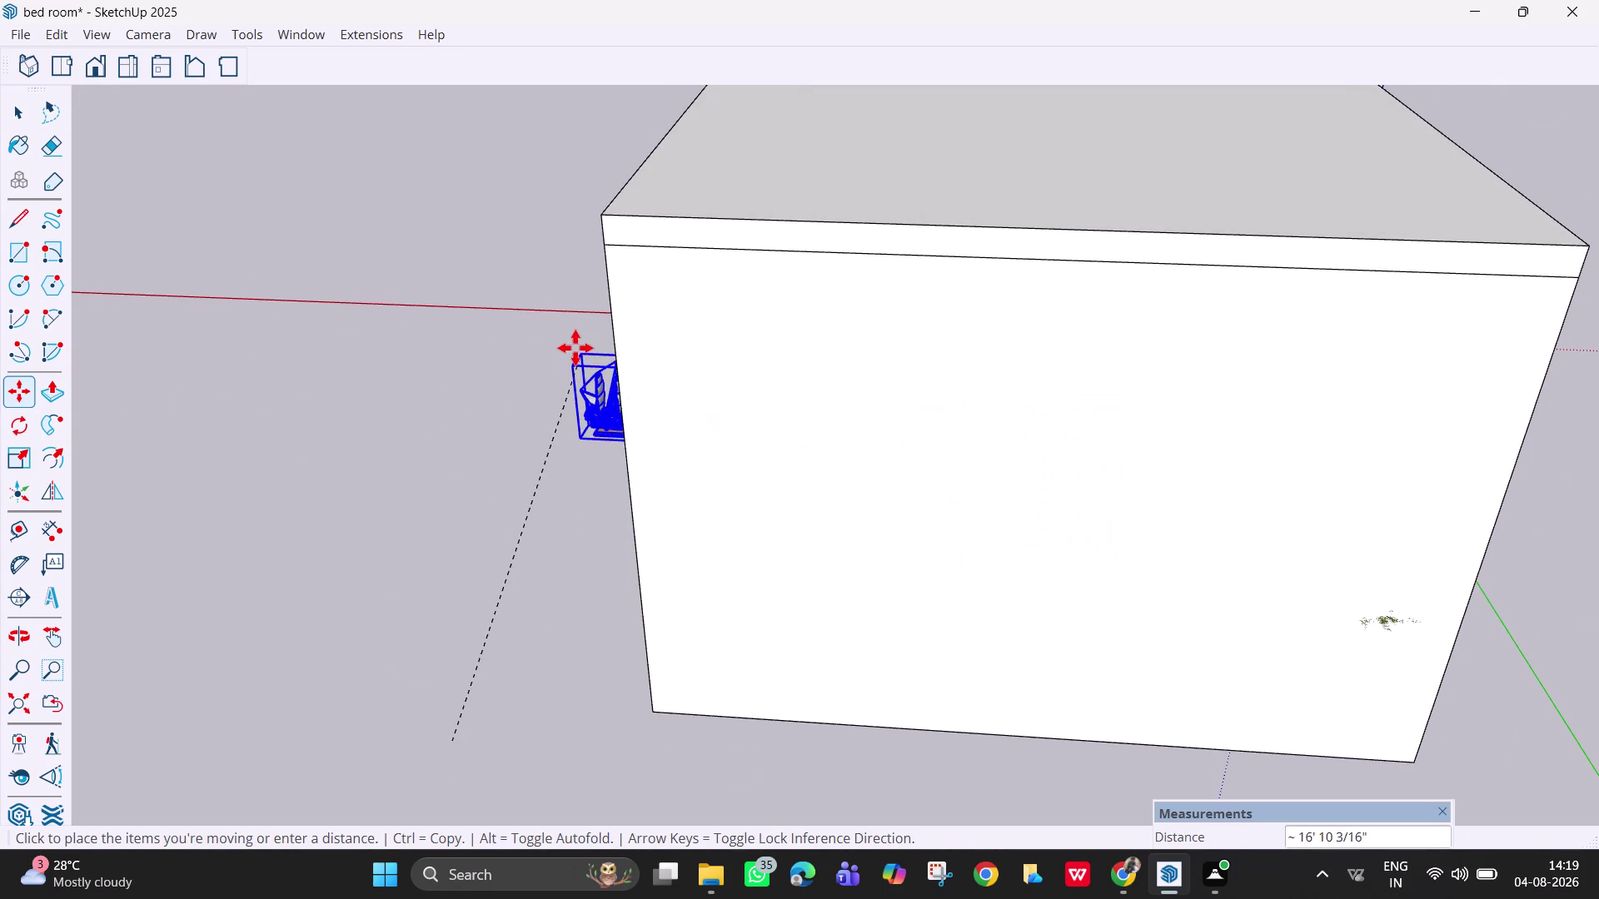
middle_drag(577, 348, 943, 545)
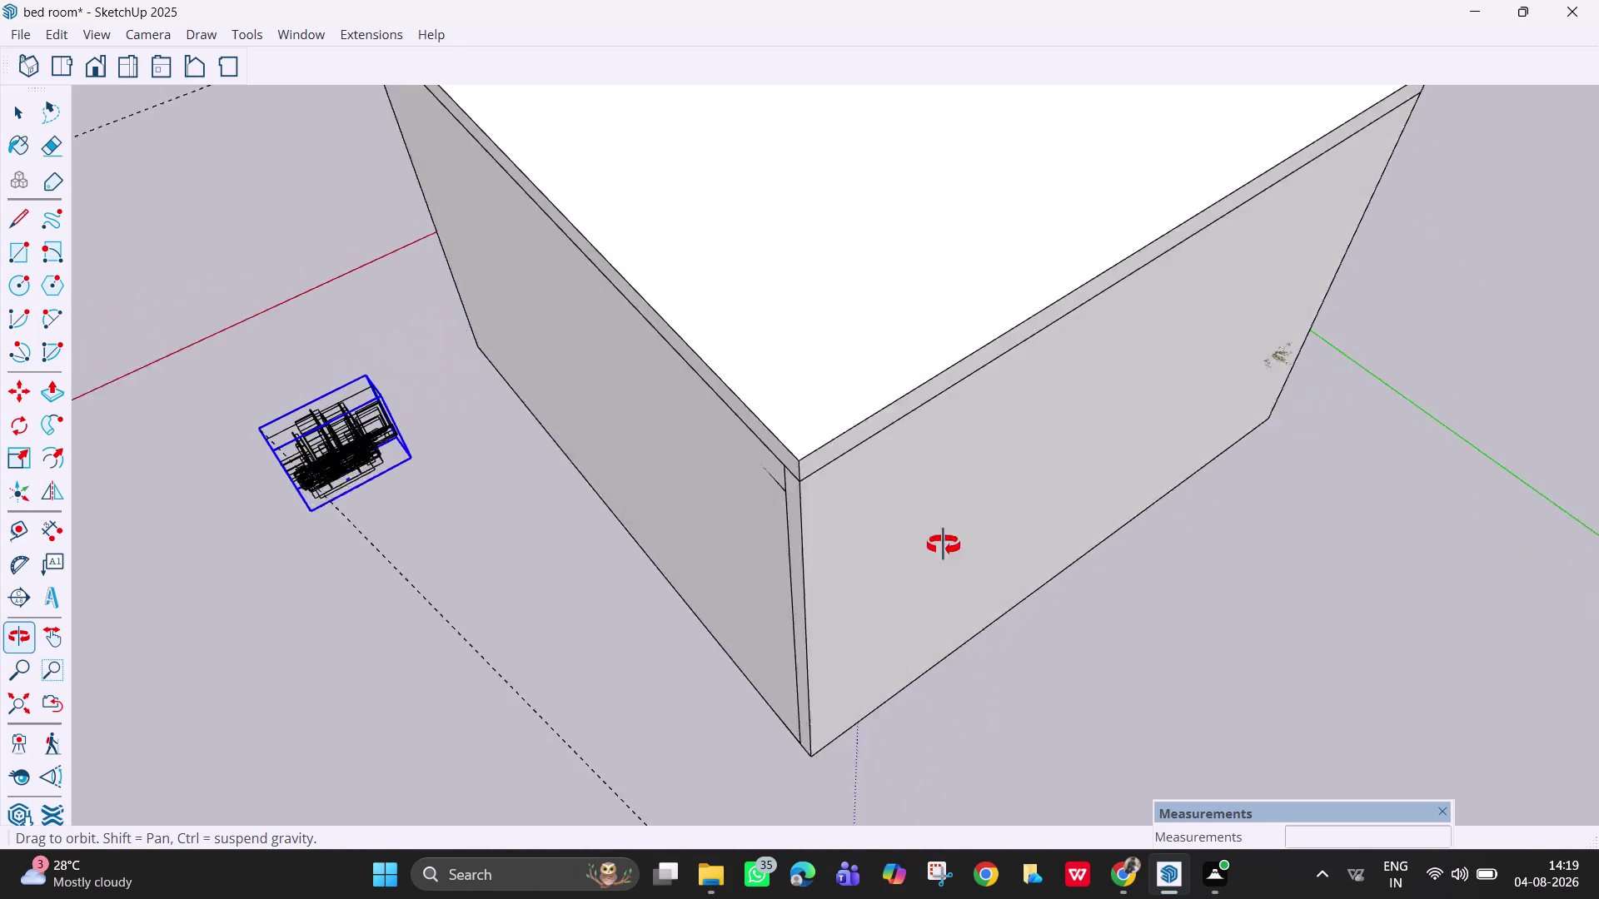
middle_drag(944, 546, 994, 580)
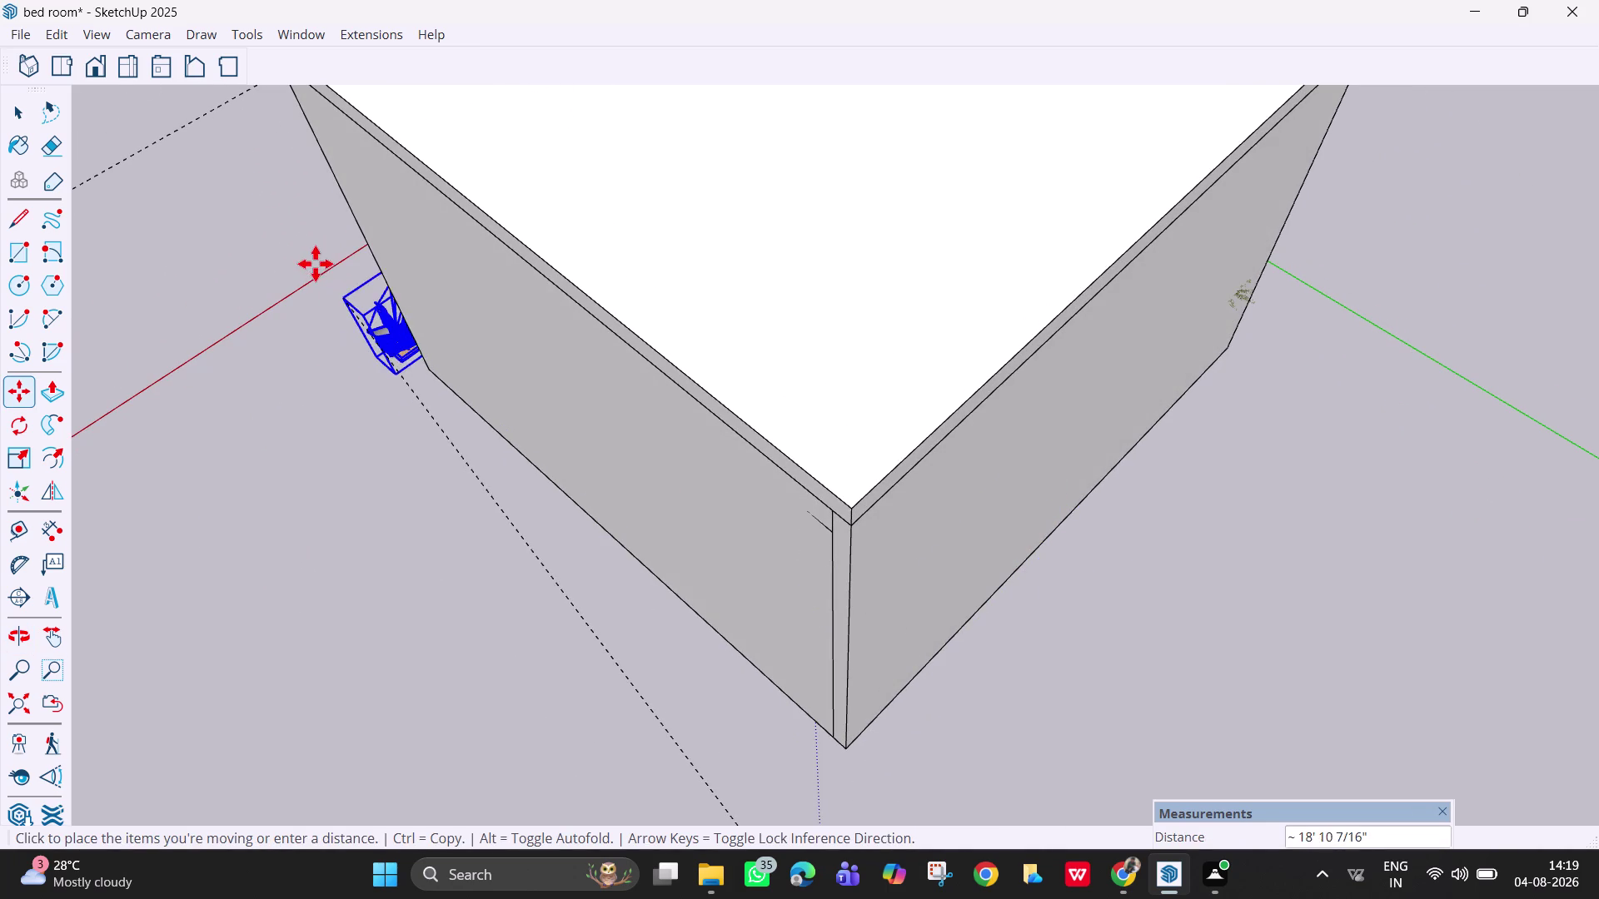
middle_drag(335, 275, 601, 457)
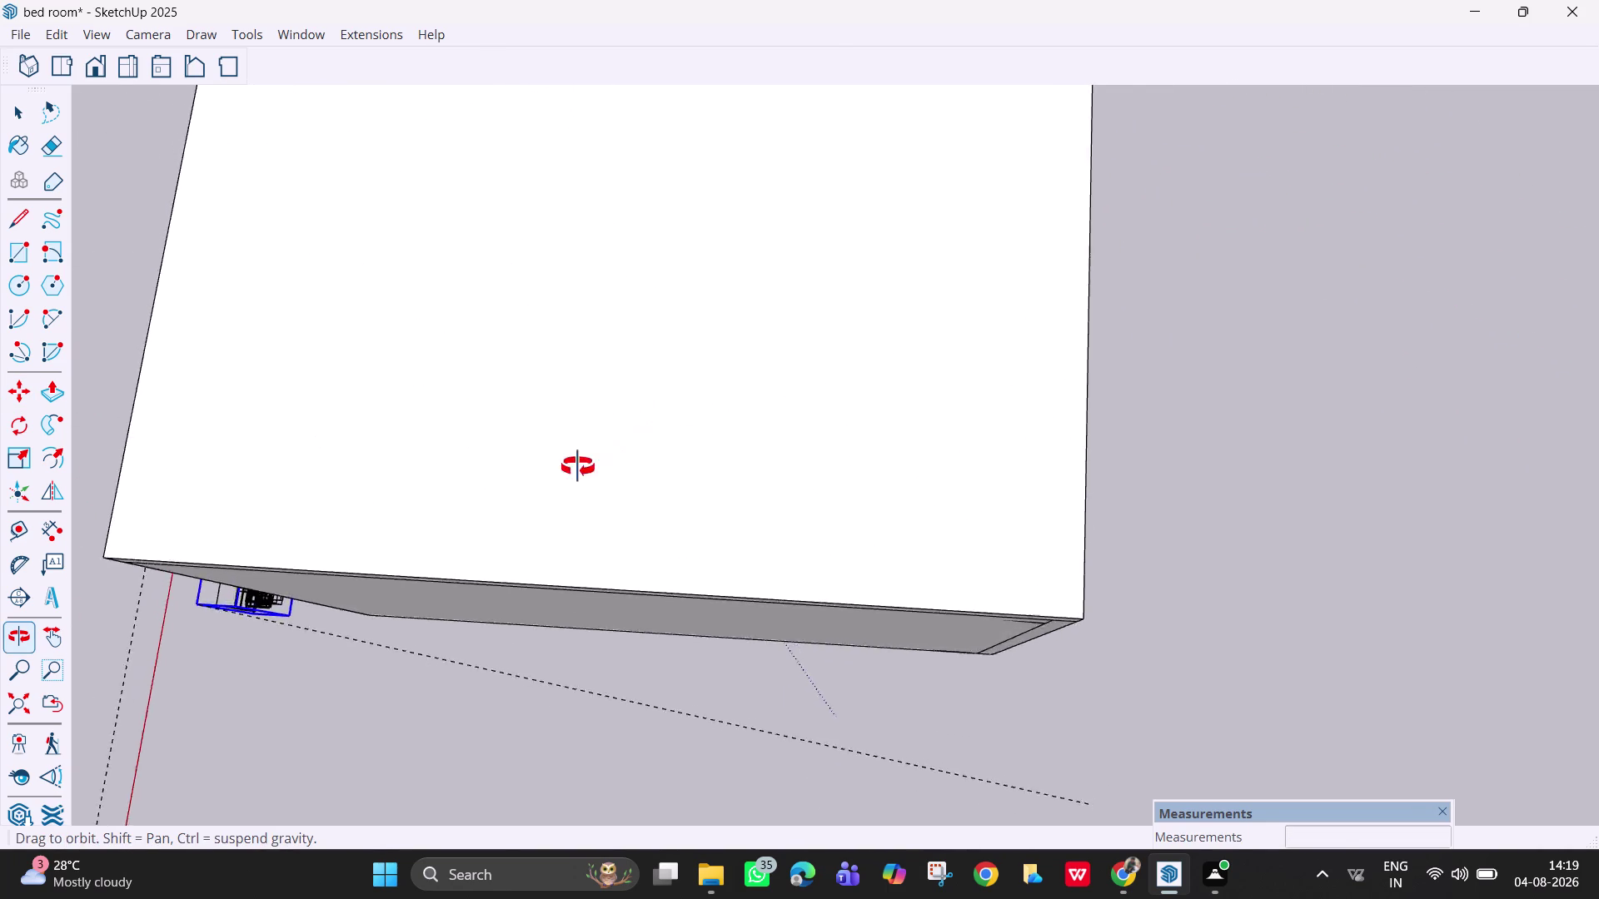
middle_drag(600, 458, 515, 479)
middle_drag(187, 579, 418, 252)
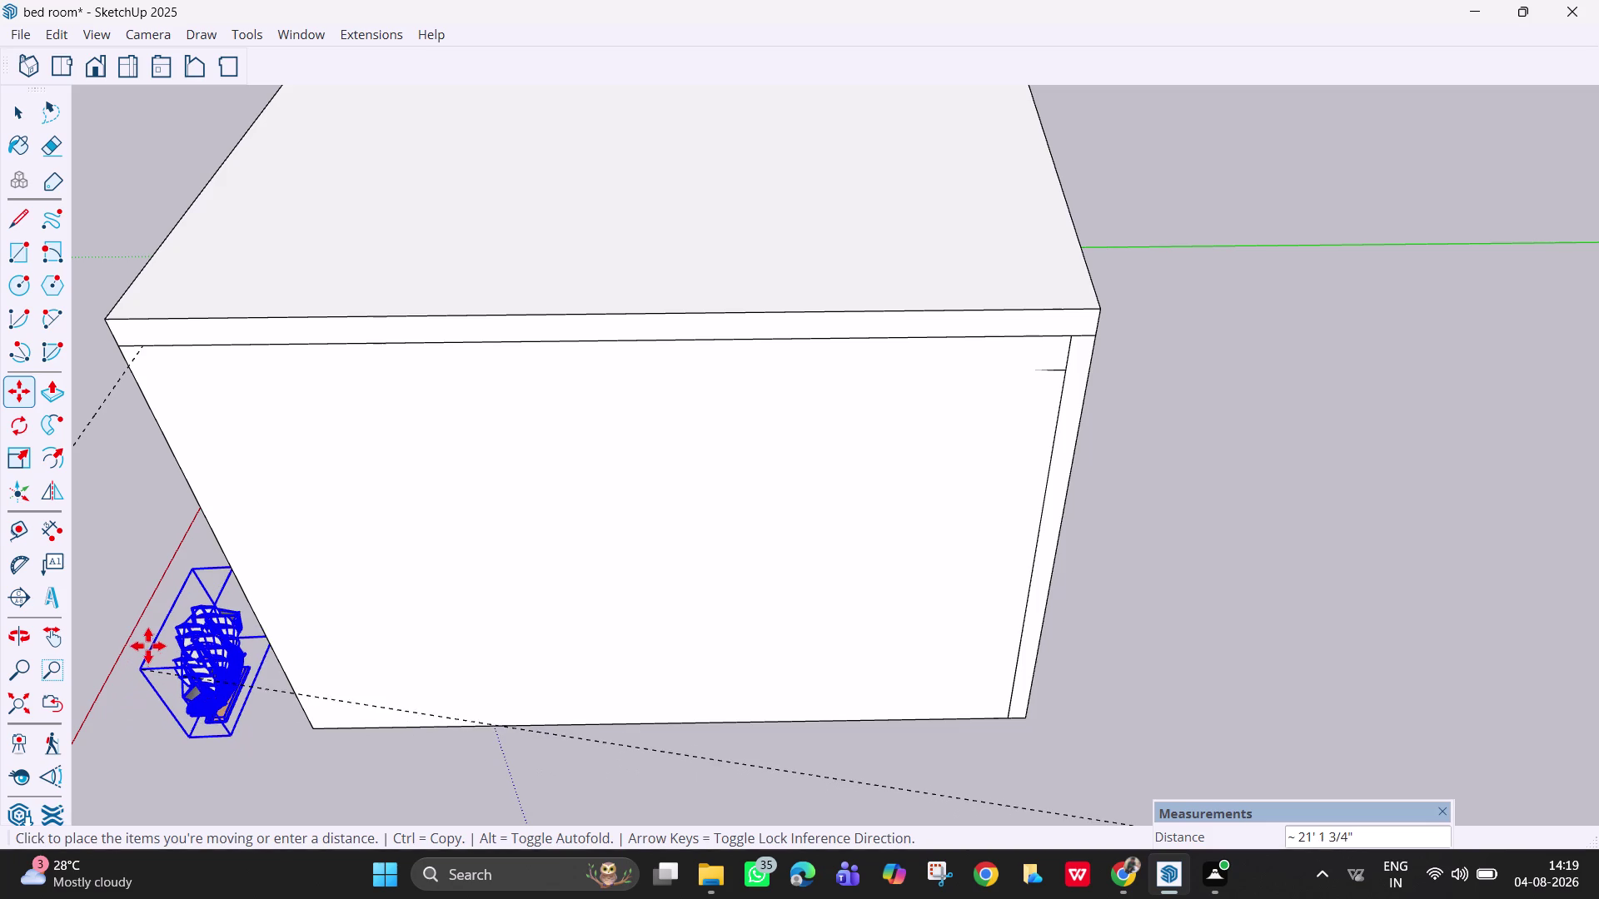
click(149, 639)
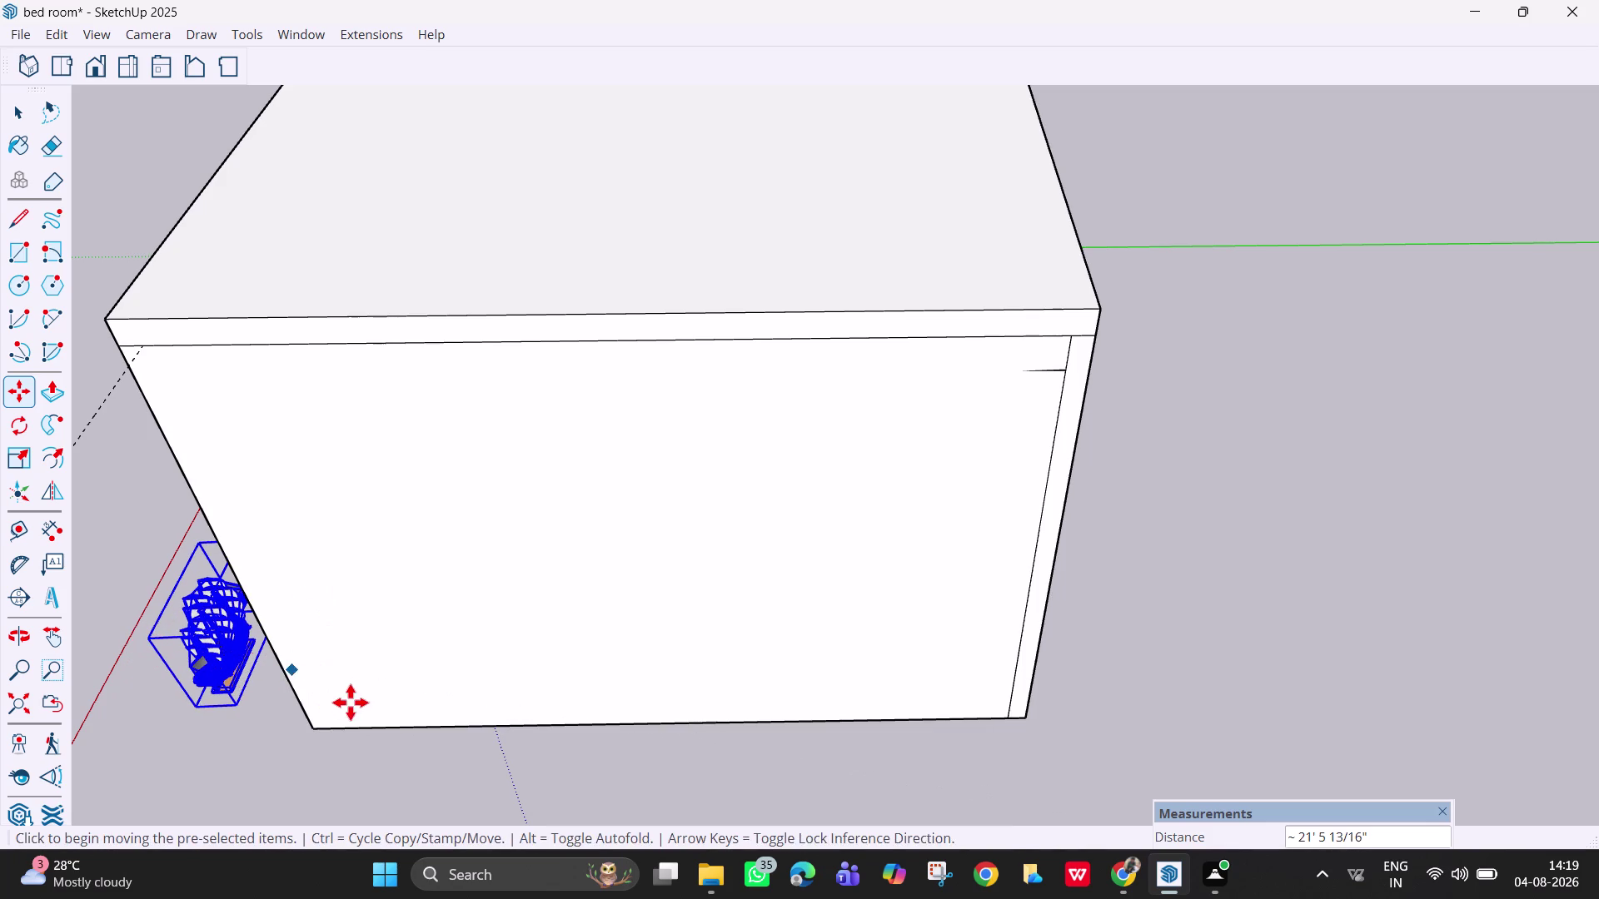
Orbit the view toward the room's open side.
key(space)
middle_drag(311, 665, 622, 505)
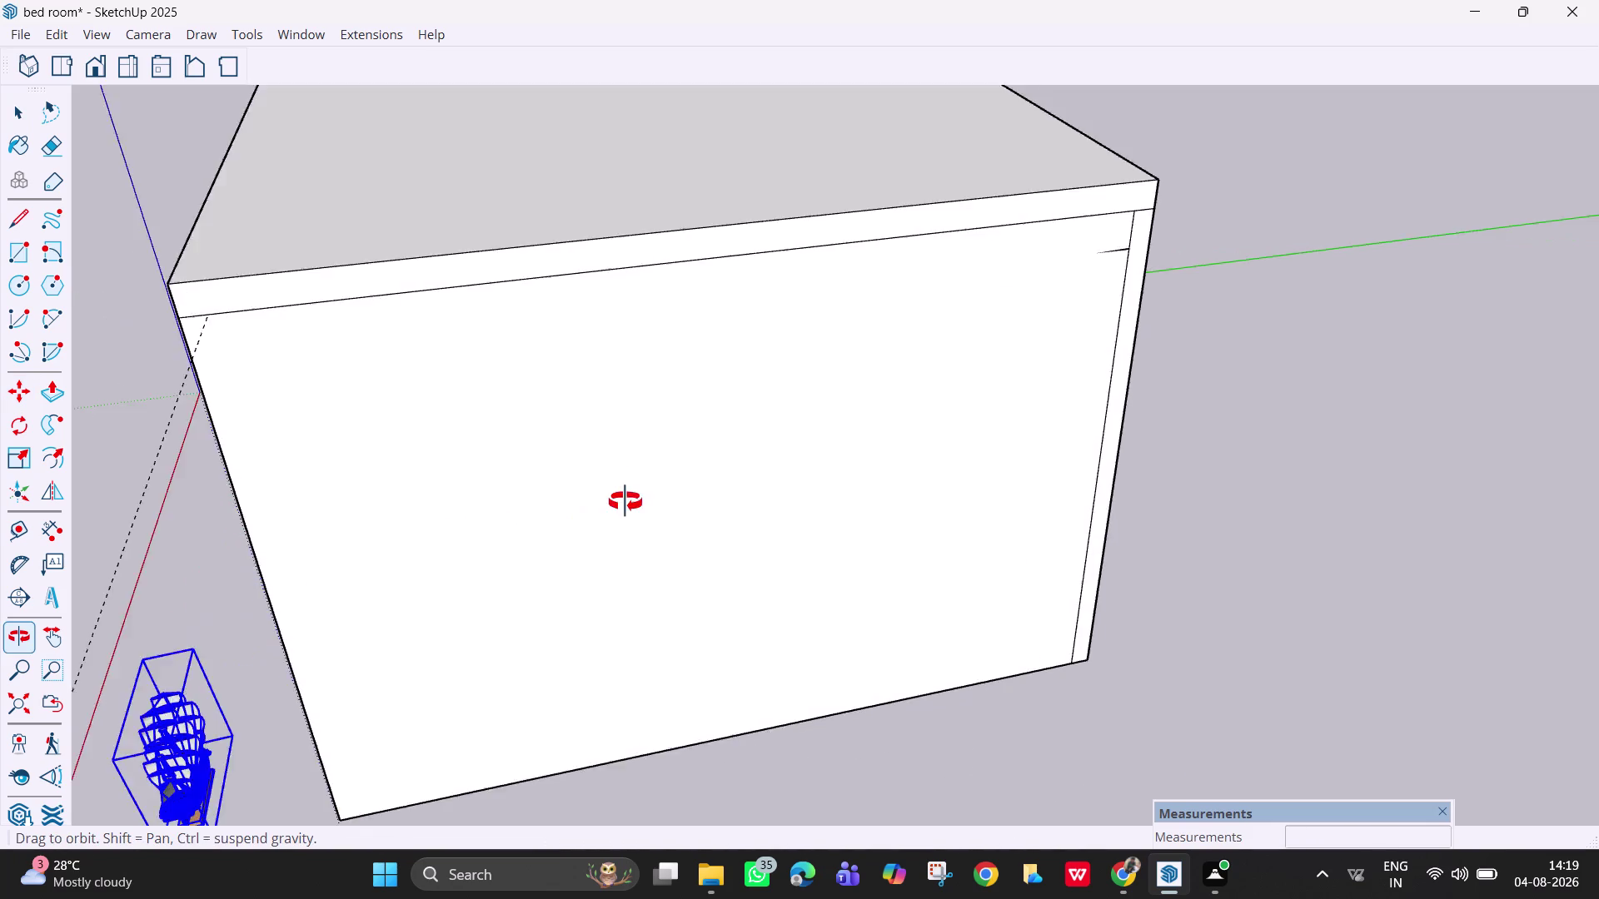
middle_drag(623, 505, 954, 464)
scroll(down, 3)
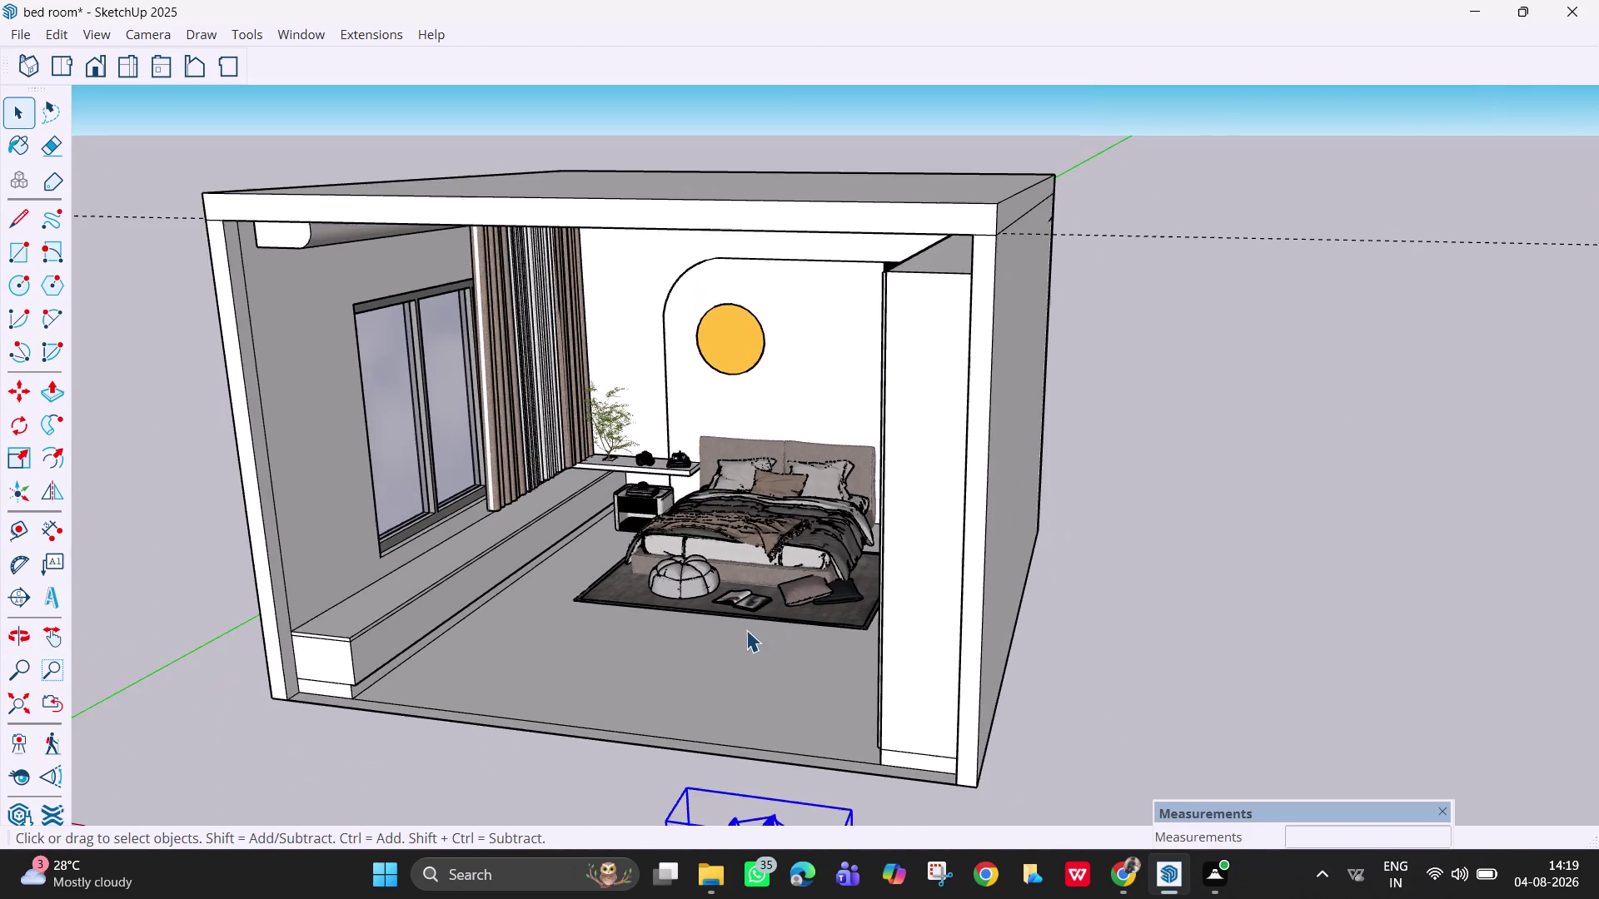
Orbit to see the bedroom interior and select the ship model.
middle_drag(752, 635, 877, 601)
scroll(down, 3)
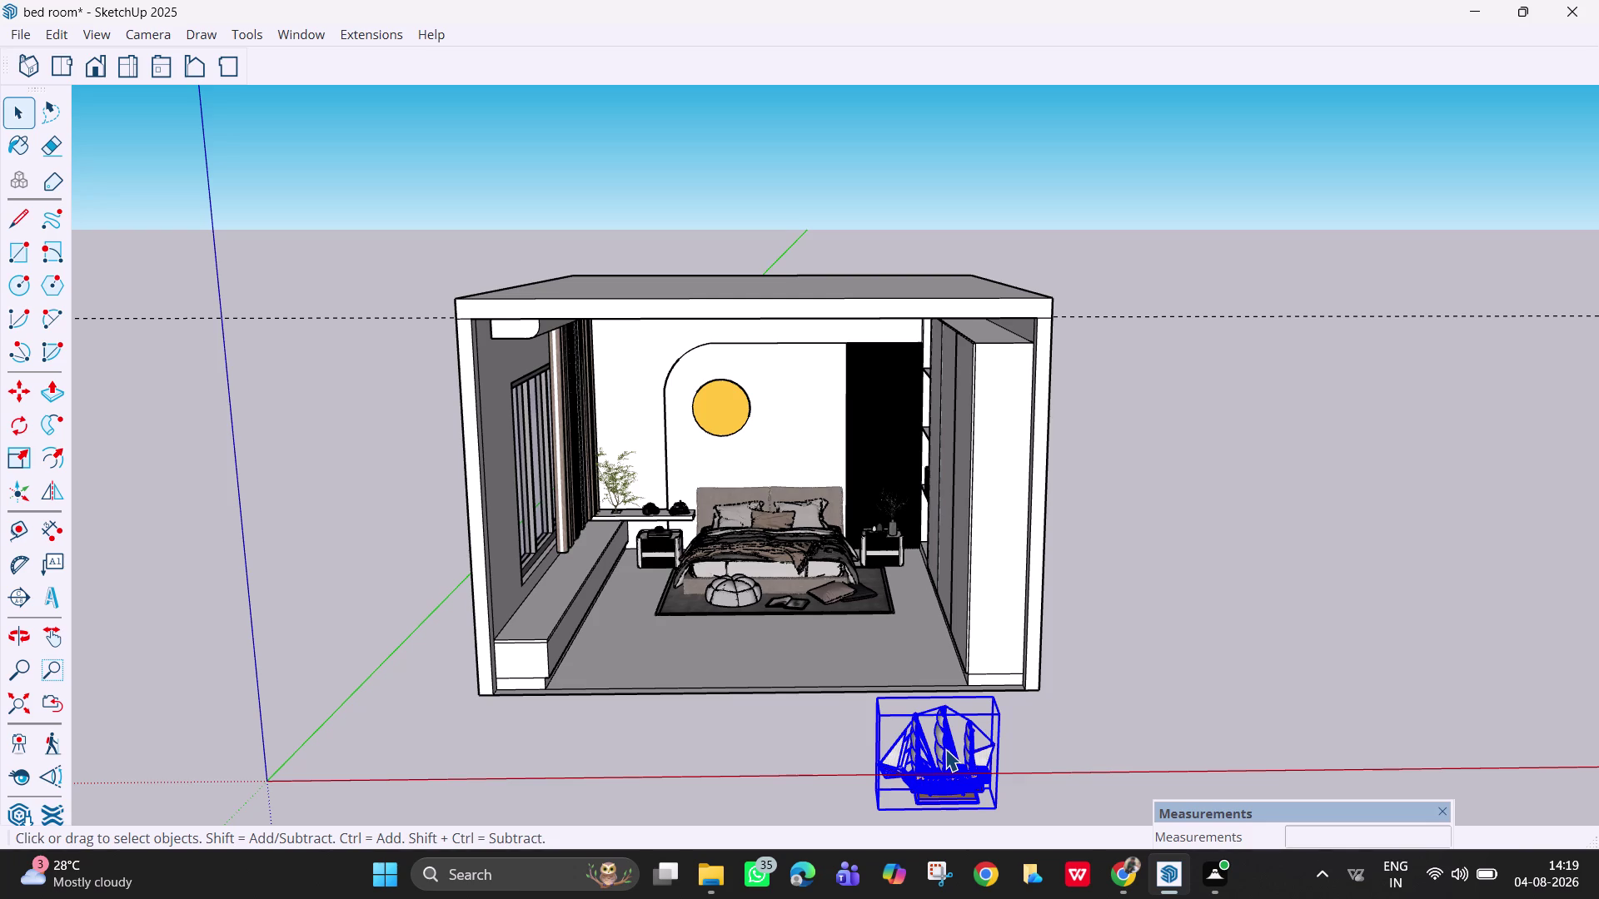
click(945, 748)
key(space)
click(8, 102)
key(Escape)
key(Escape)
click(1118, 729)
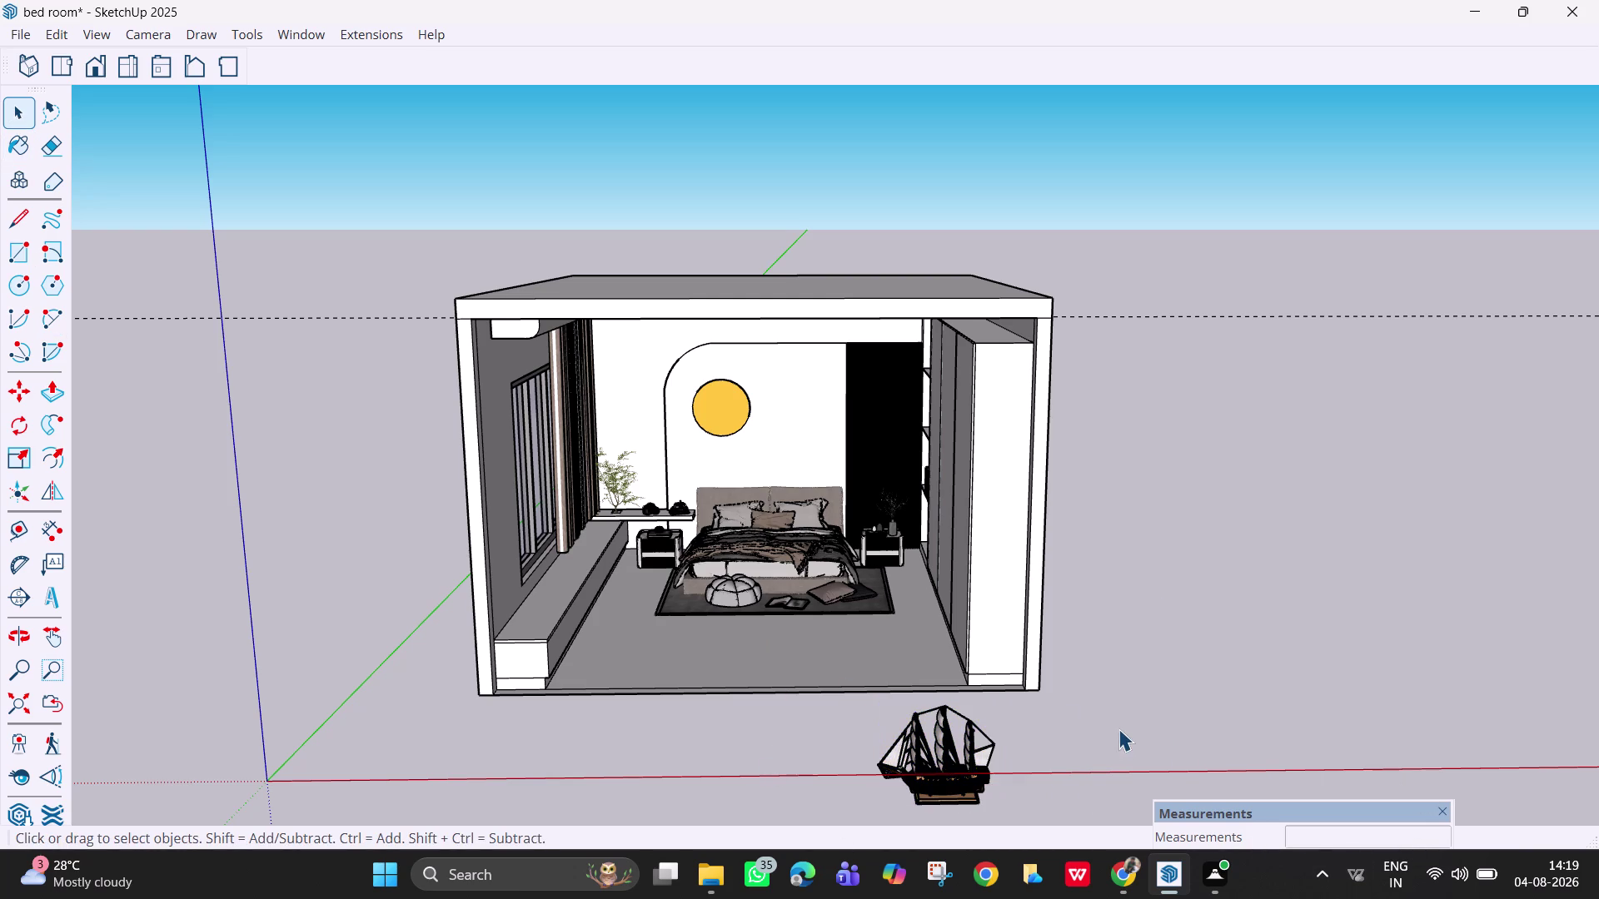
Scale the ship uniformly from a corner to about three-quarters size.
click(934, 756)
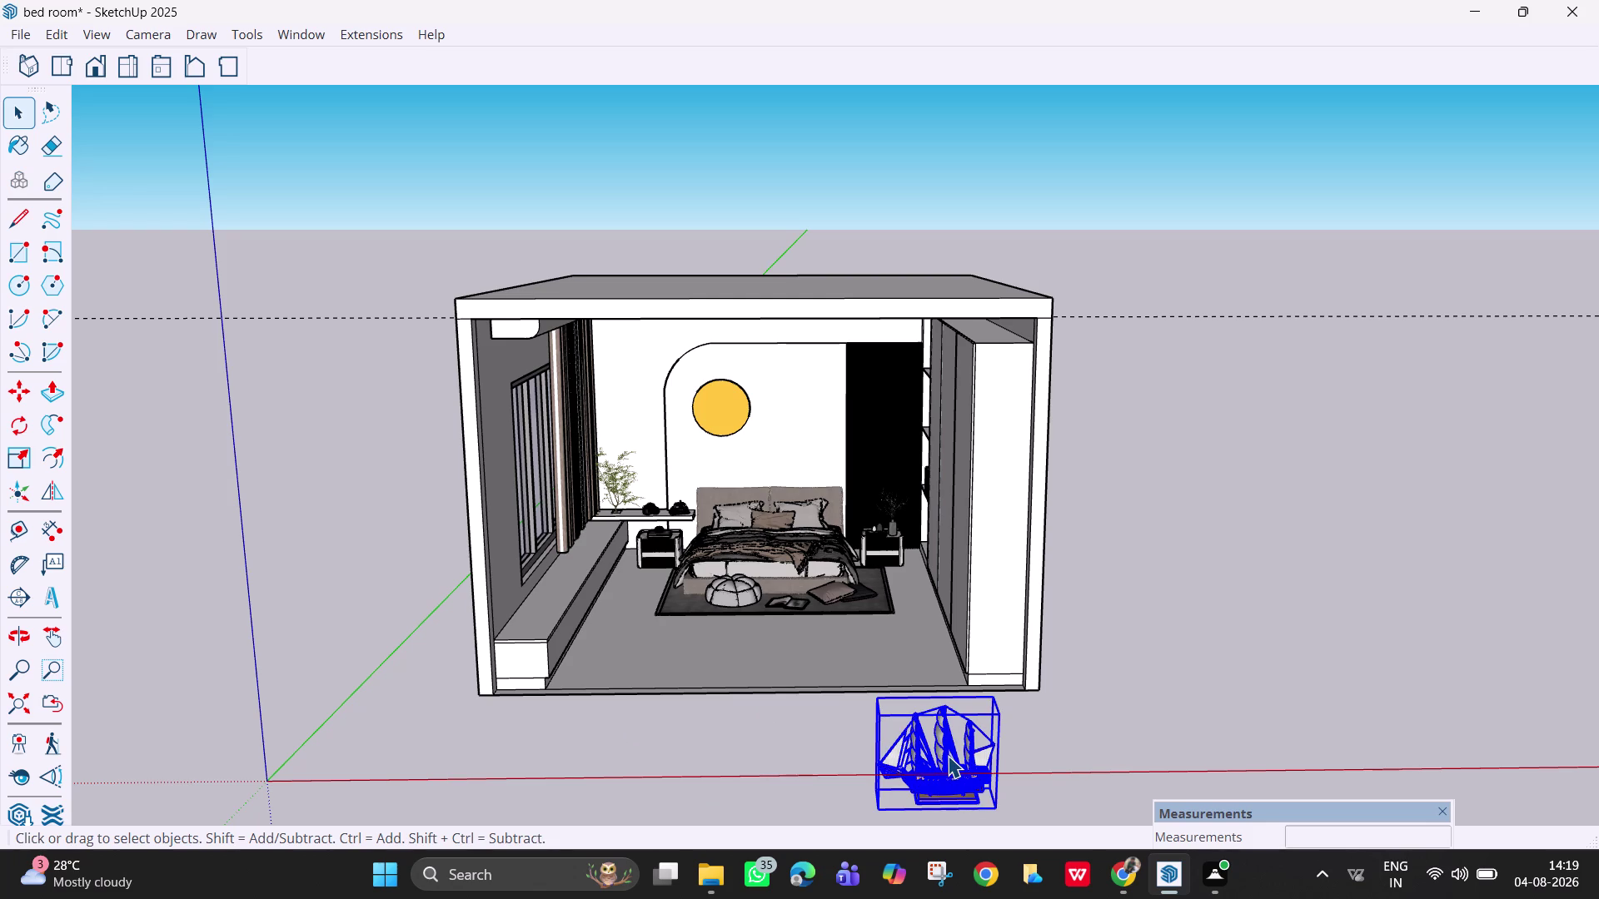
key(s)
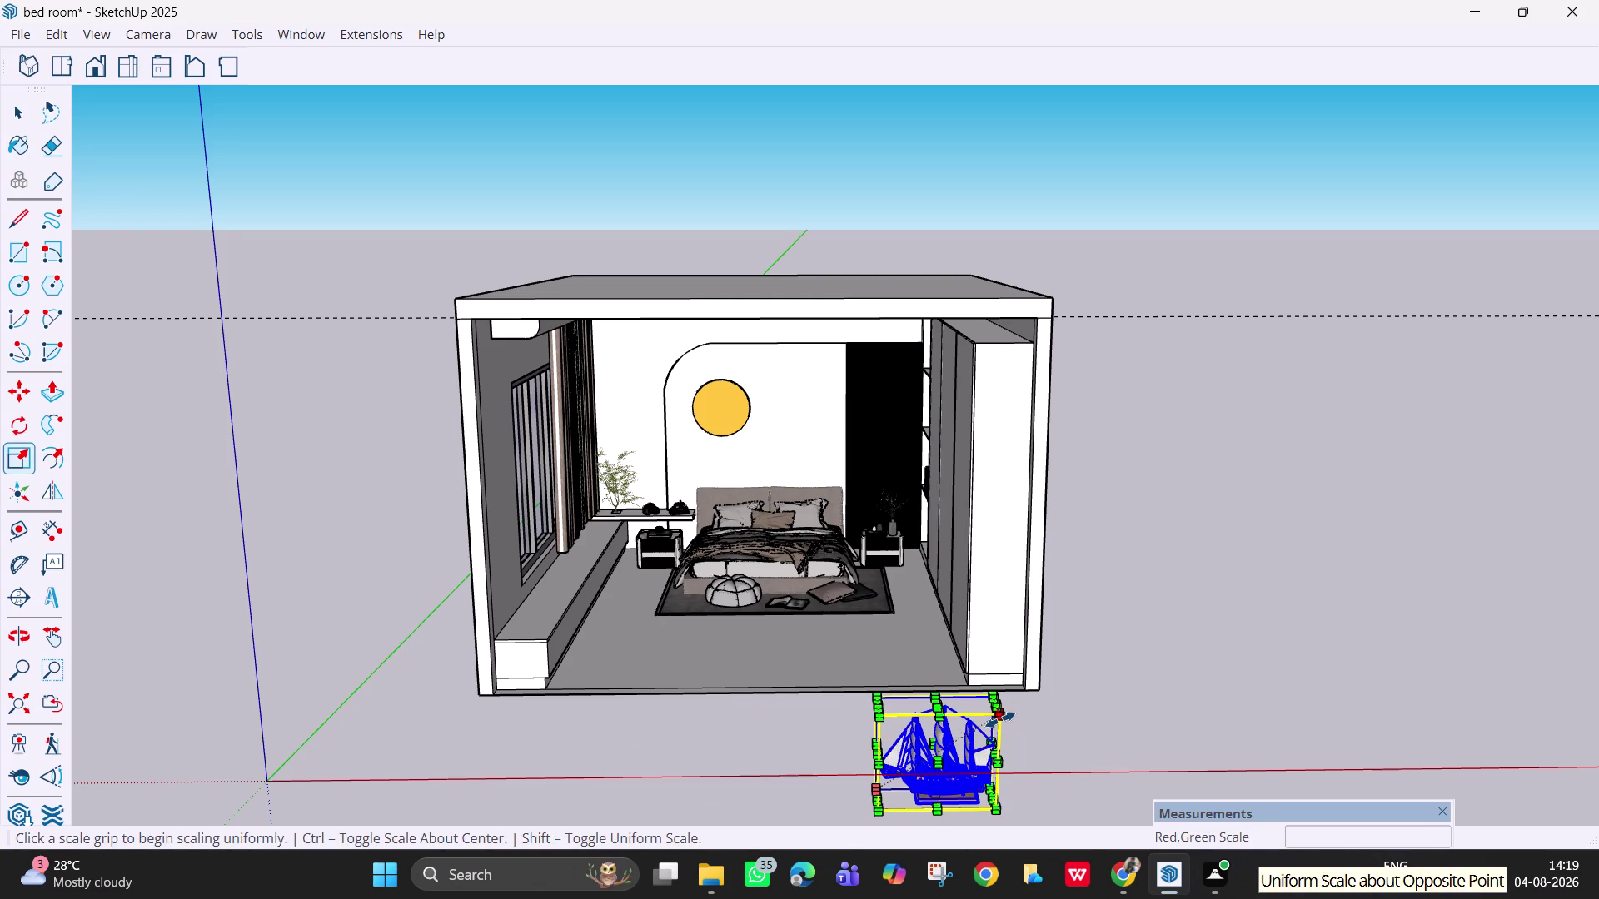
click(1000, 720)
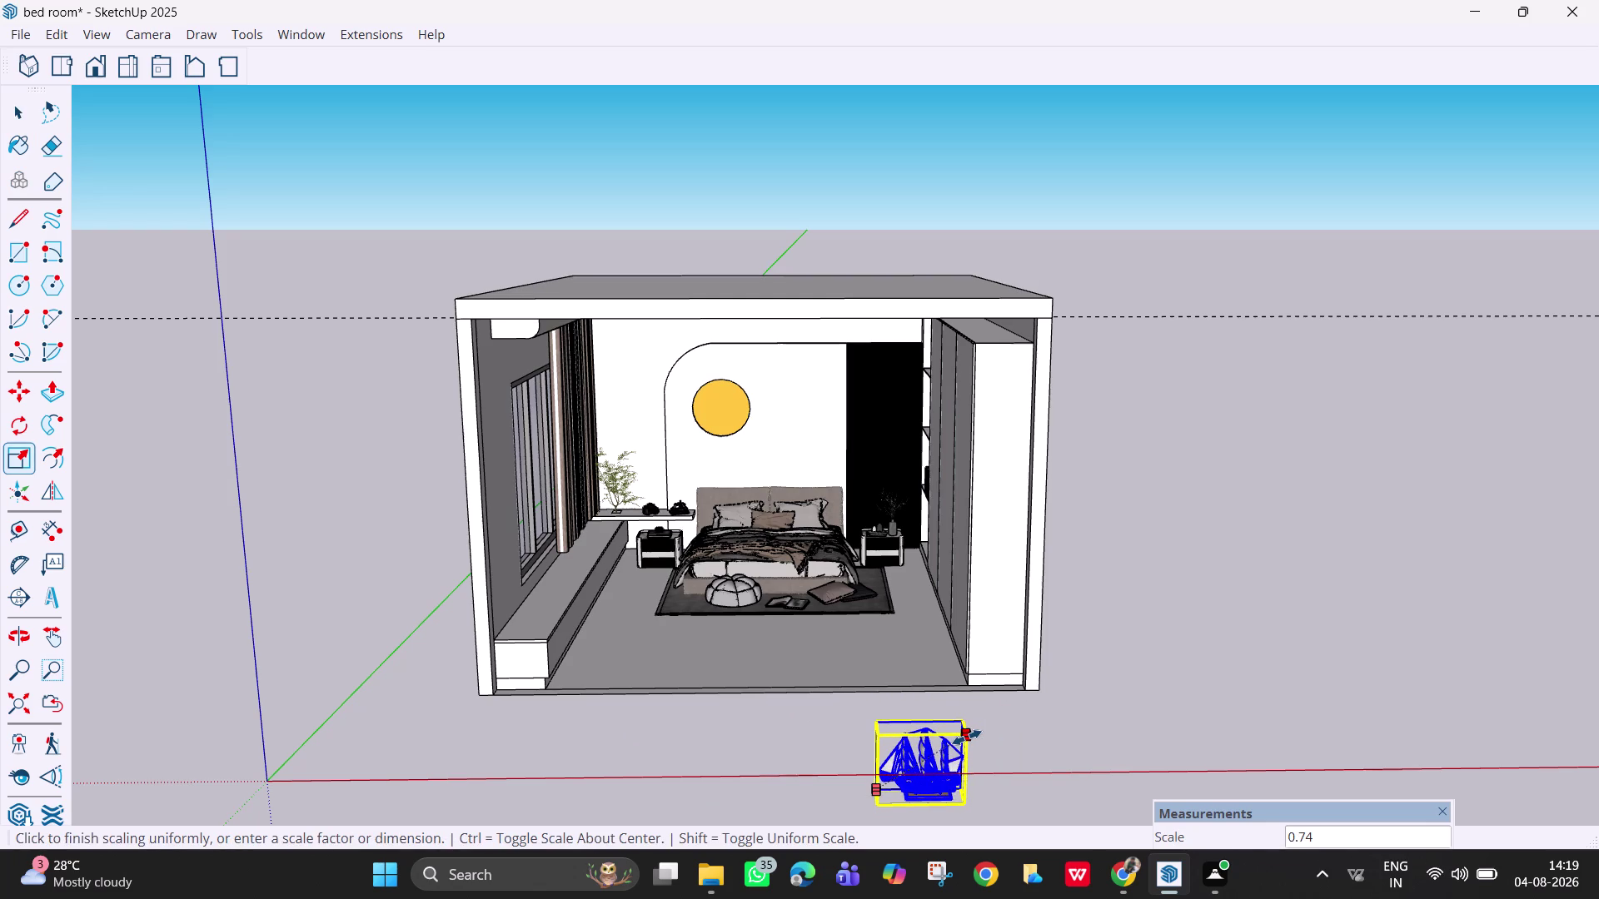
click(967, 737)
key(Tab)
key(grave)
key(Escape)
key(Escape)
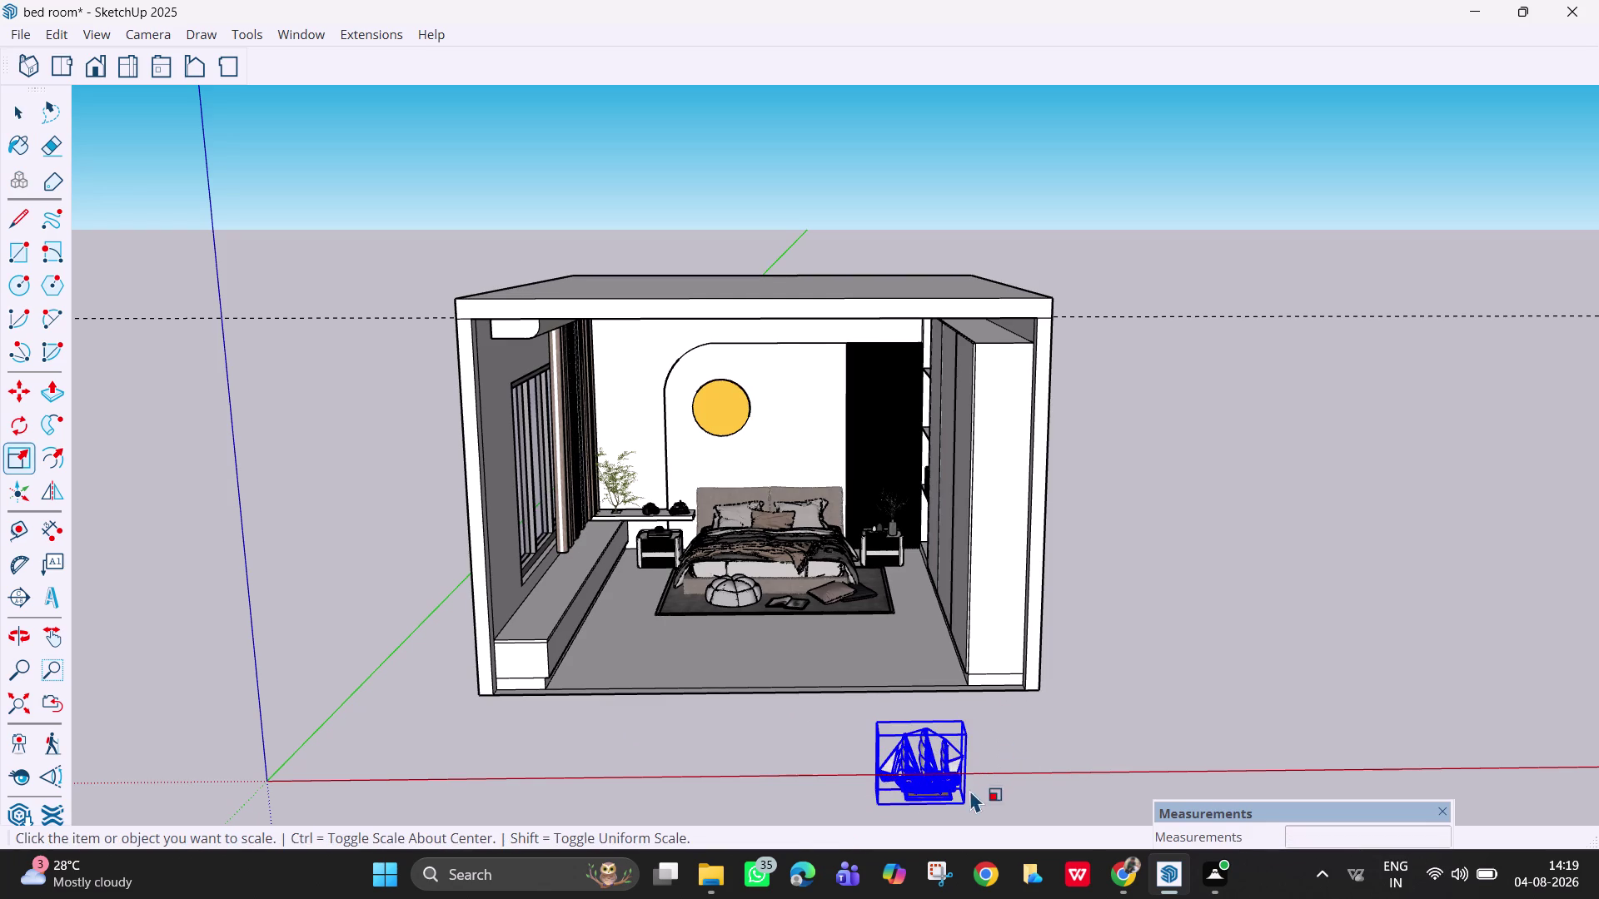
key(Escape)
Select the ship and start moving it toward the right nightstand.
key(space)
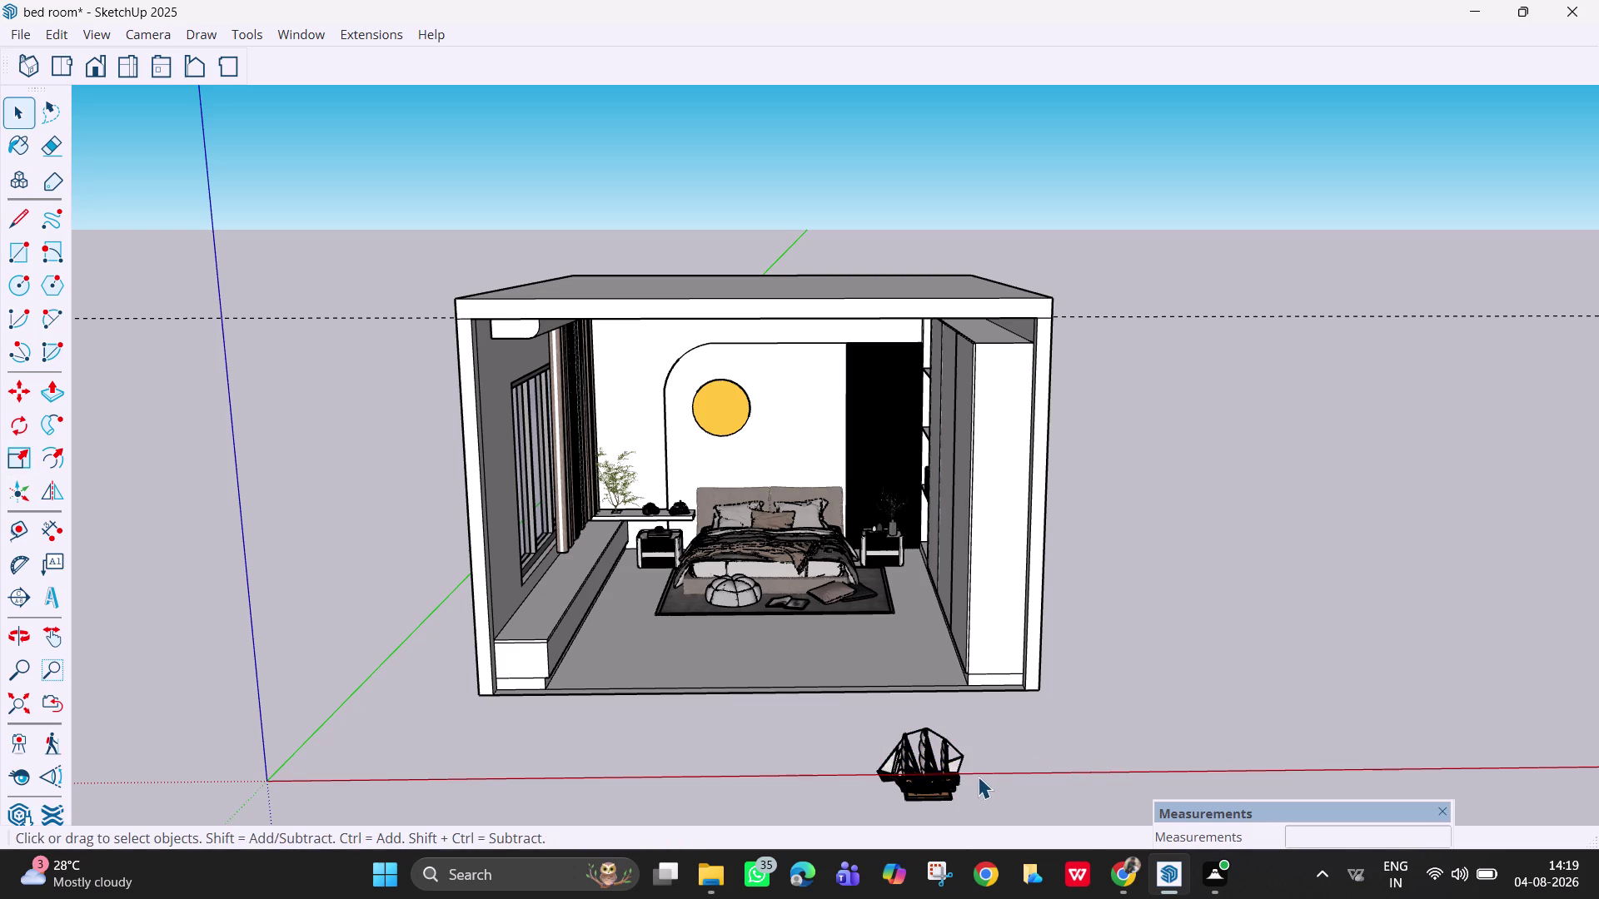
click(928, 769)
key(m)
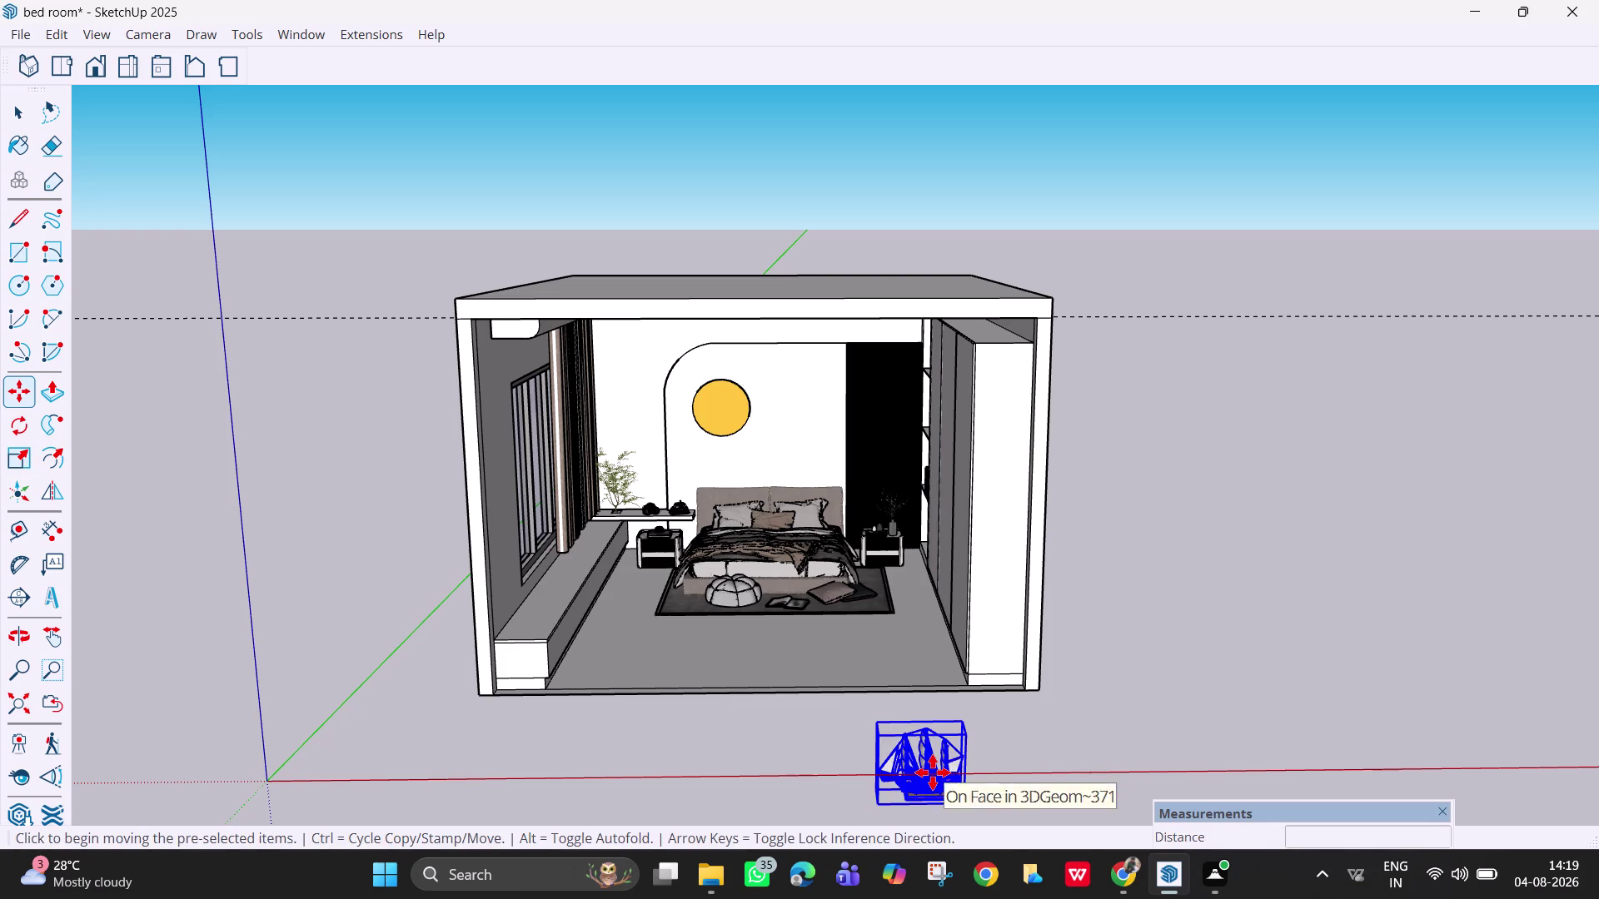
click(933, 771)
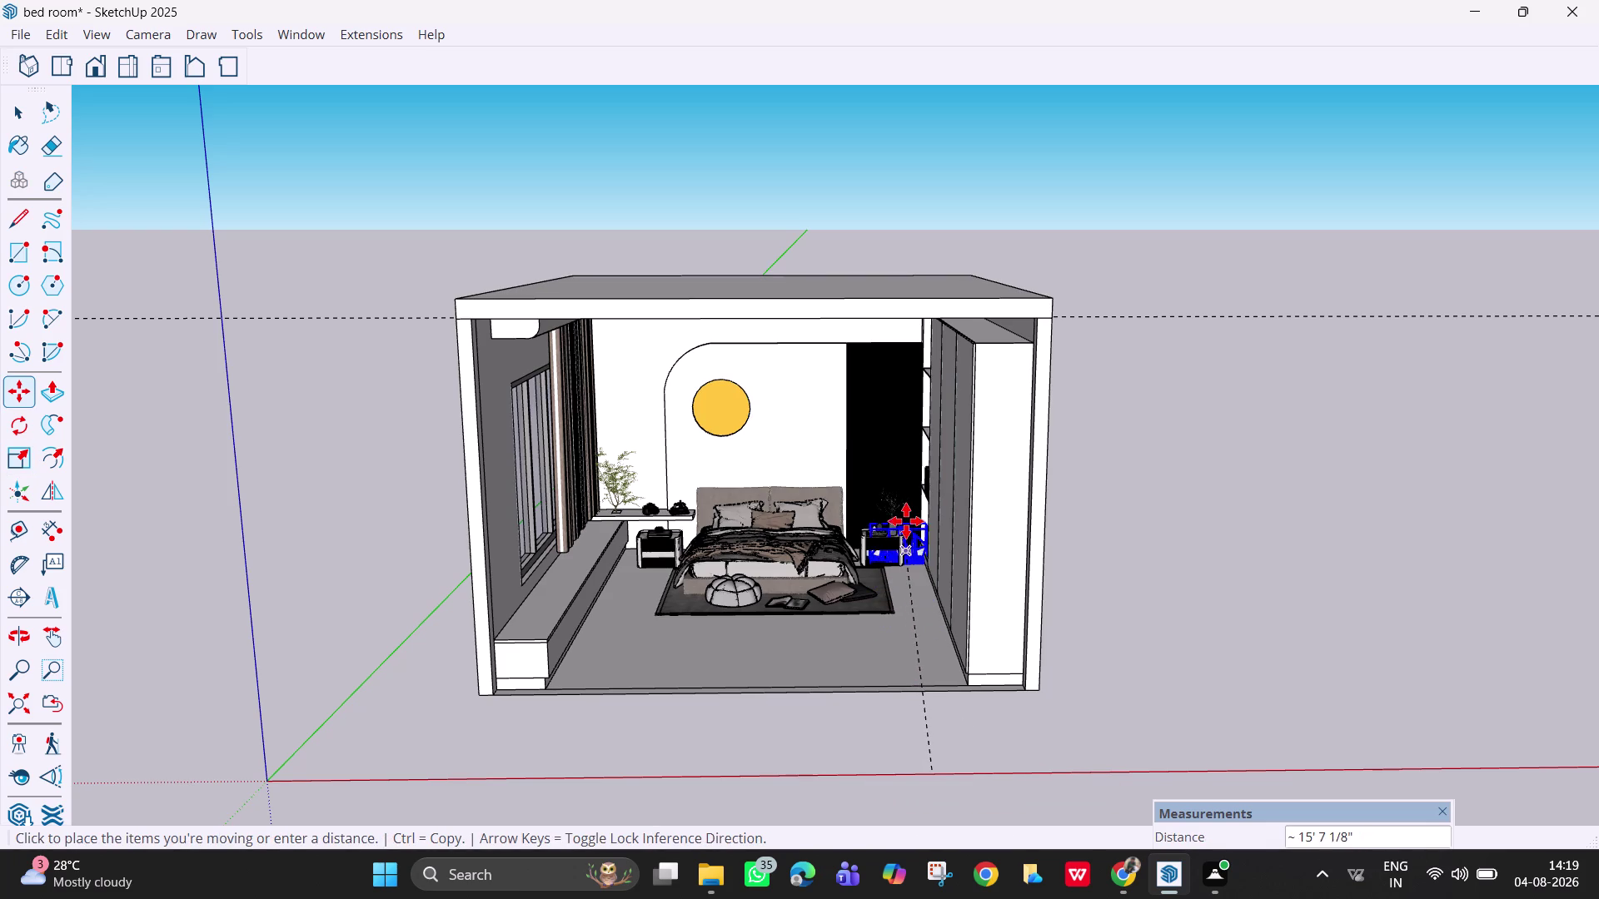
Orbit and zoom toward the nightstand and wardrobe area.
middle_drag(909, 473, 1141, 550)
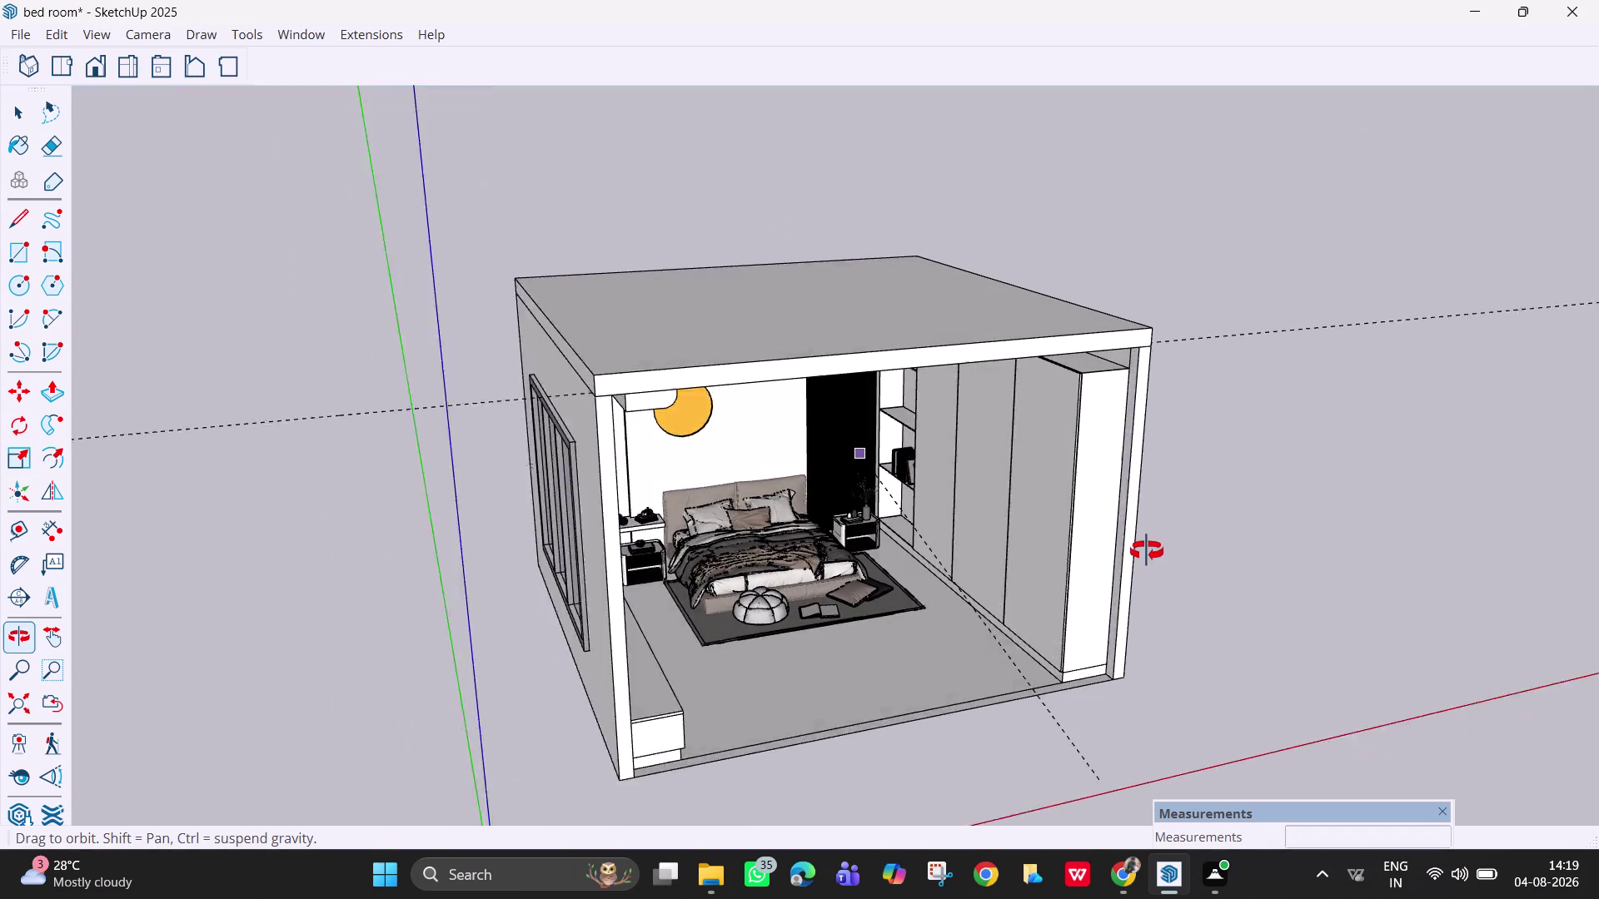
middle_drag(1141, 551, 1134, 549)
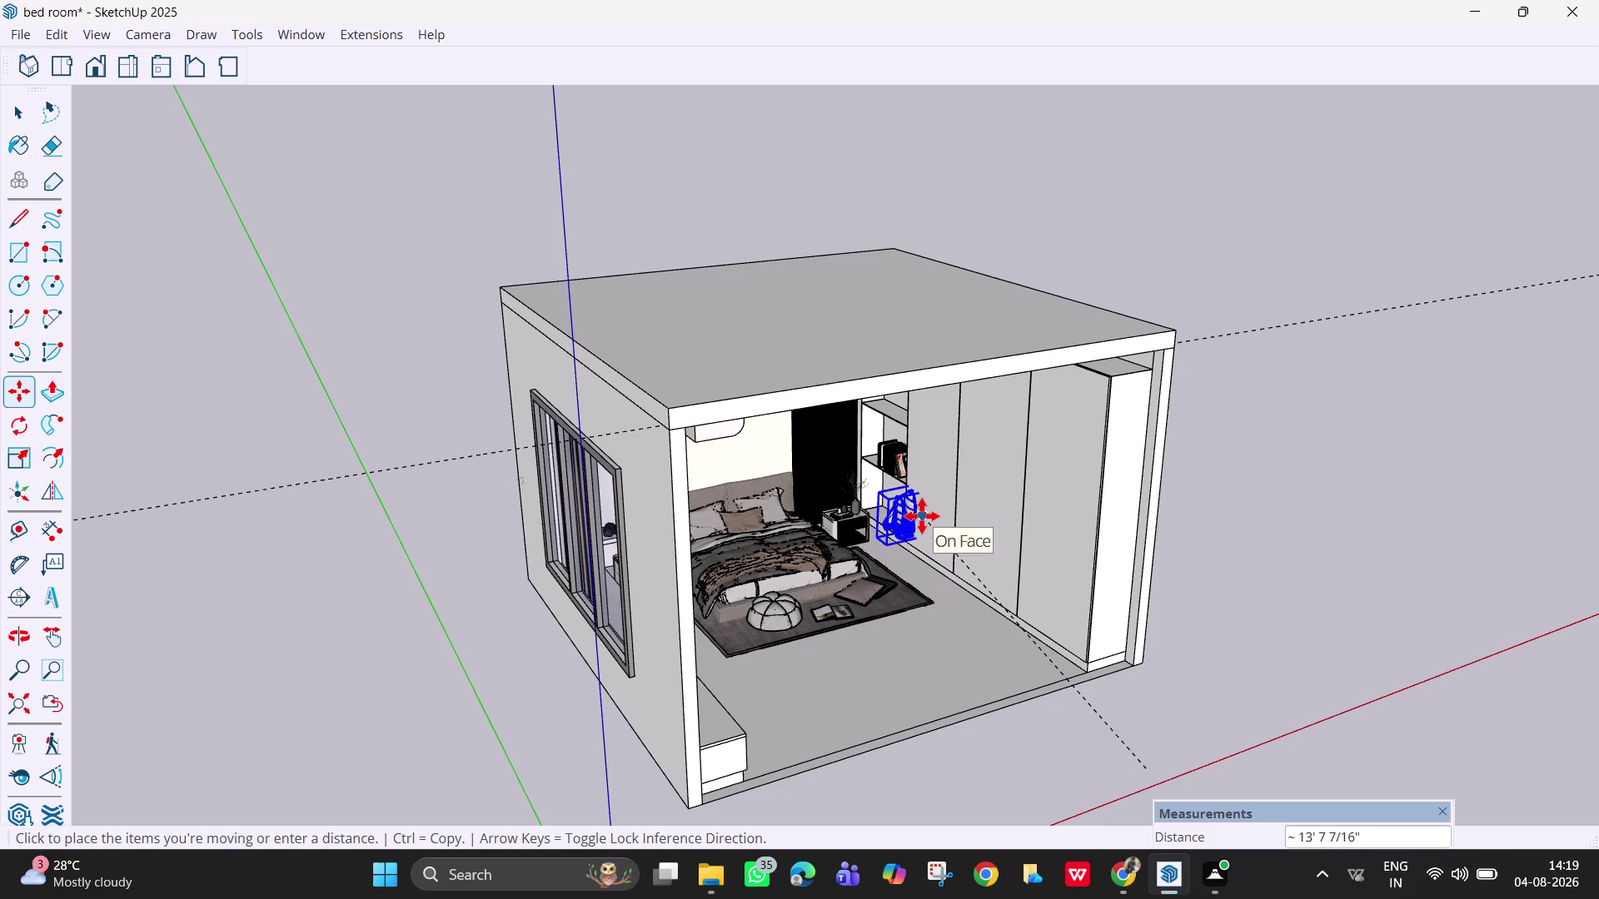
scroll(up, 3)
scroll(up, 3)
scroll(up, 3)
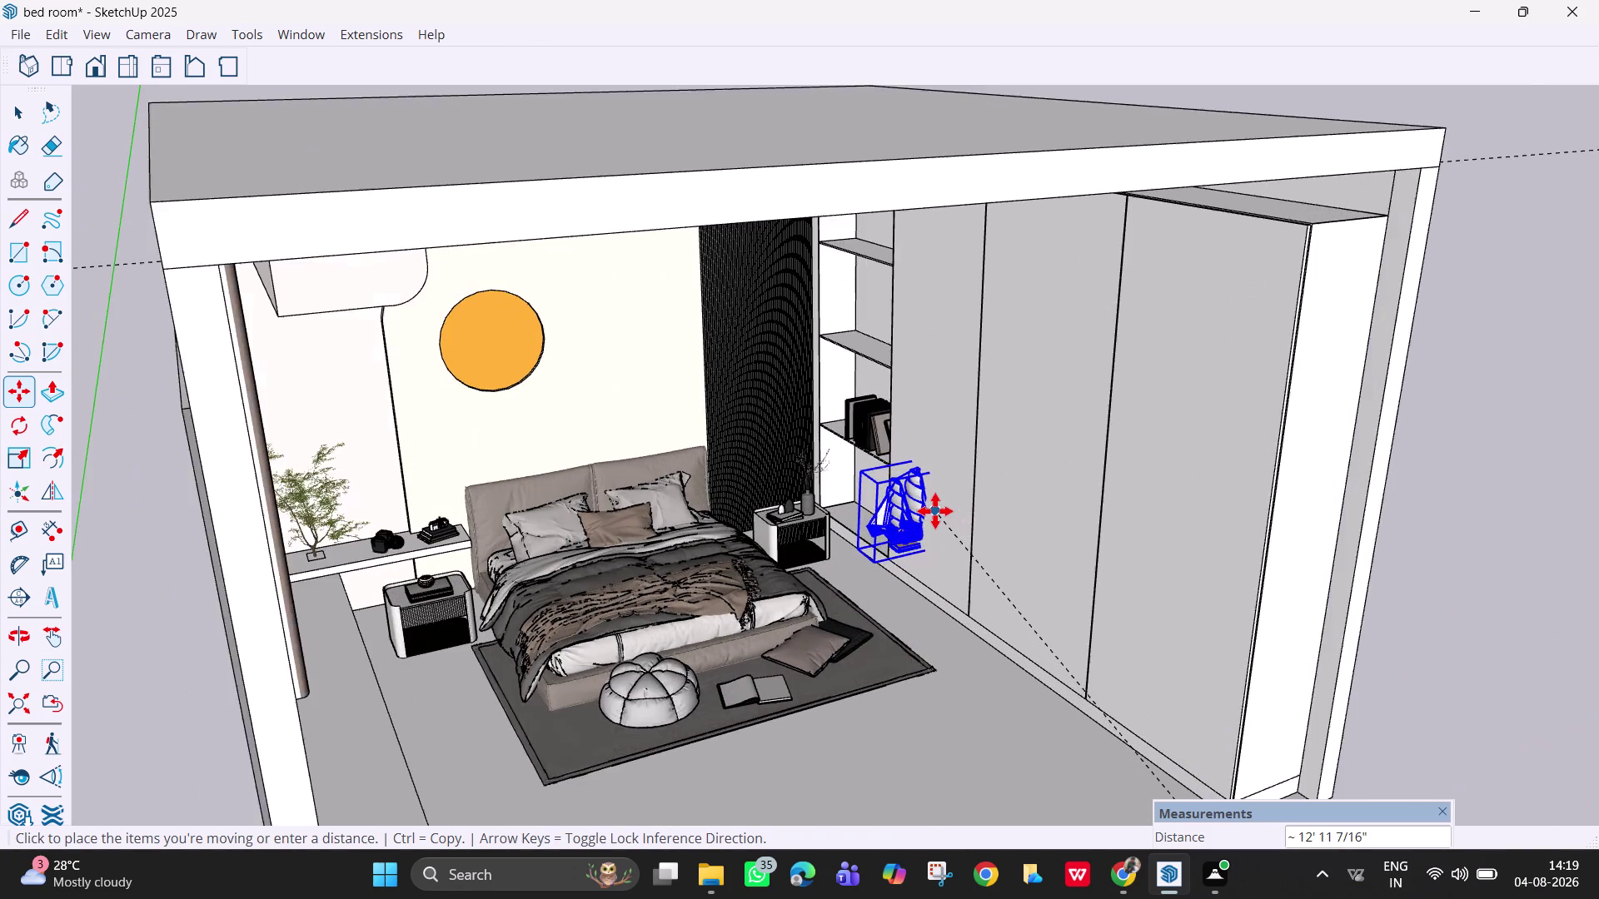
middle_drag(928, 452, 1030, 463)
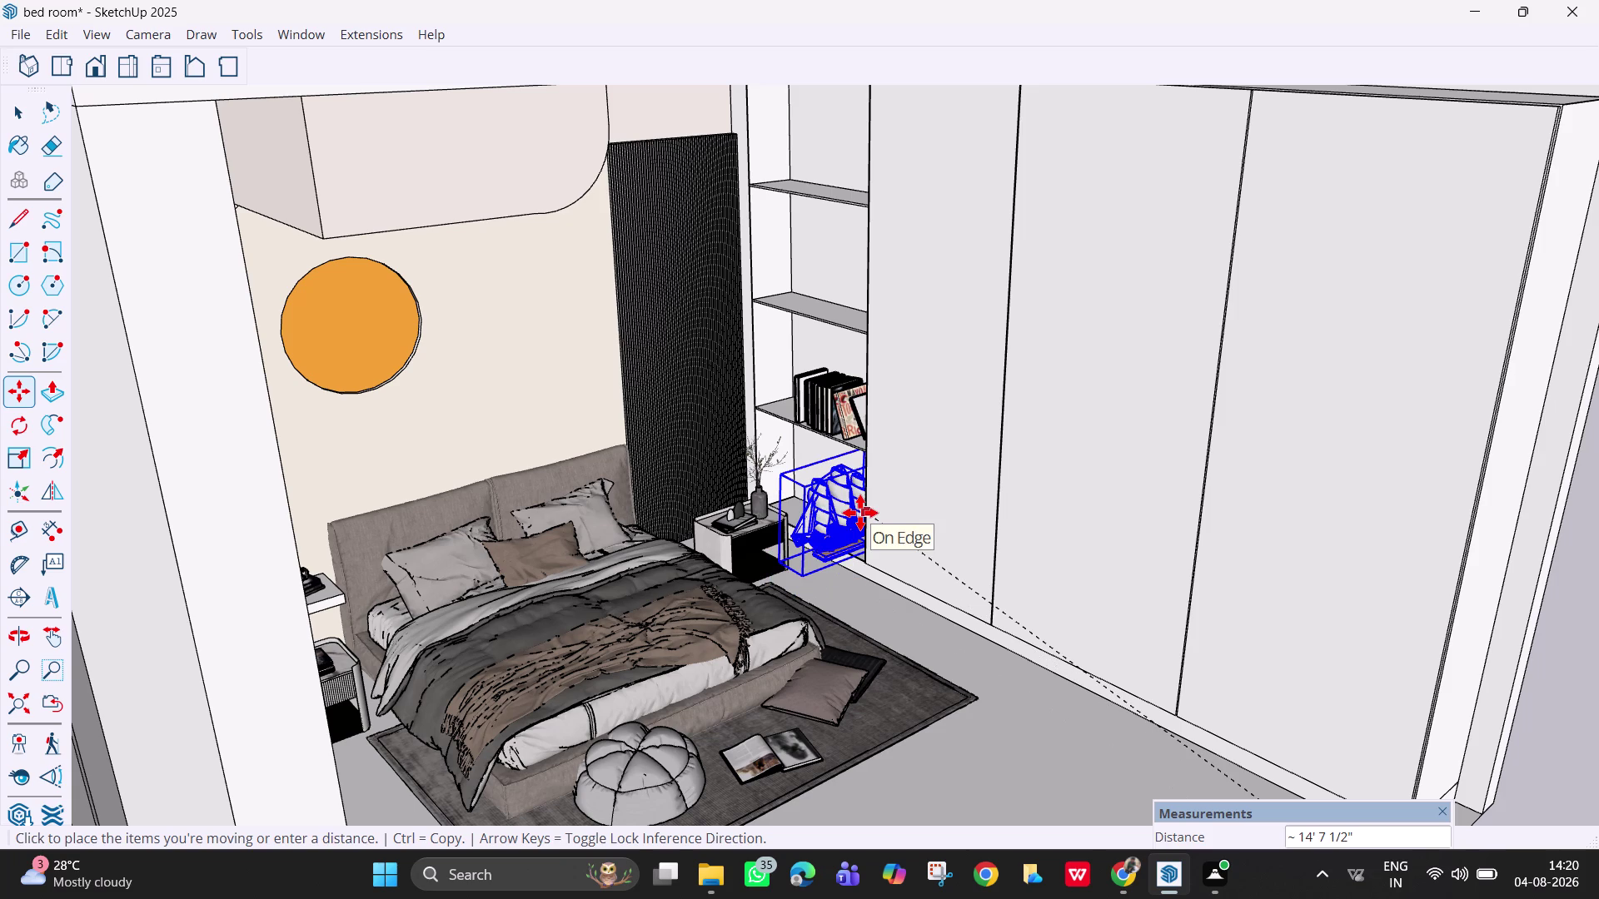
Move the ship onto the floor beside the right nightstand.
click(861, 513)
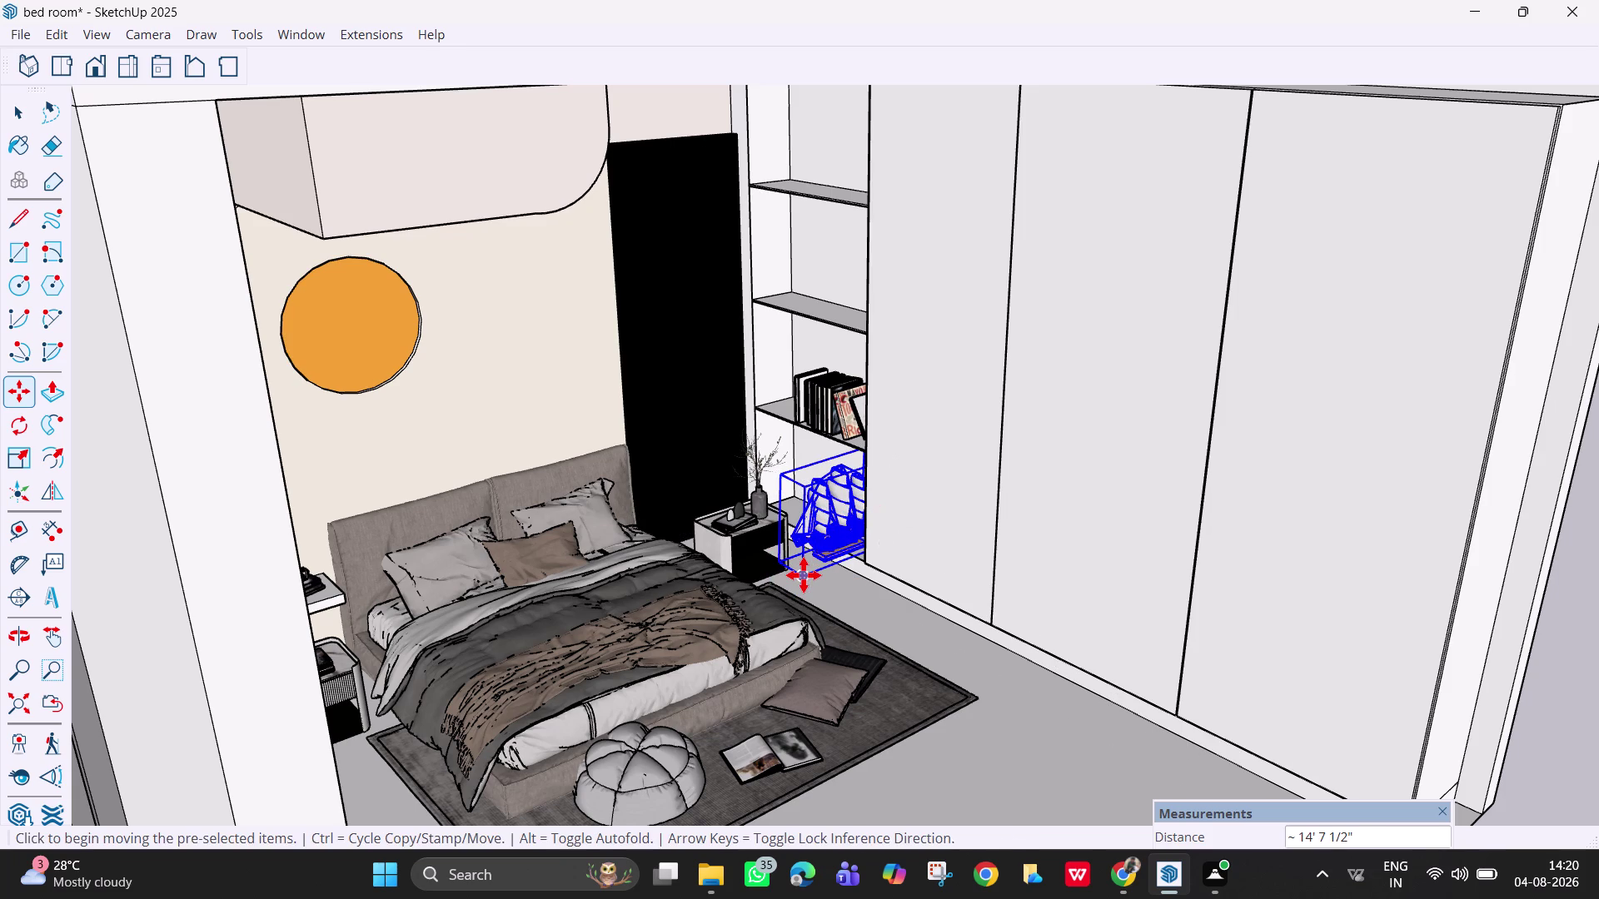
click(804, 576)
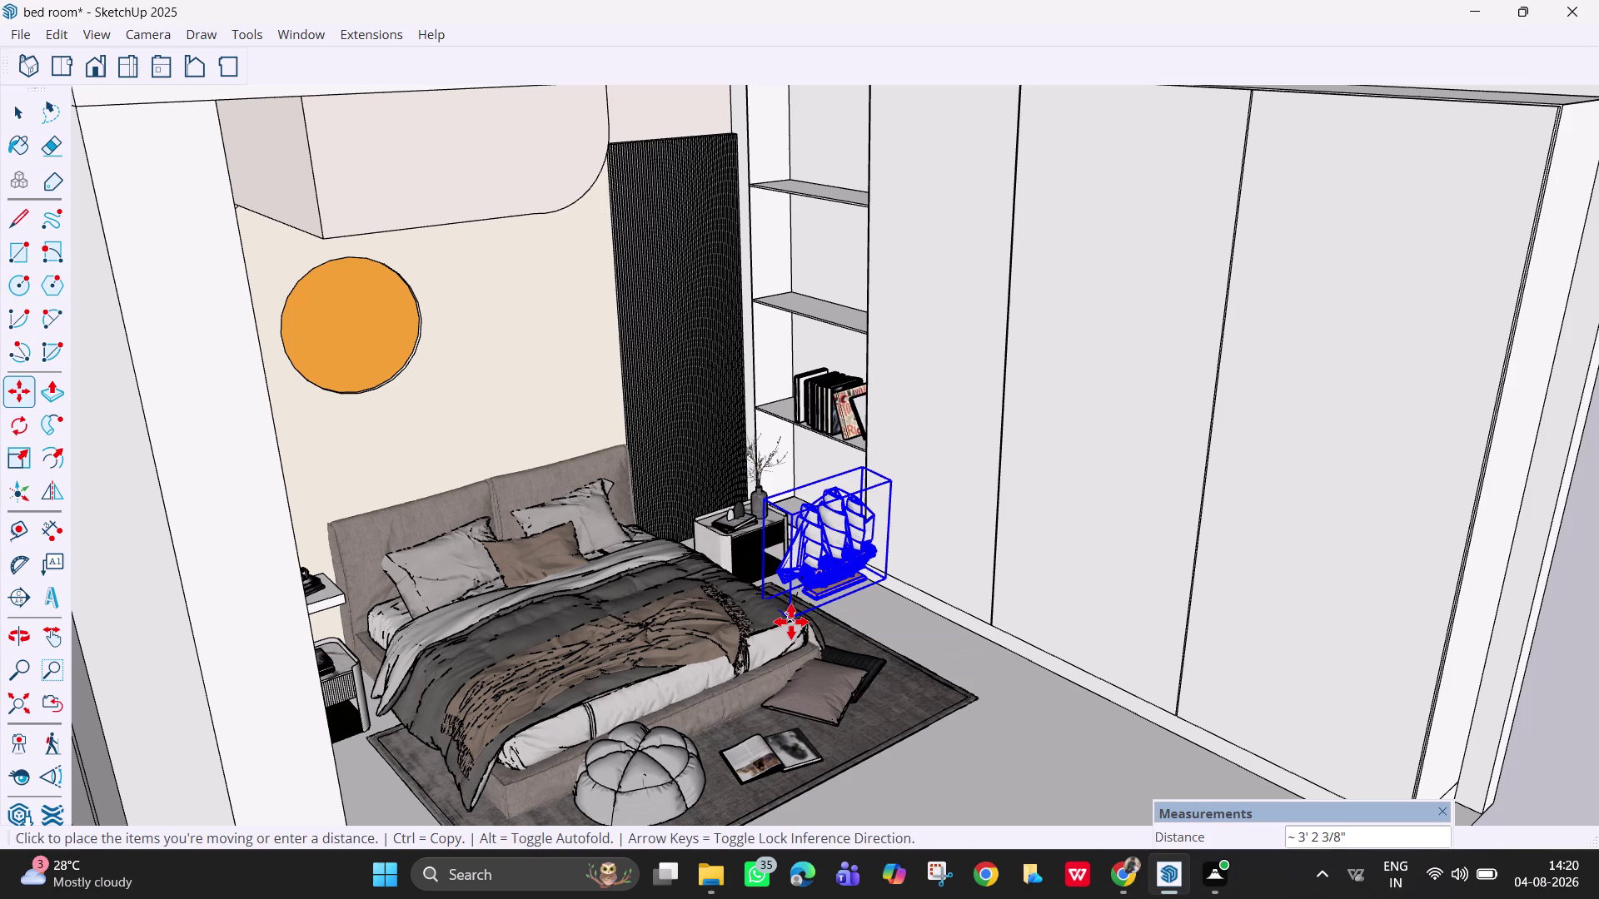
click(791, 621)
key(Escape)
key(space)
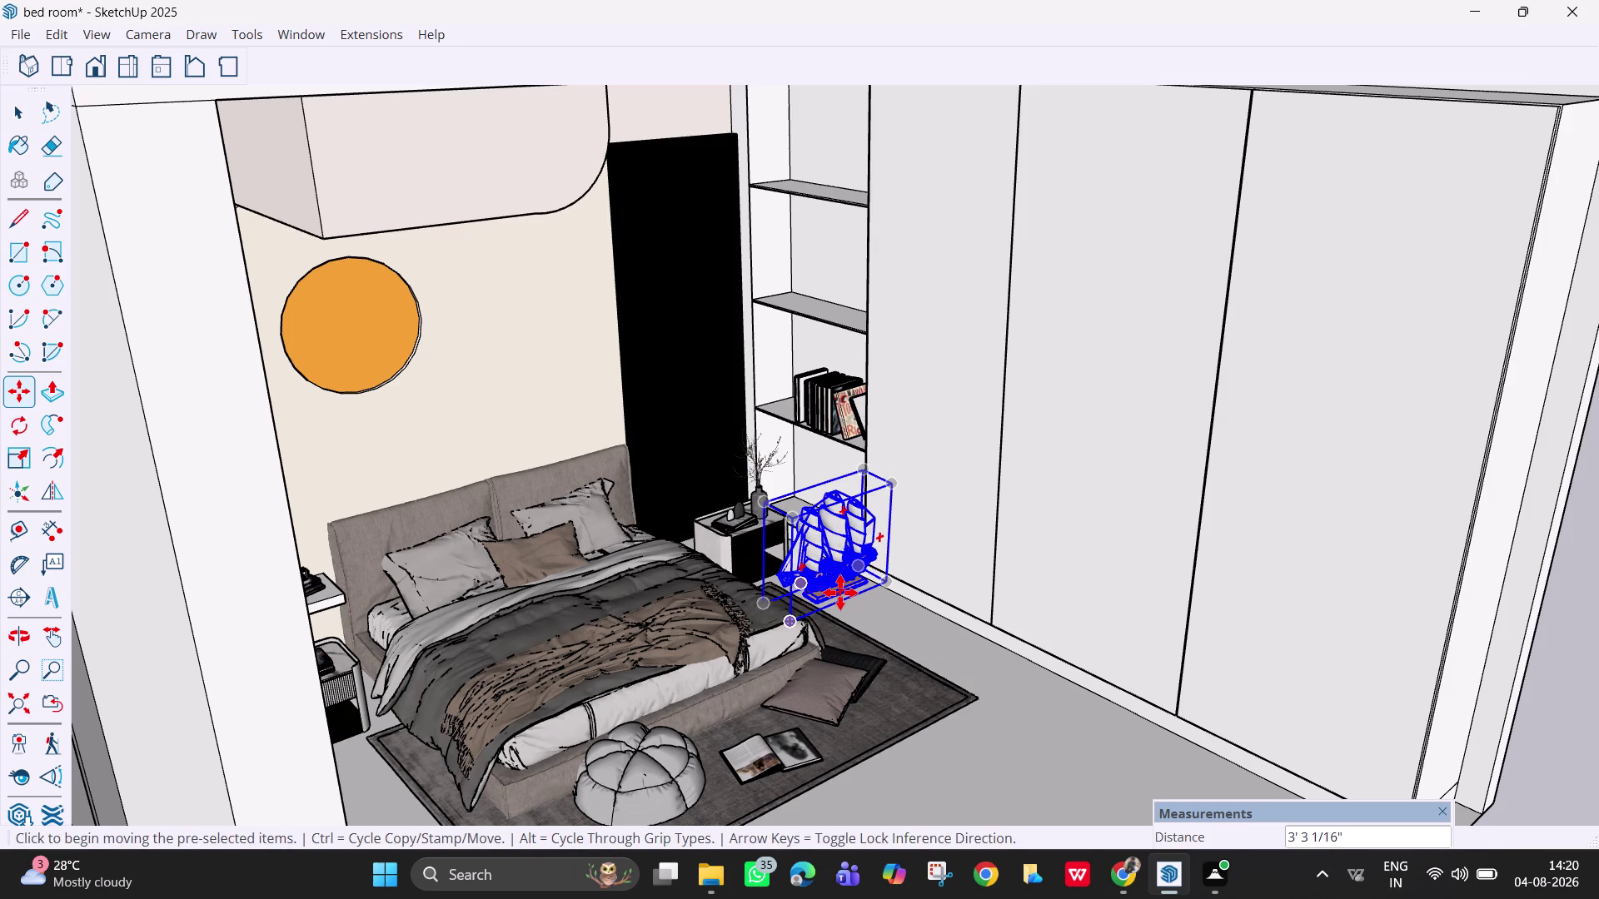
key(q)
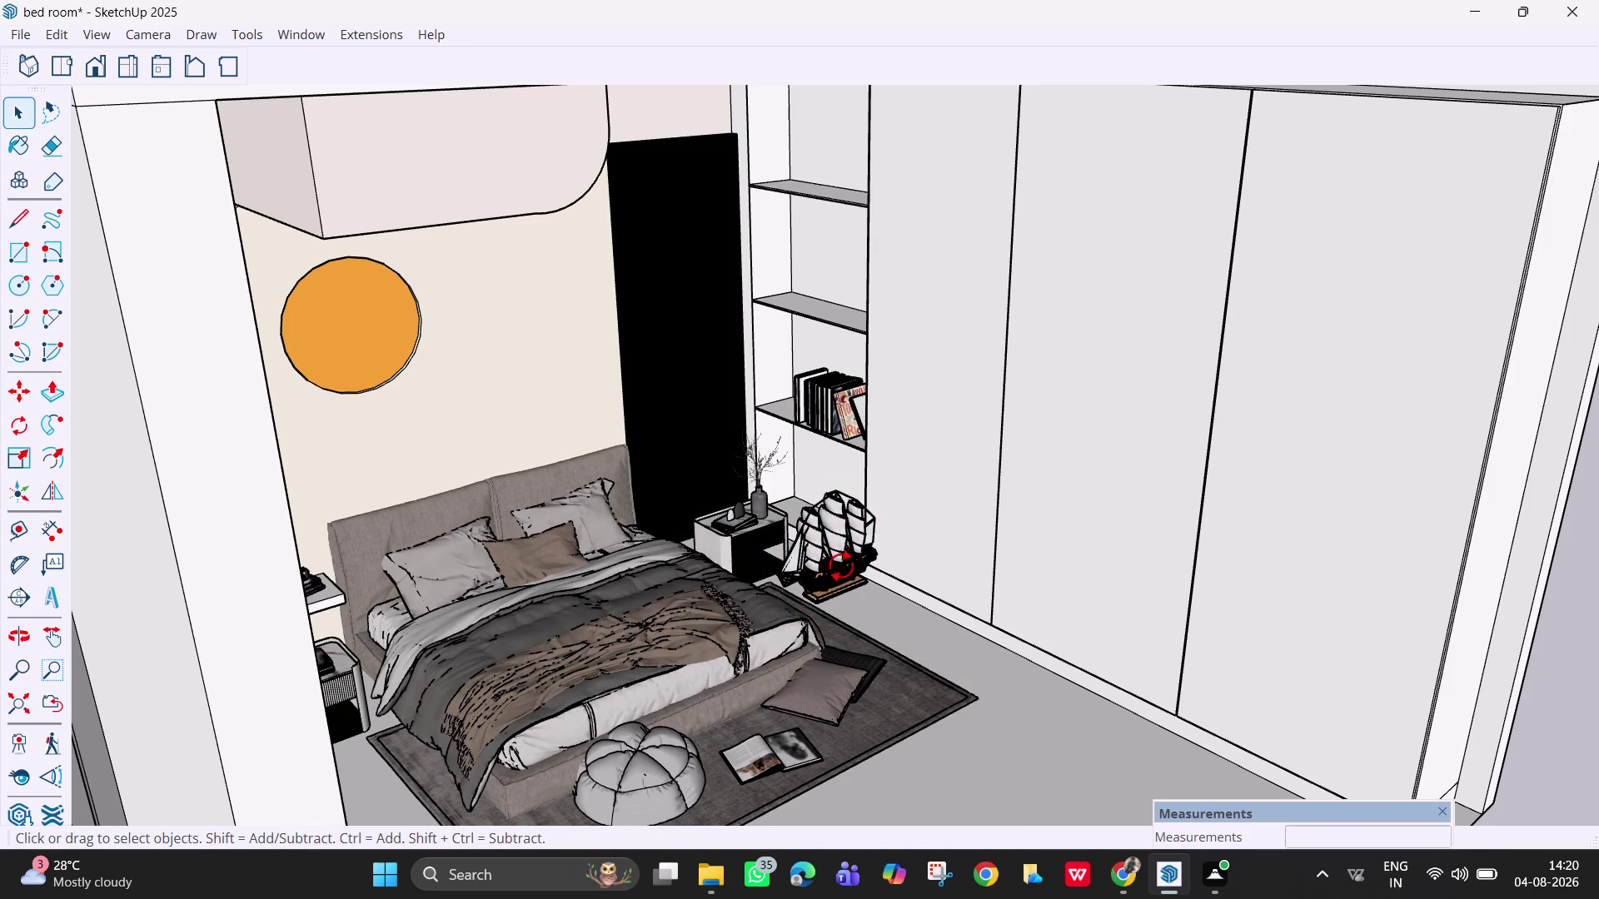
key(Left)
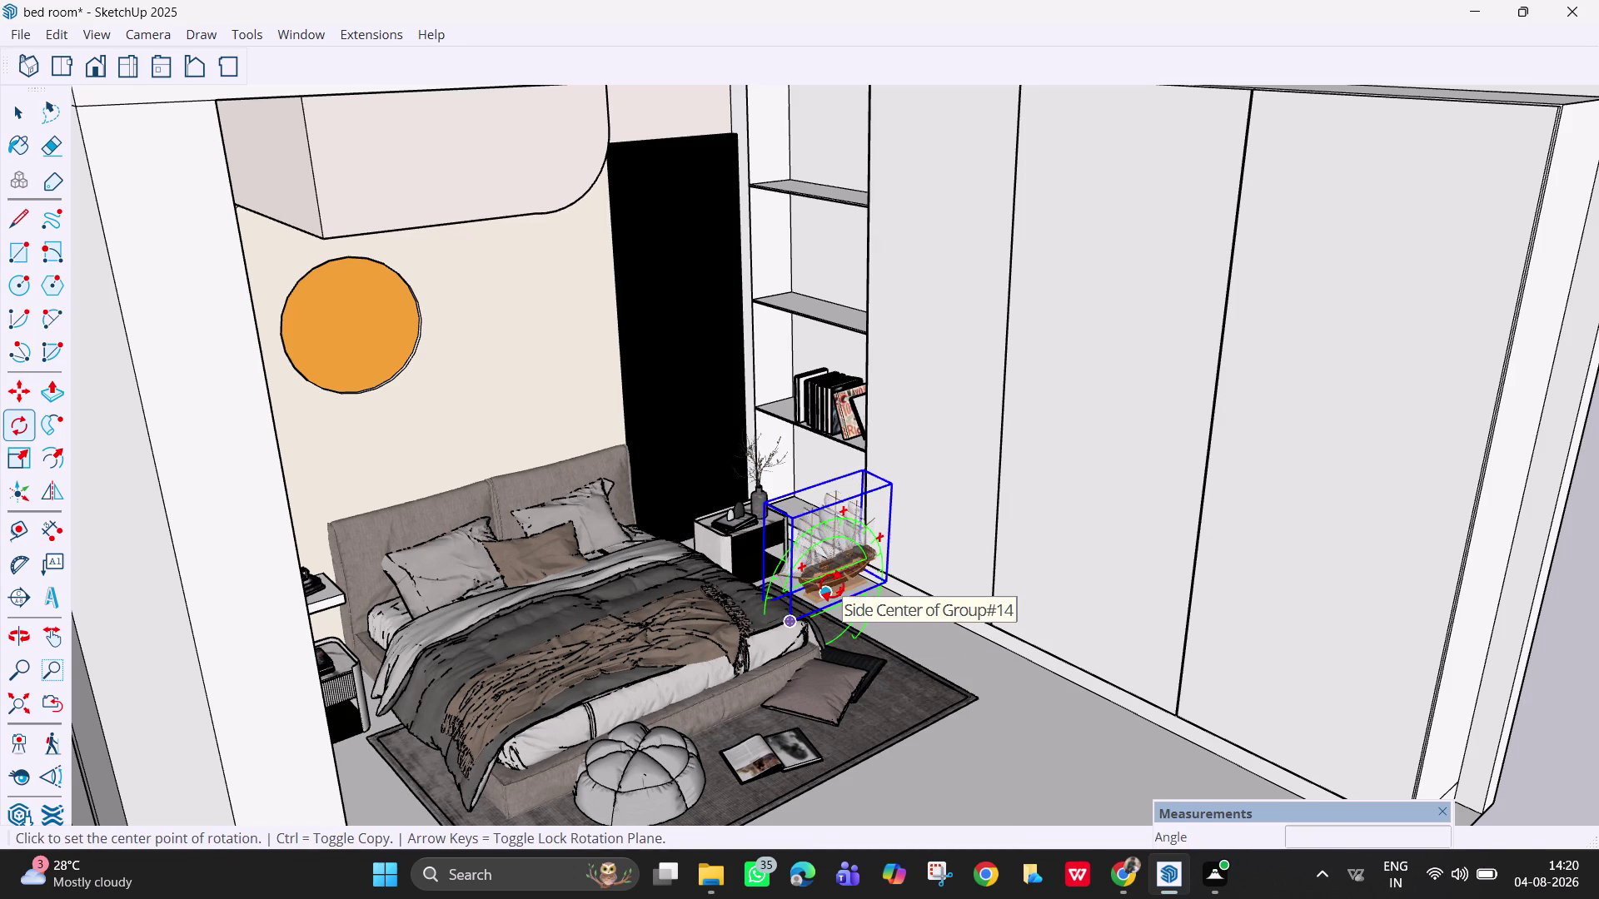
Rotate the ship 90 degrees about a centre on its base.
key(Up)
click(830, 586)
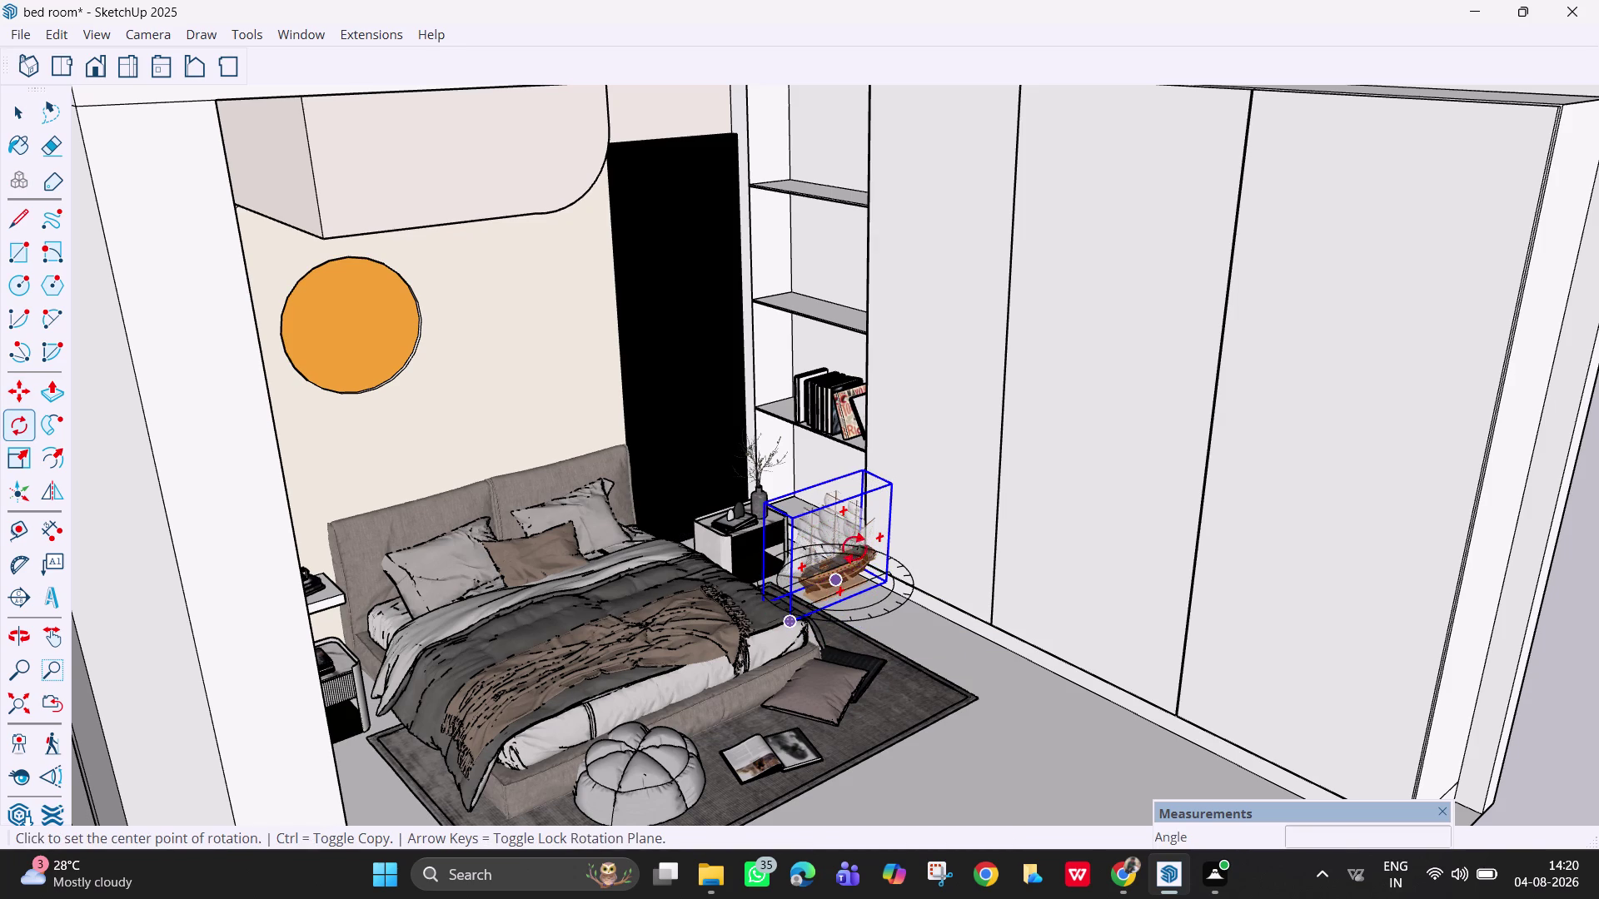
click(866, 528)
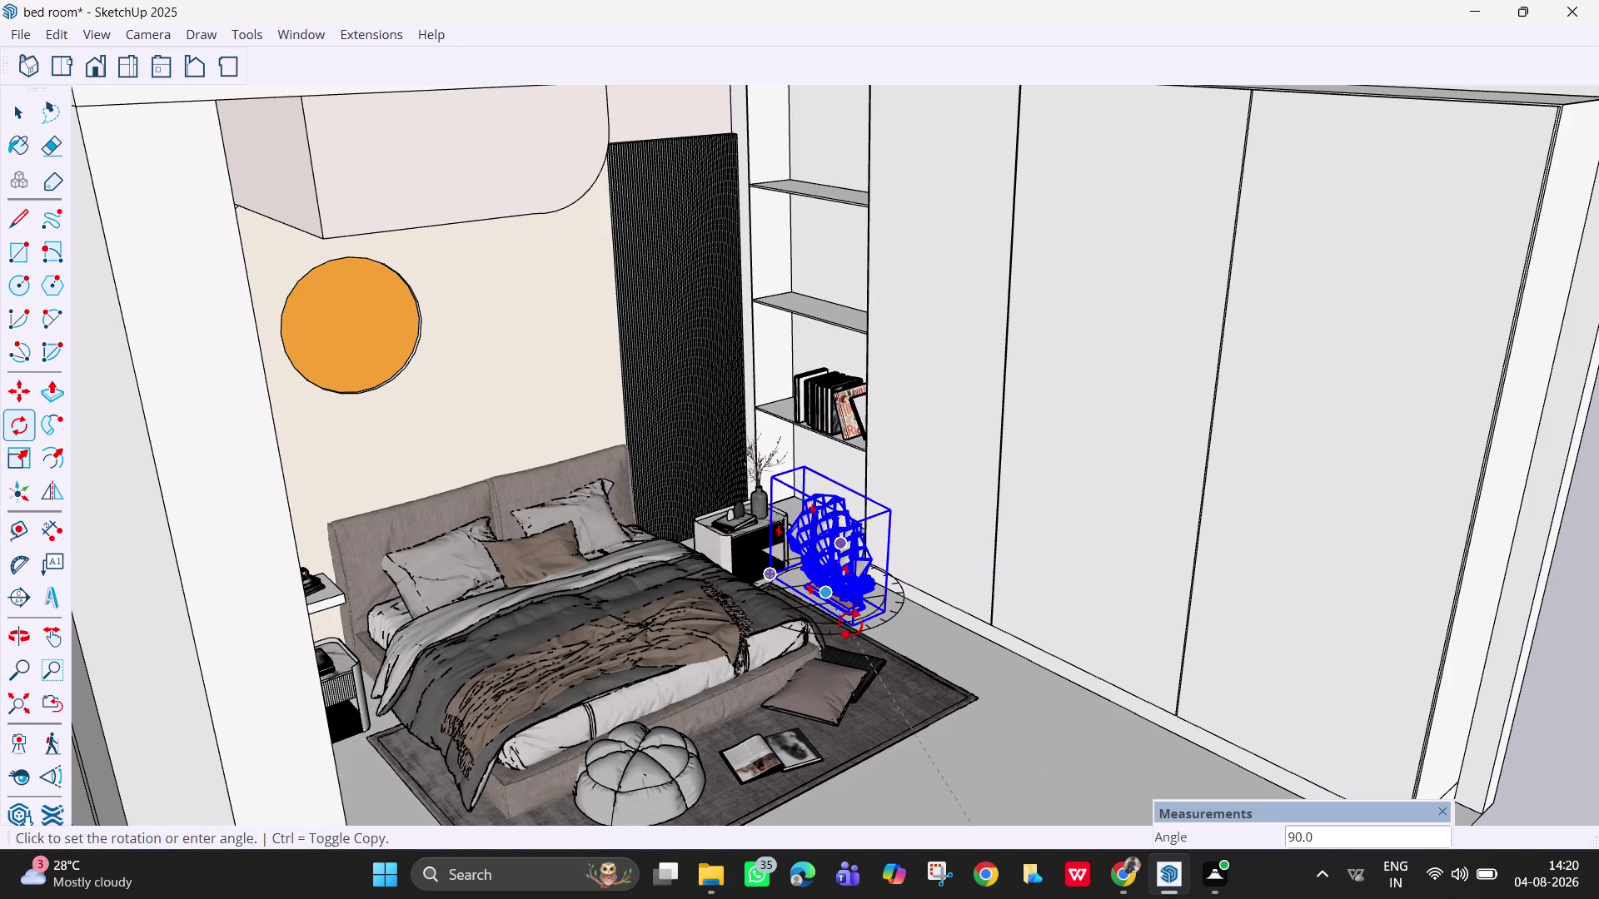
text(90)
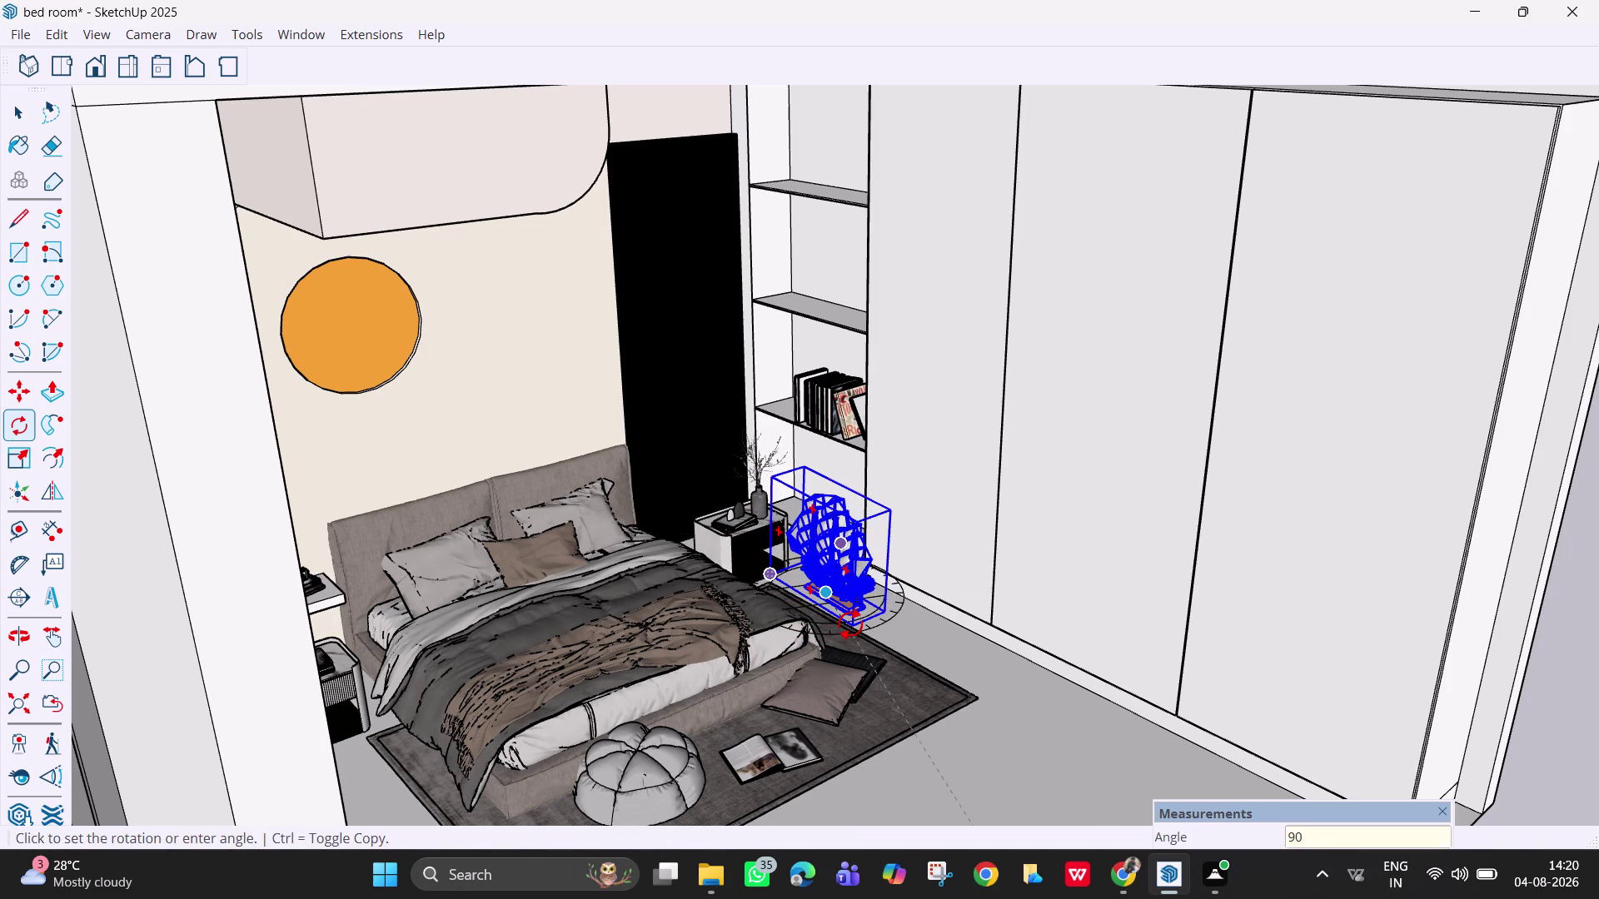
key(Return)
Zoom in and select the rotated ship model.
key(Escape)
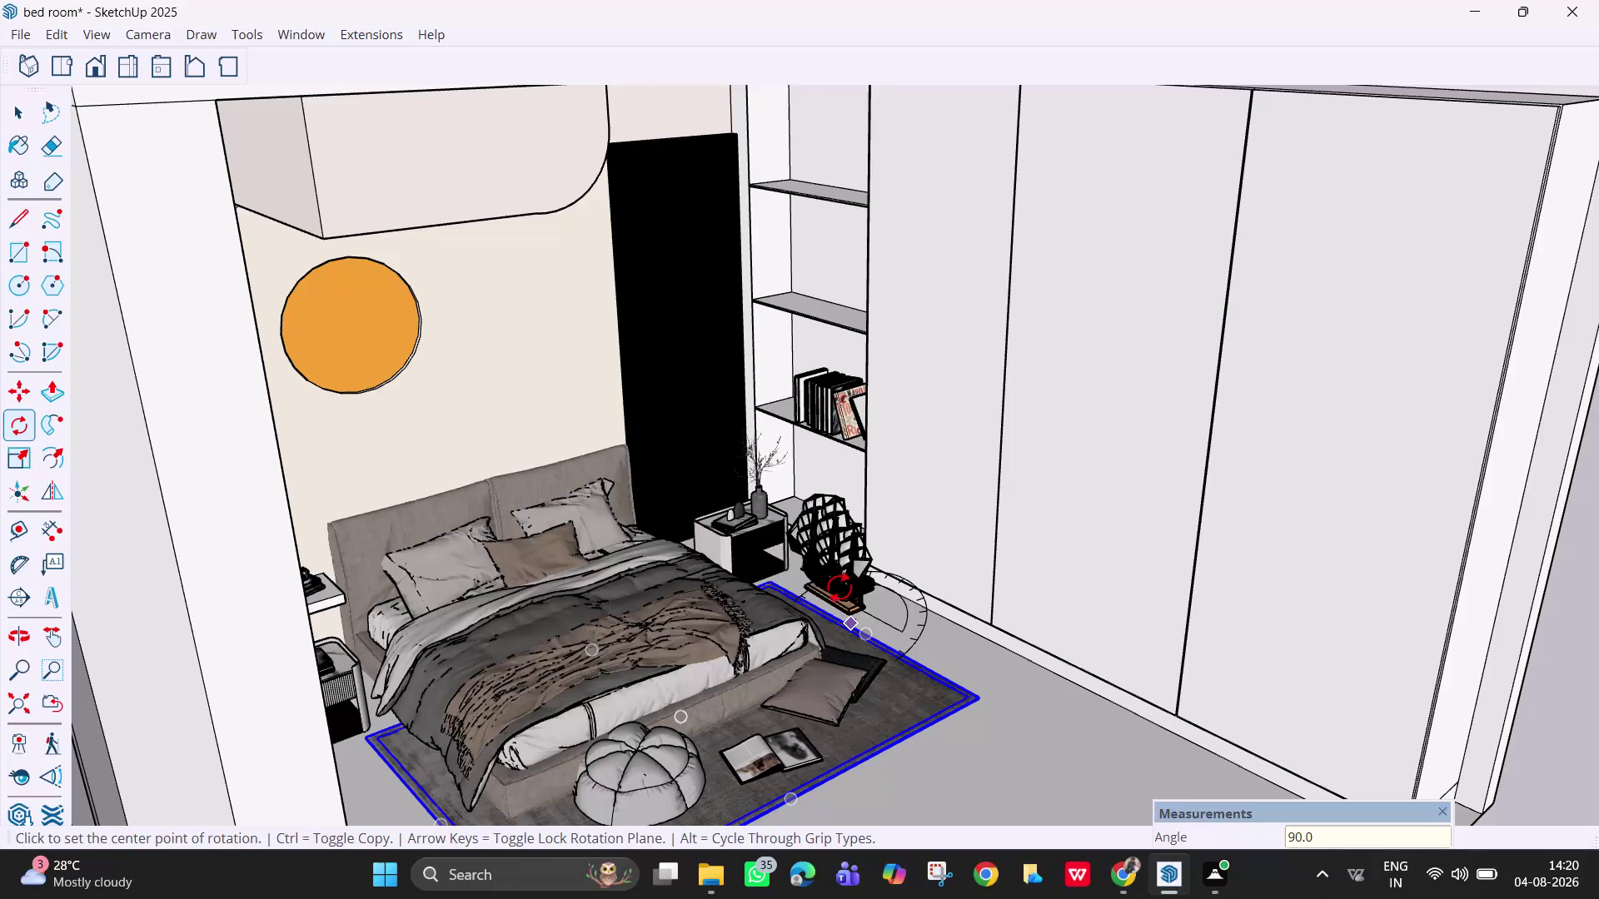
scroll(up, 3)
scroll(up, 3)
key(space)
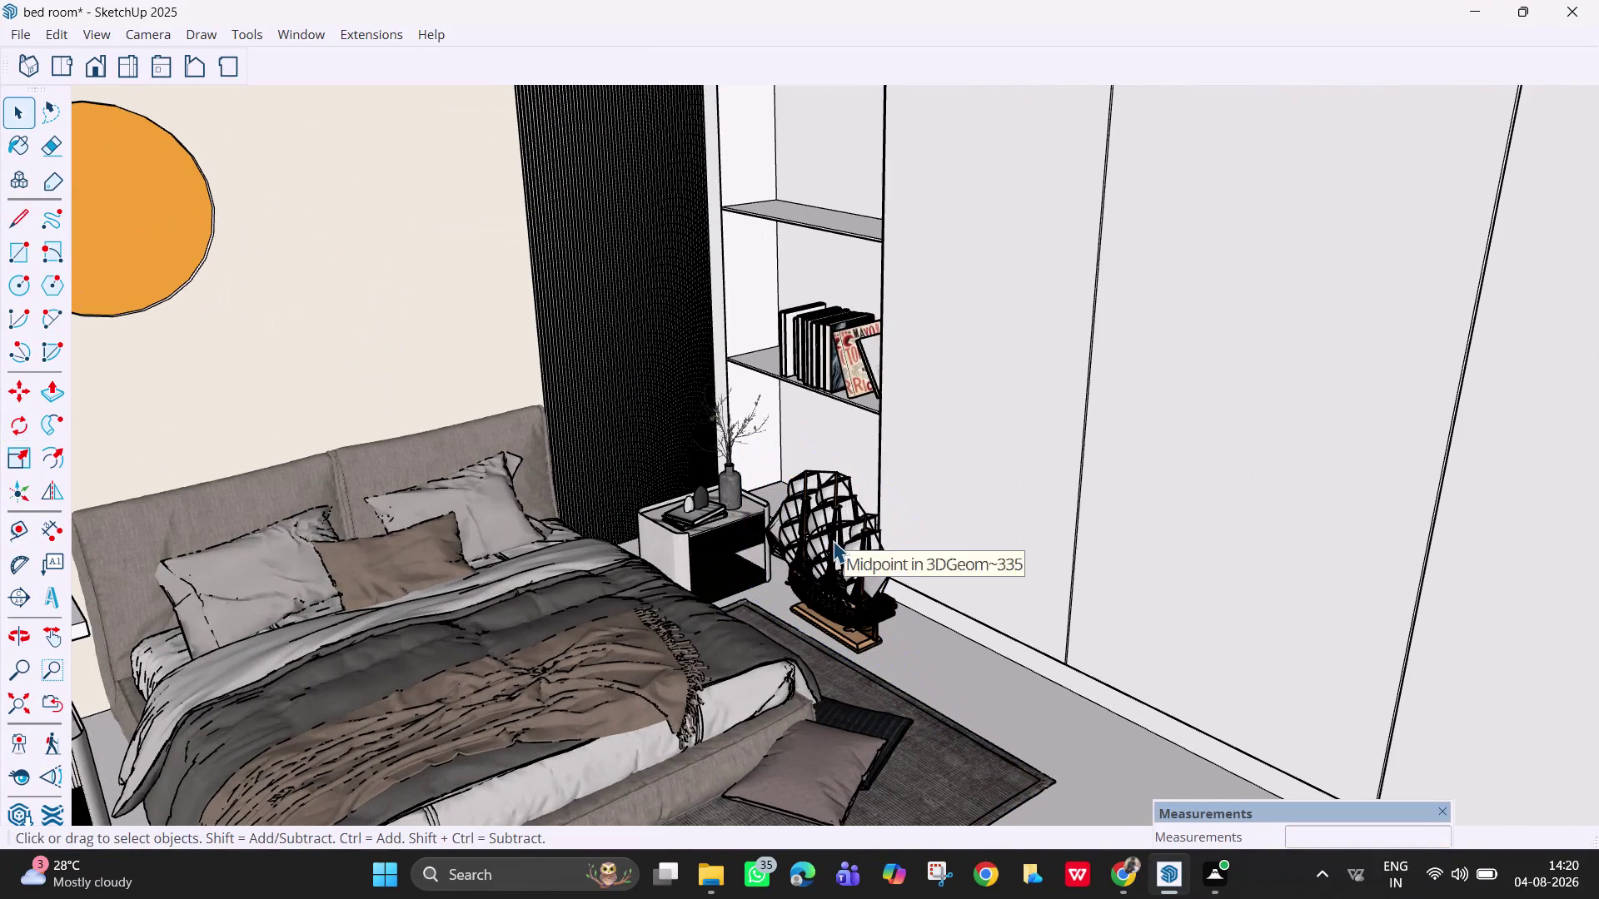
click(856, 564)
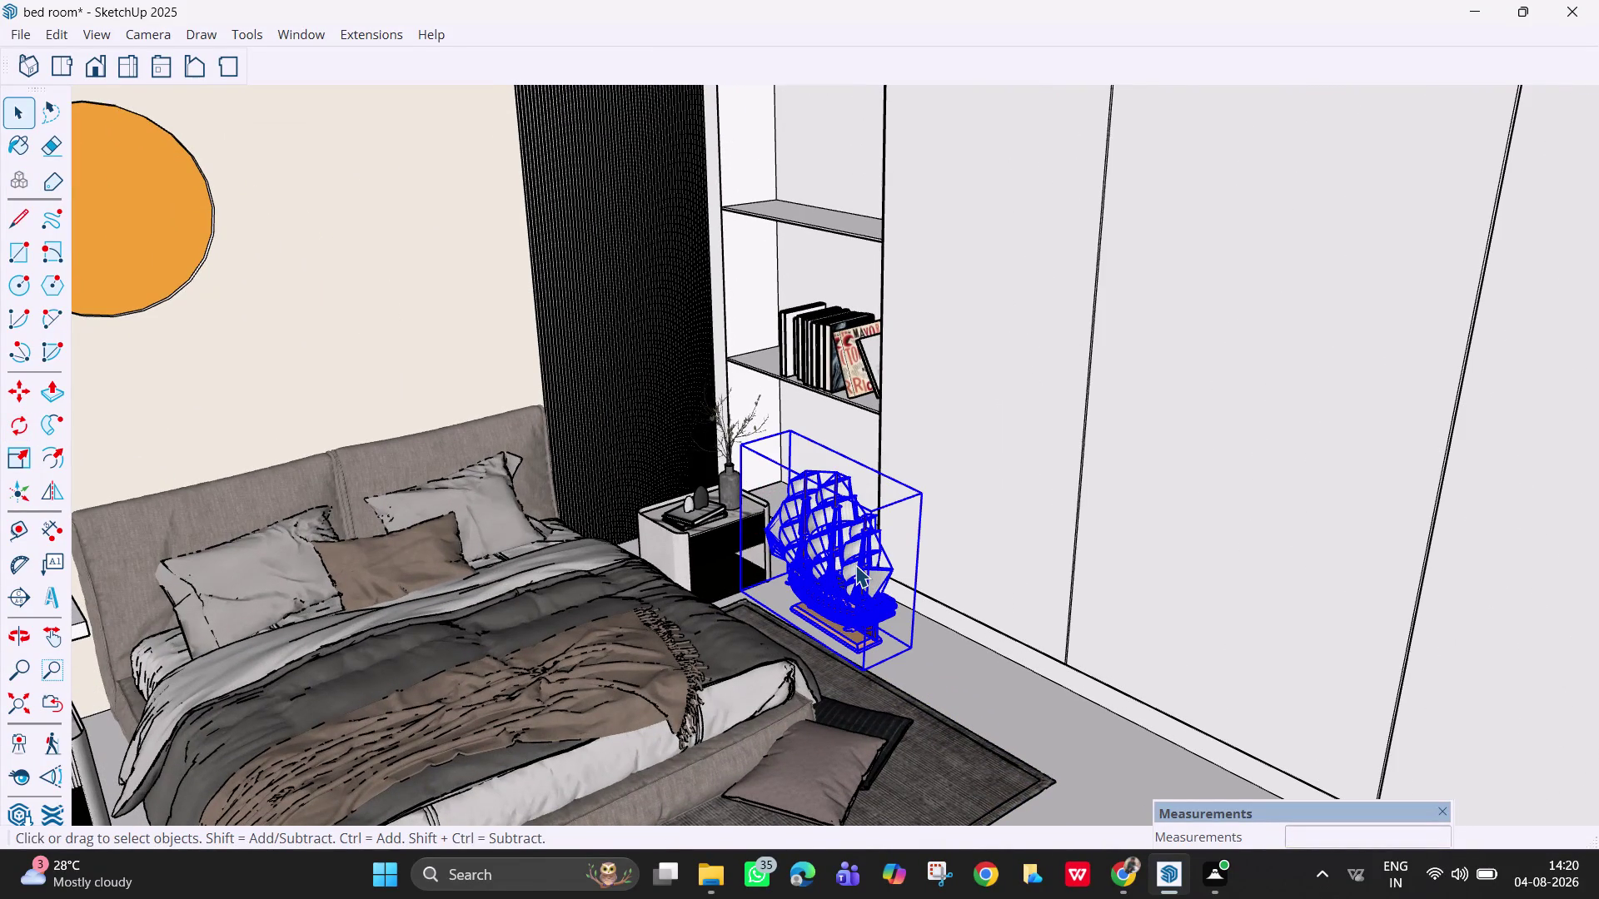
Move the ship up onto the niche's upper shelf above the books.
key(m)
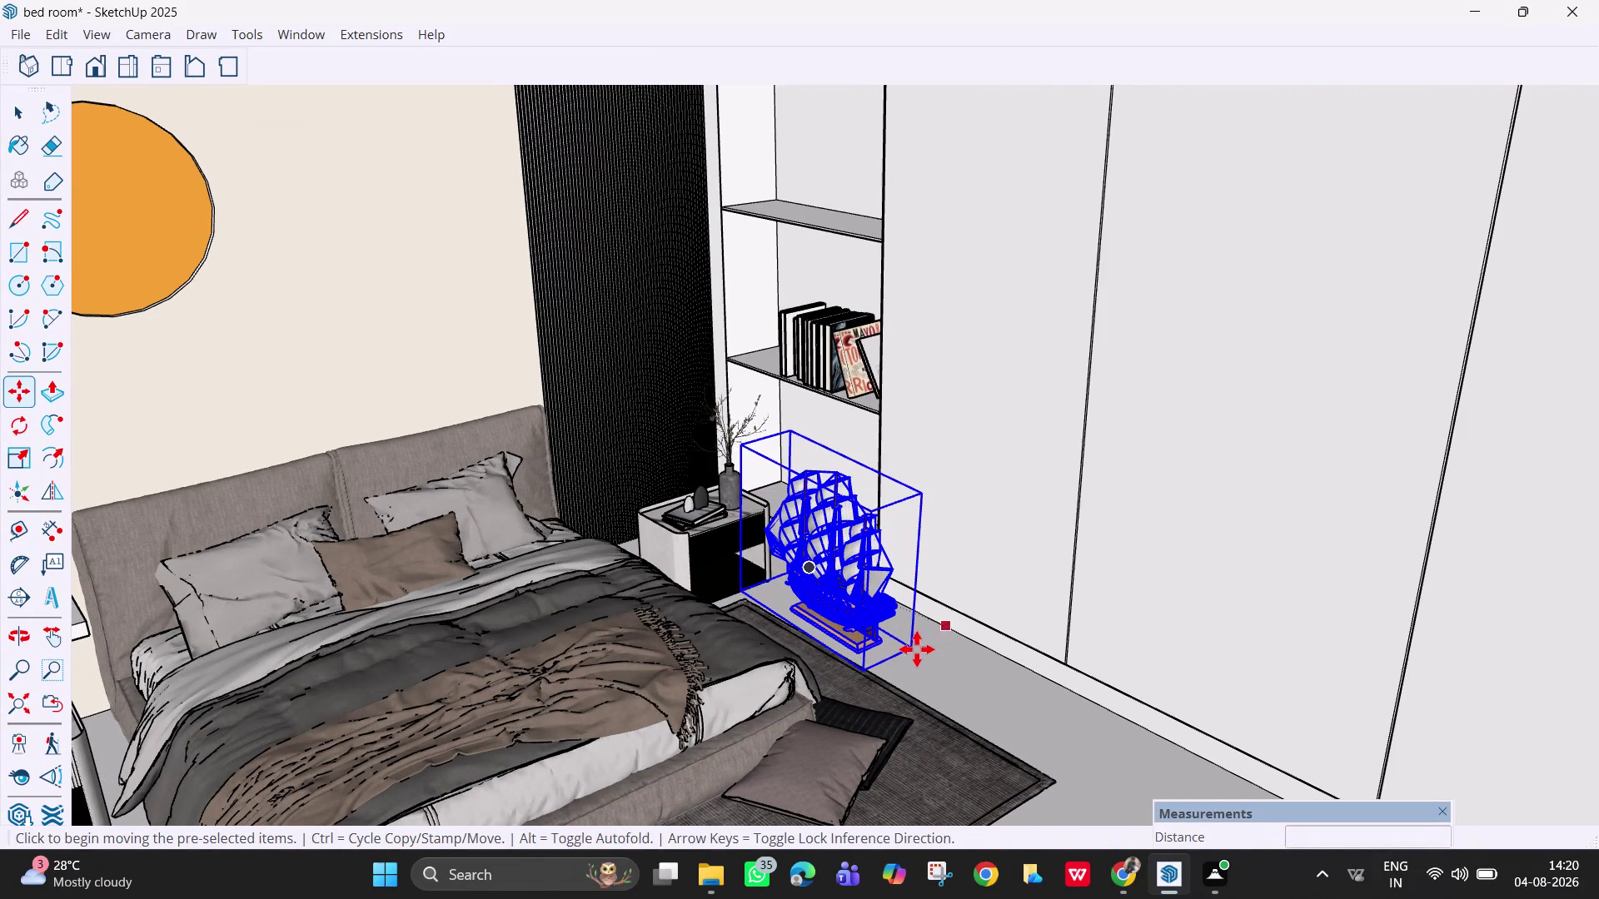
click(913, 649)
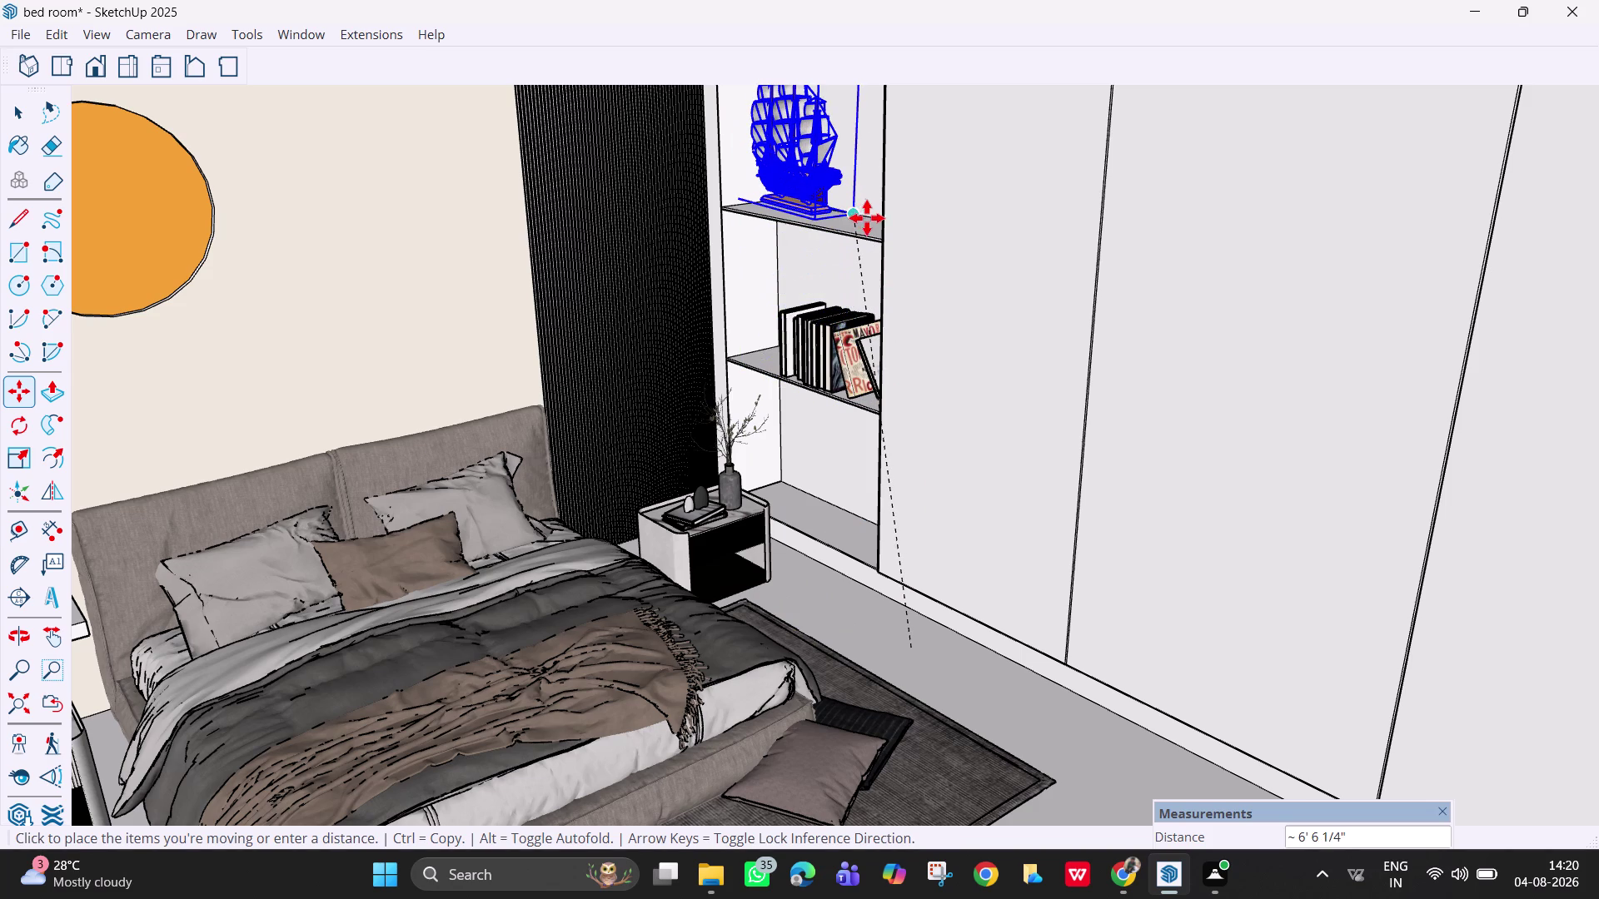
scroll(up, 3)
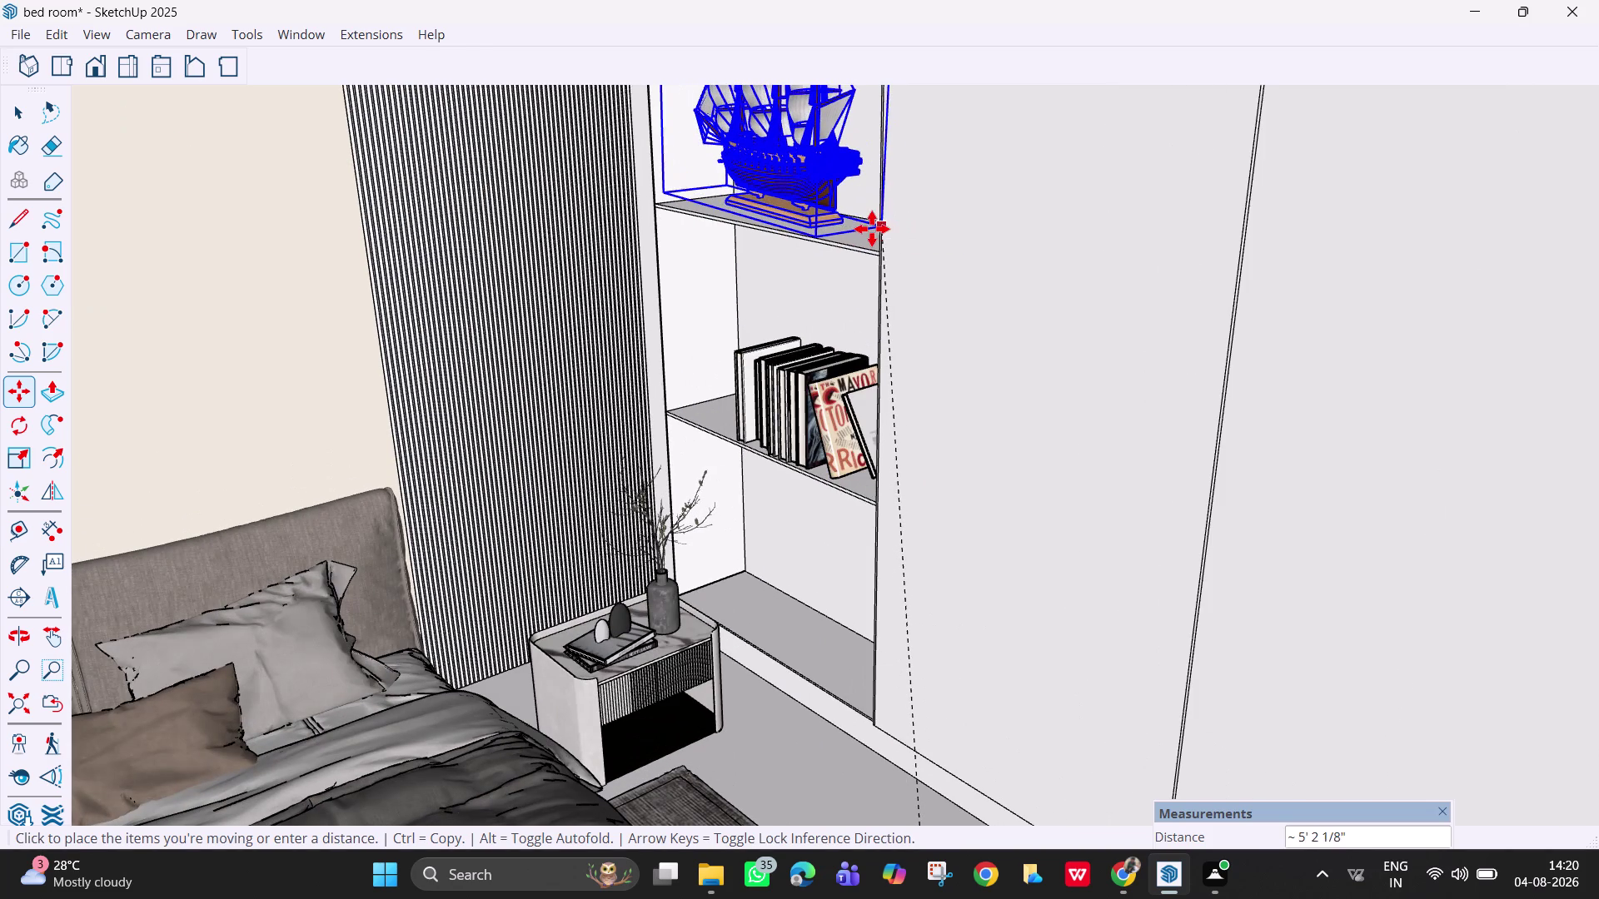
click(871, 229)
Orbit and zoom for a closer look at the ship on the shelf.
scroll(up, 3)
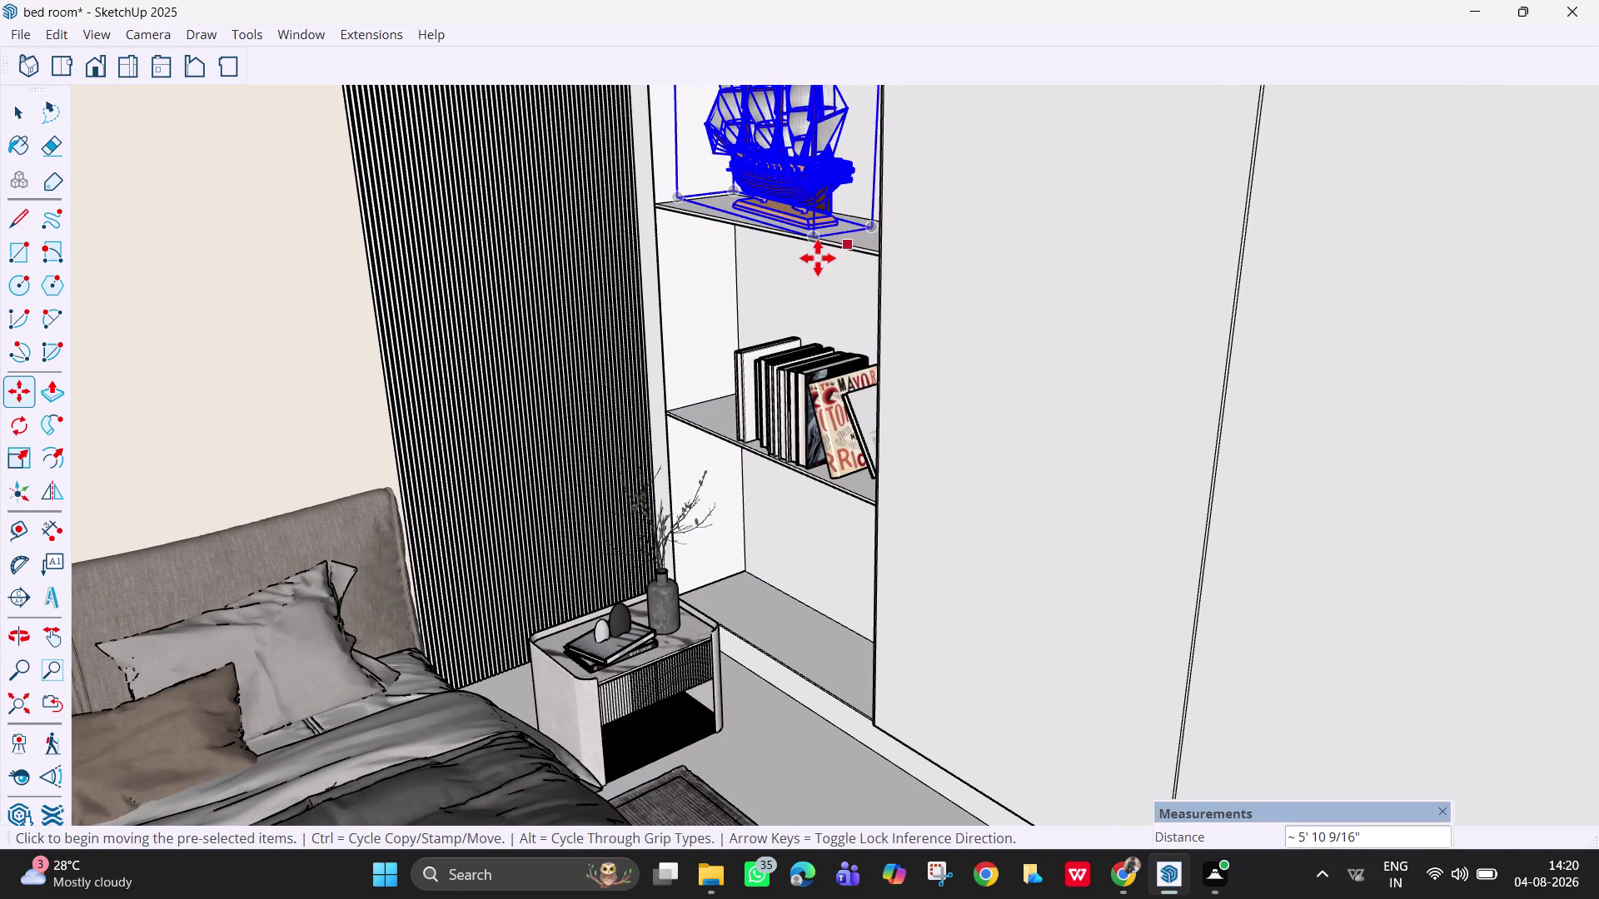
scroll(up, 3)
middle_drag(818, 258, 985, 248)
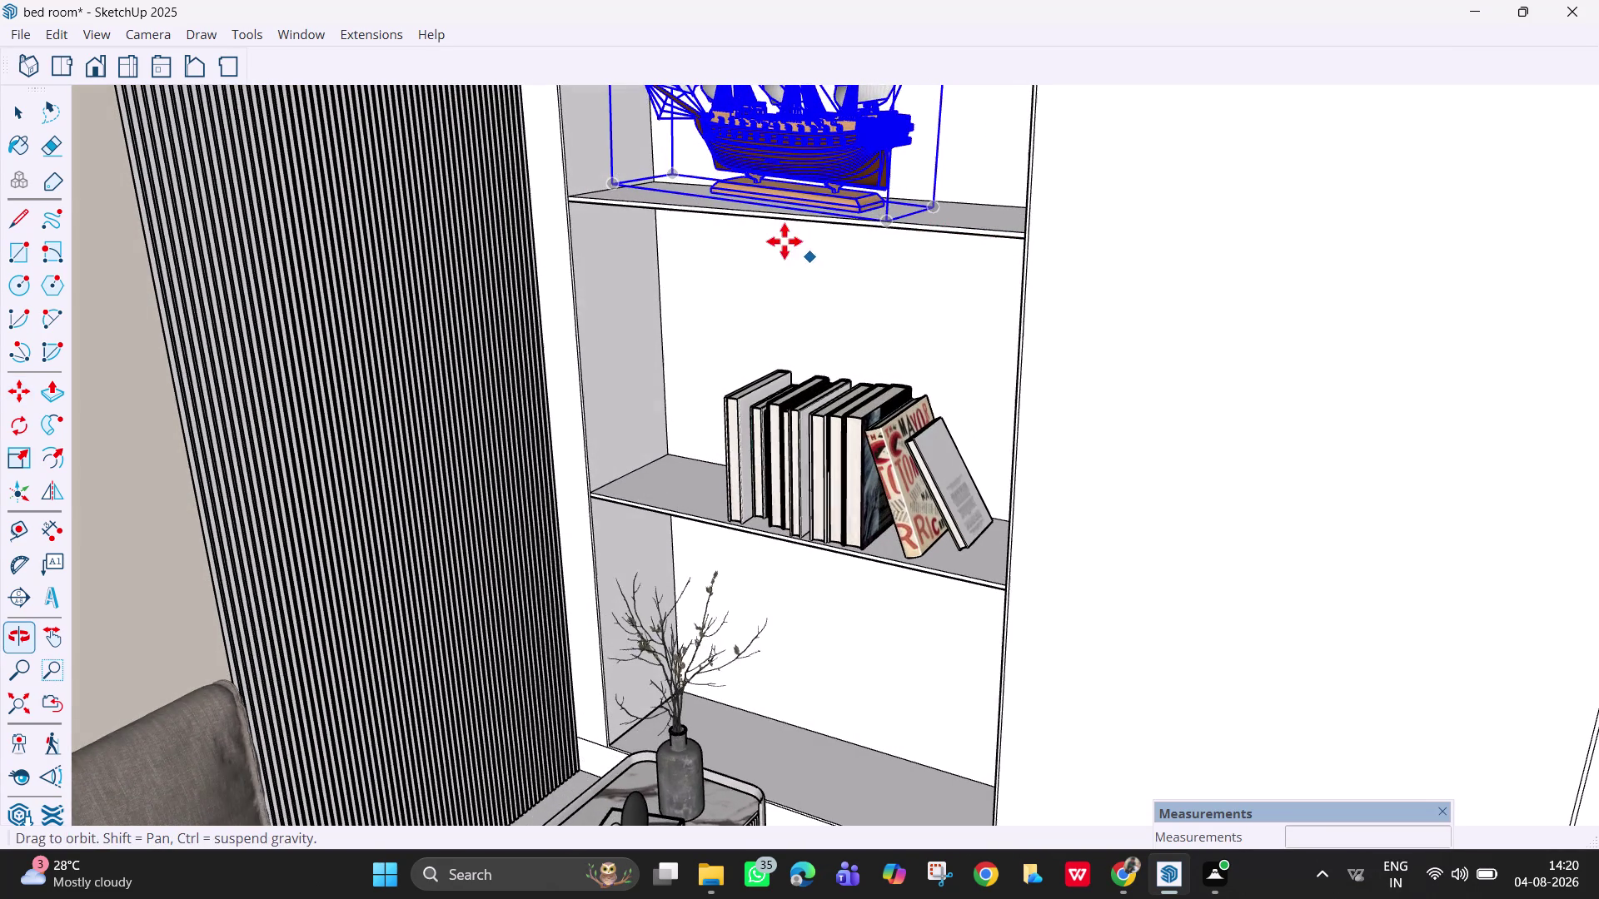
middle_drag(785, 240, 998, 381)
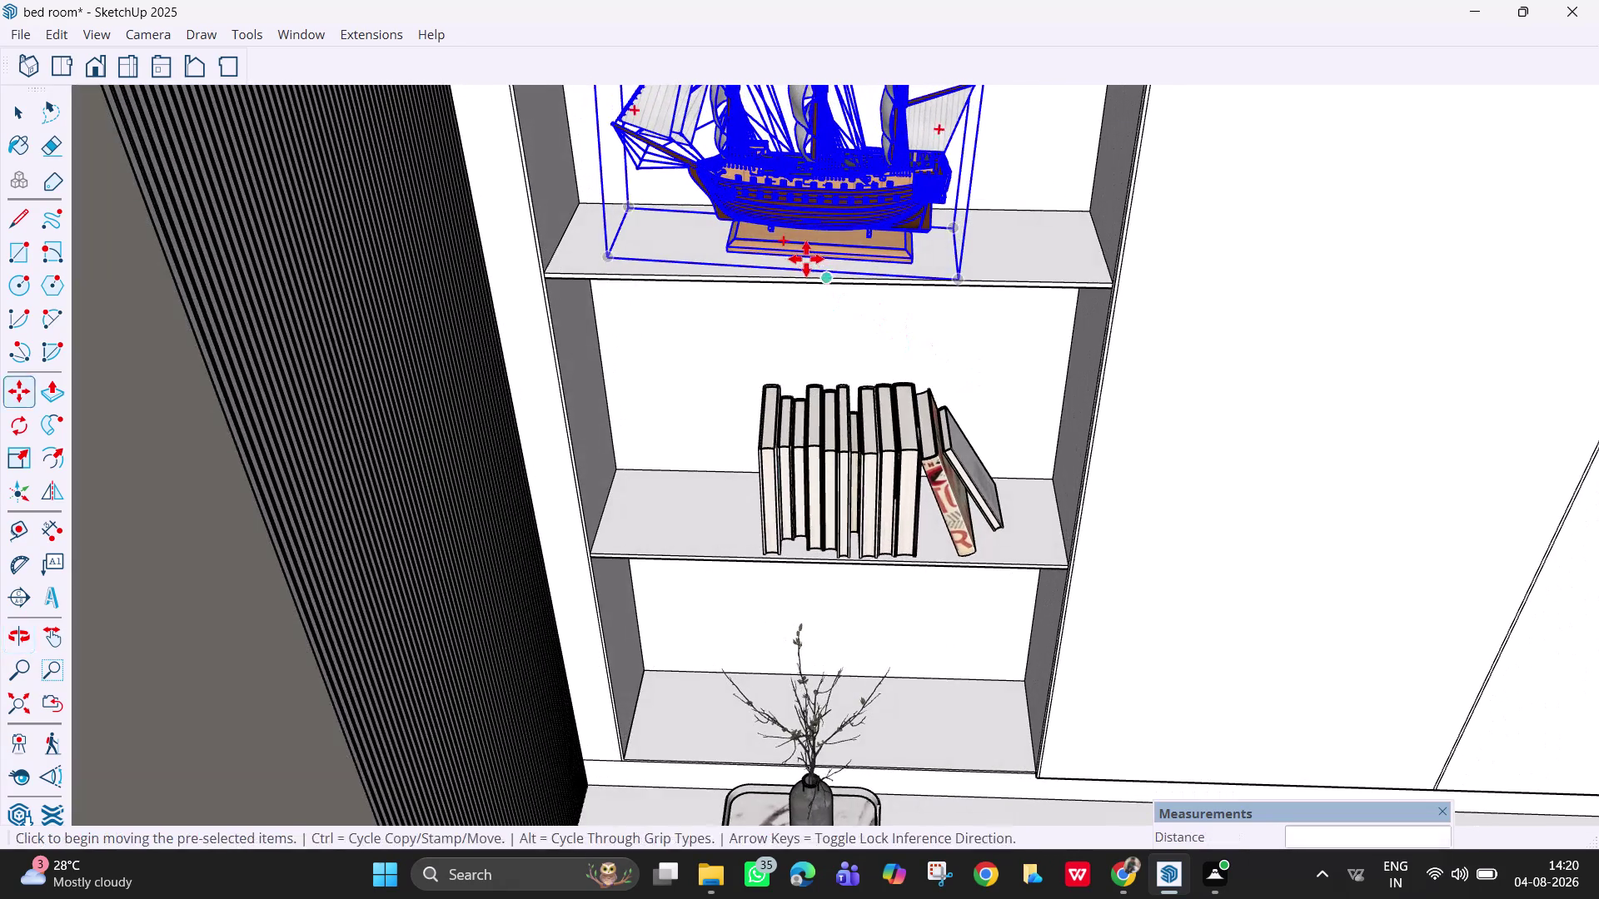
scroll(down, 3)
scroll(down, 3)
scroll(up, 3)
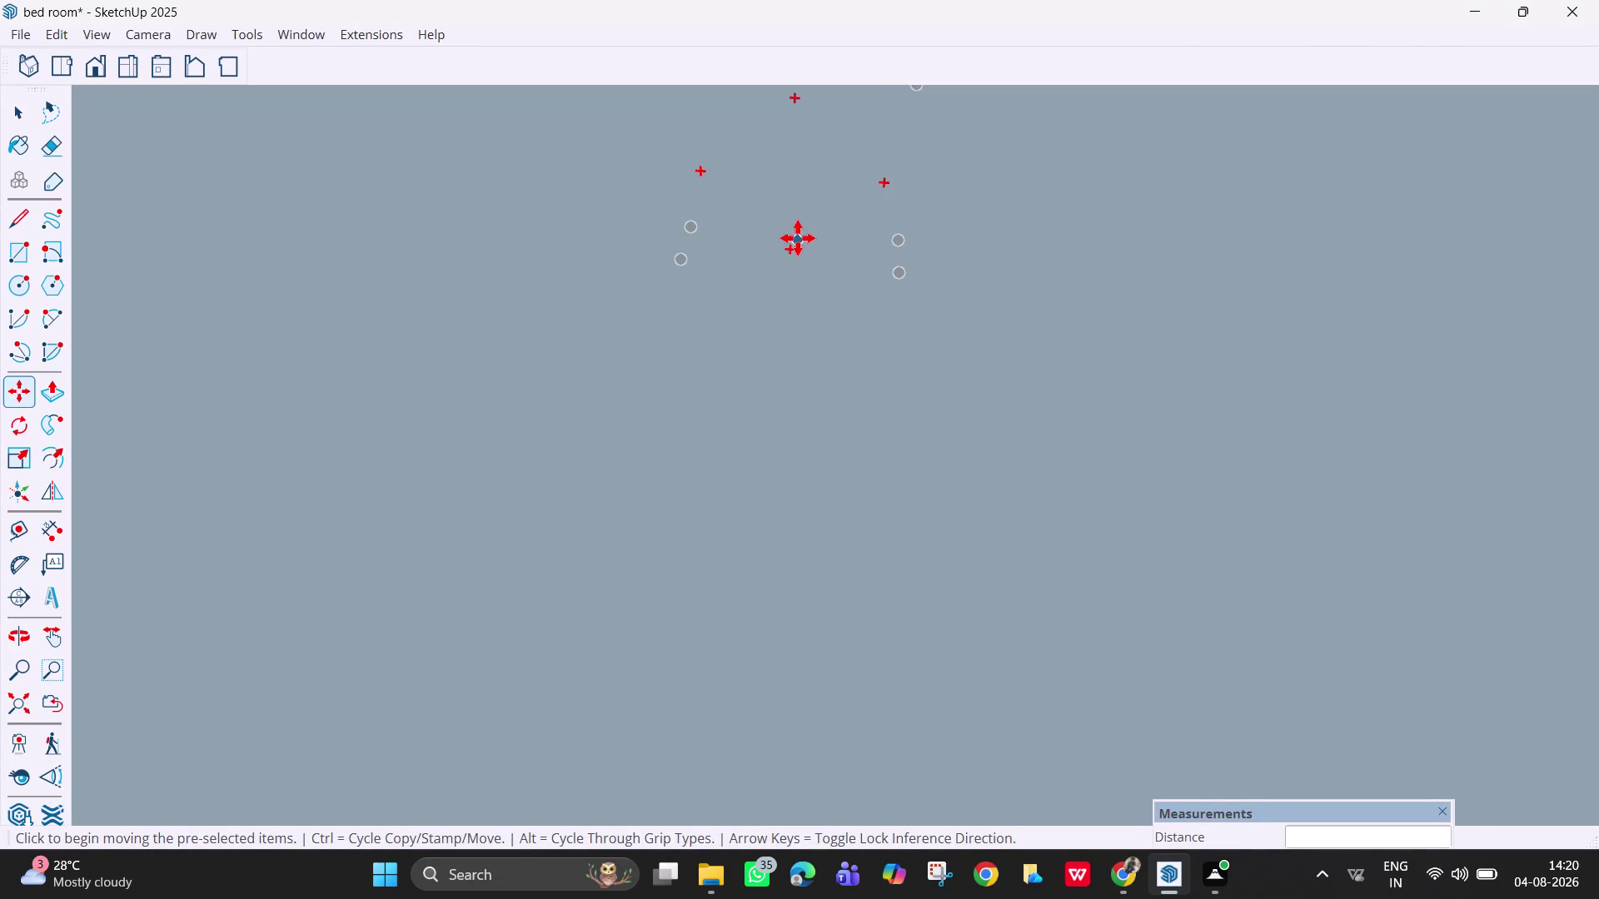
Pan and zoom around, then fit the whole bedroom model on screen.
middle_drag(797, 238, 783, 173)
scroll(down, 3)
key(h)
drag(909, 431, 907, 431)
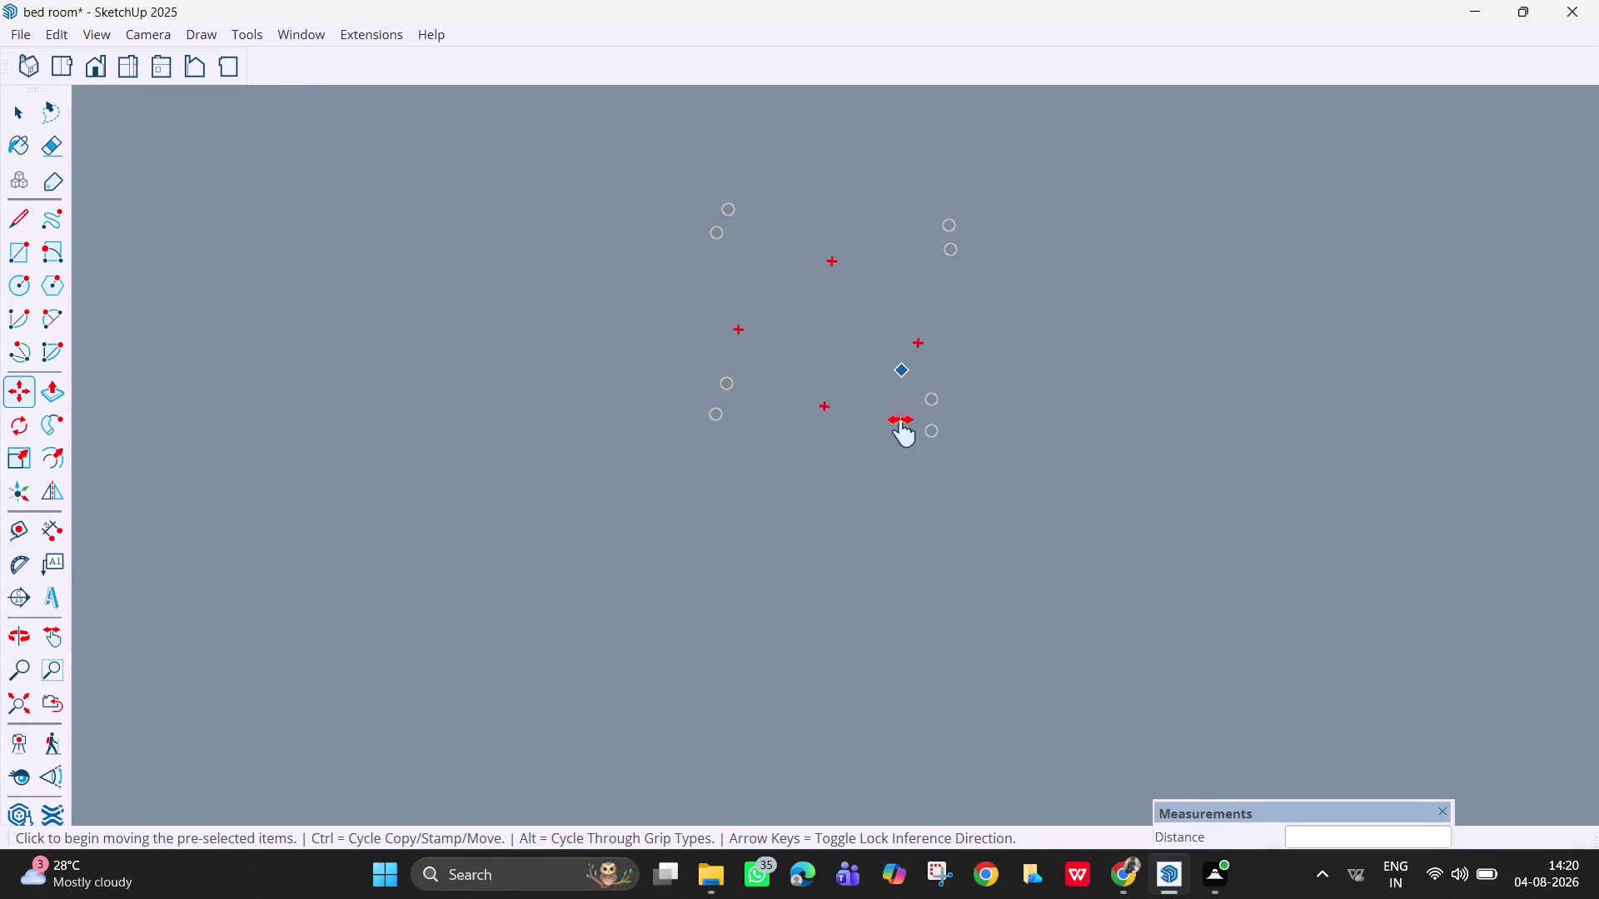
drag(907, 431, 788, 269)
scroll(down, 3)
scroll(down, 3)
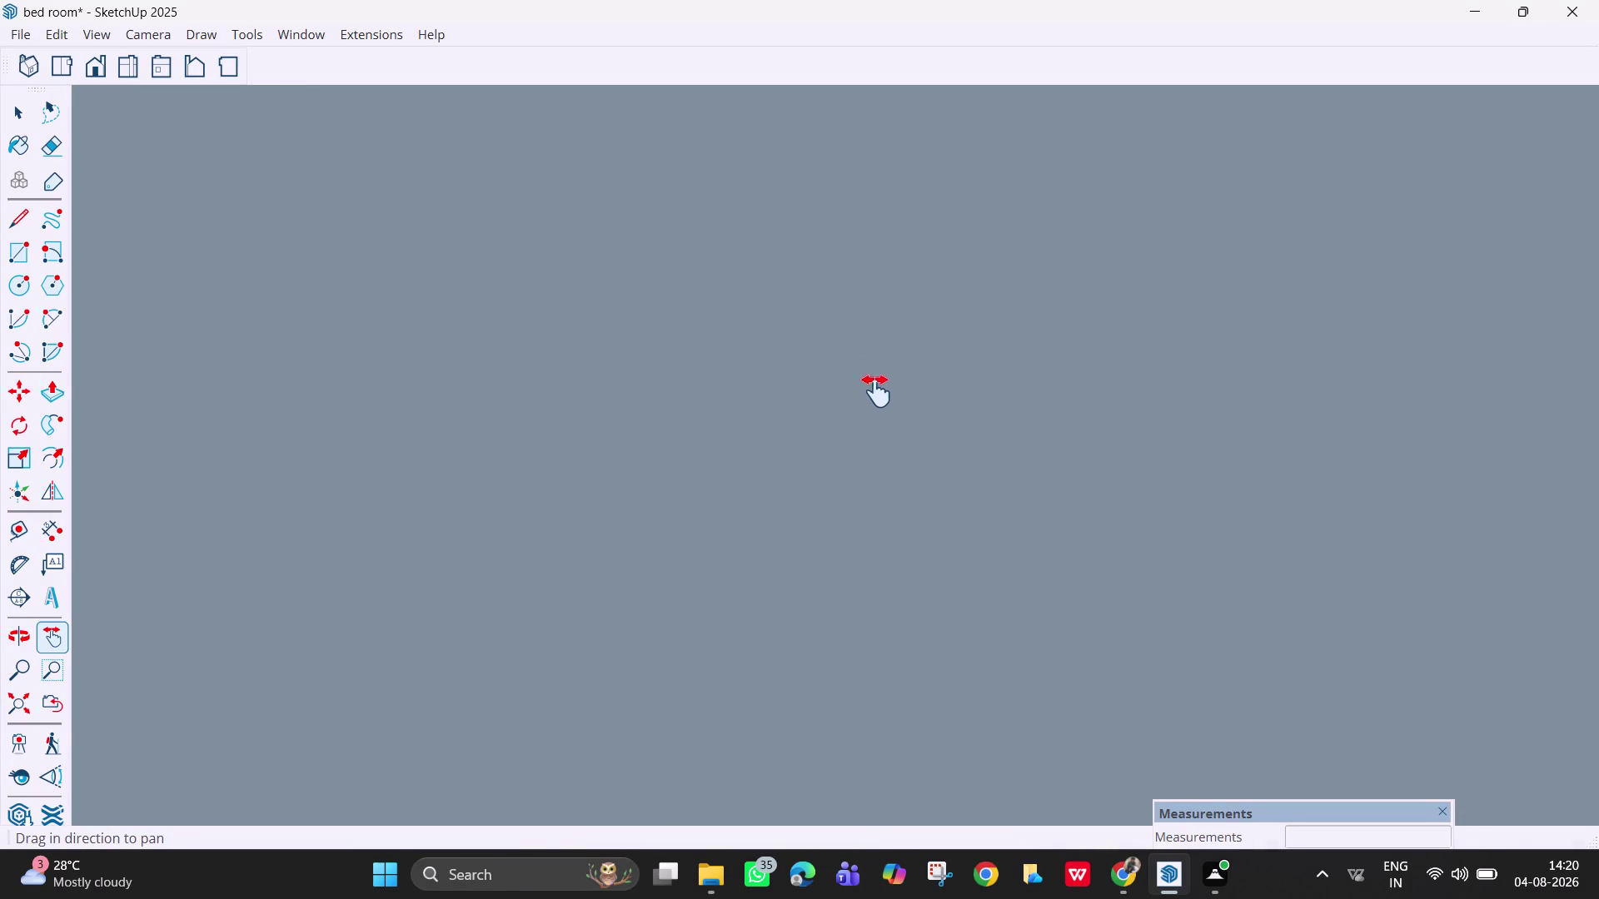
scroll(down, 3)
click(22, 696)
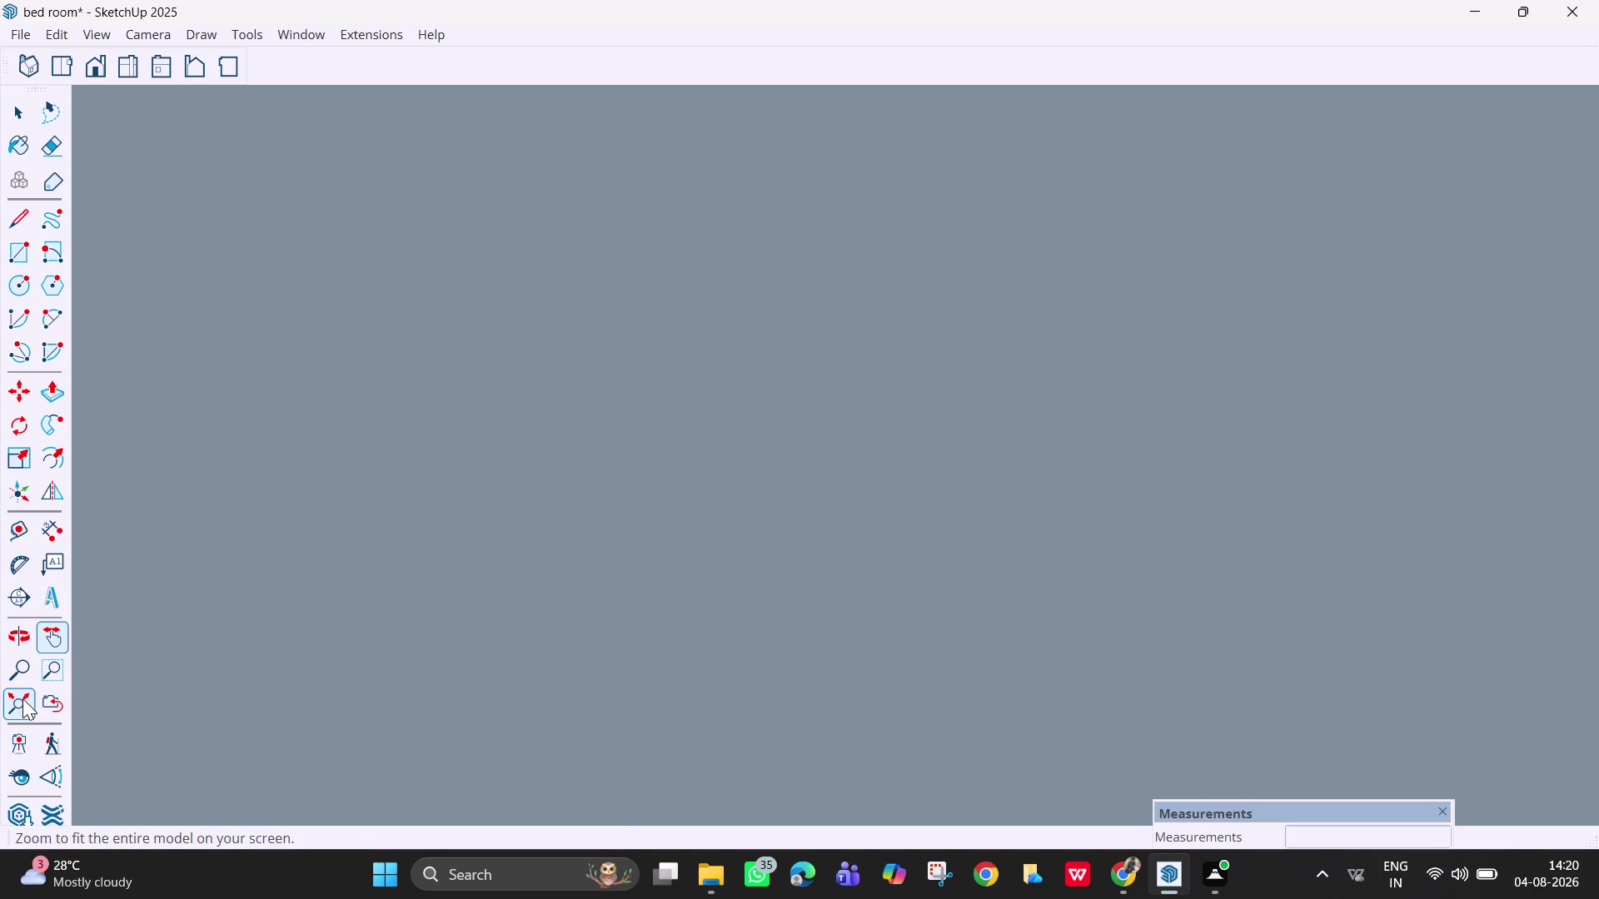
scroll(up, 3)
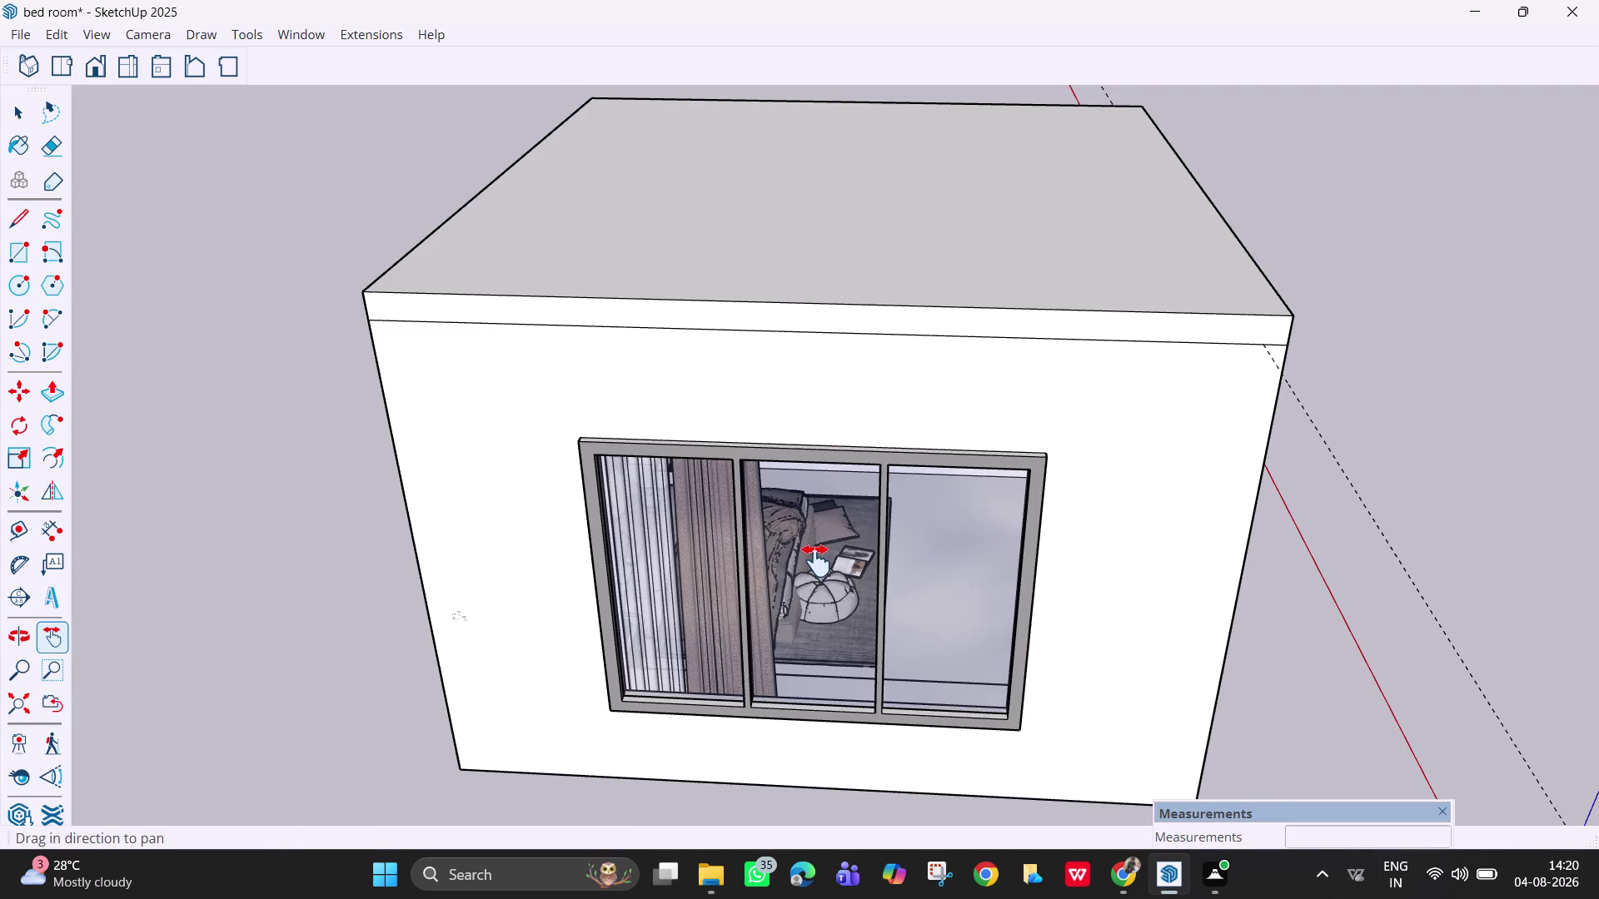
scroll(up, 3)
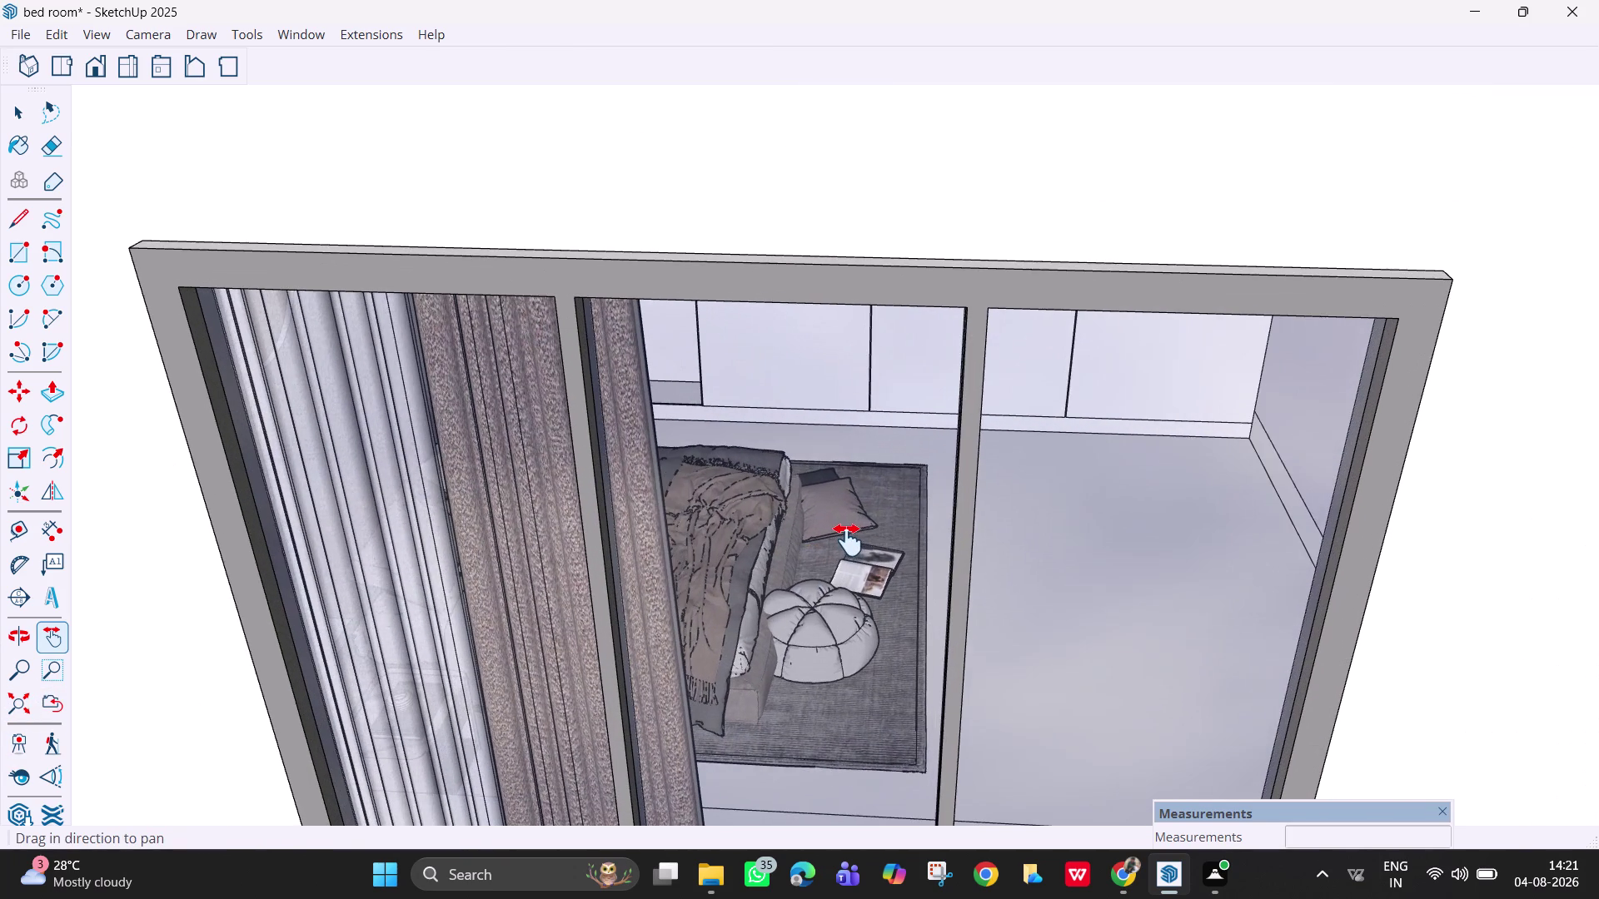
Orbit past the window and pan along the wardrobe doors toward the open shelves.
middle_drag(820, 525, 750, 472)
scroll(down, 3)
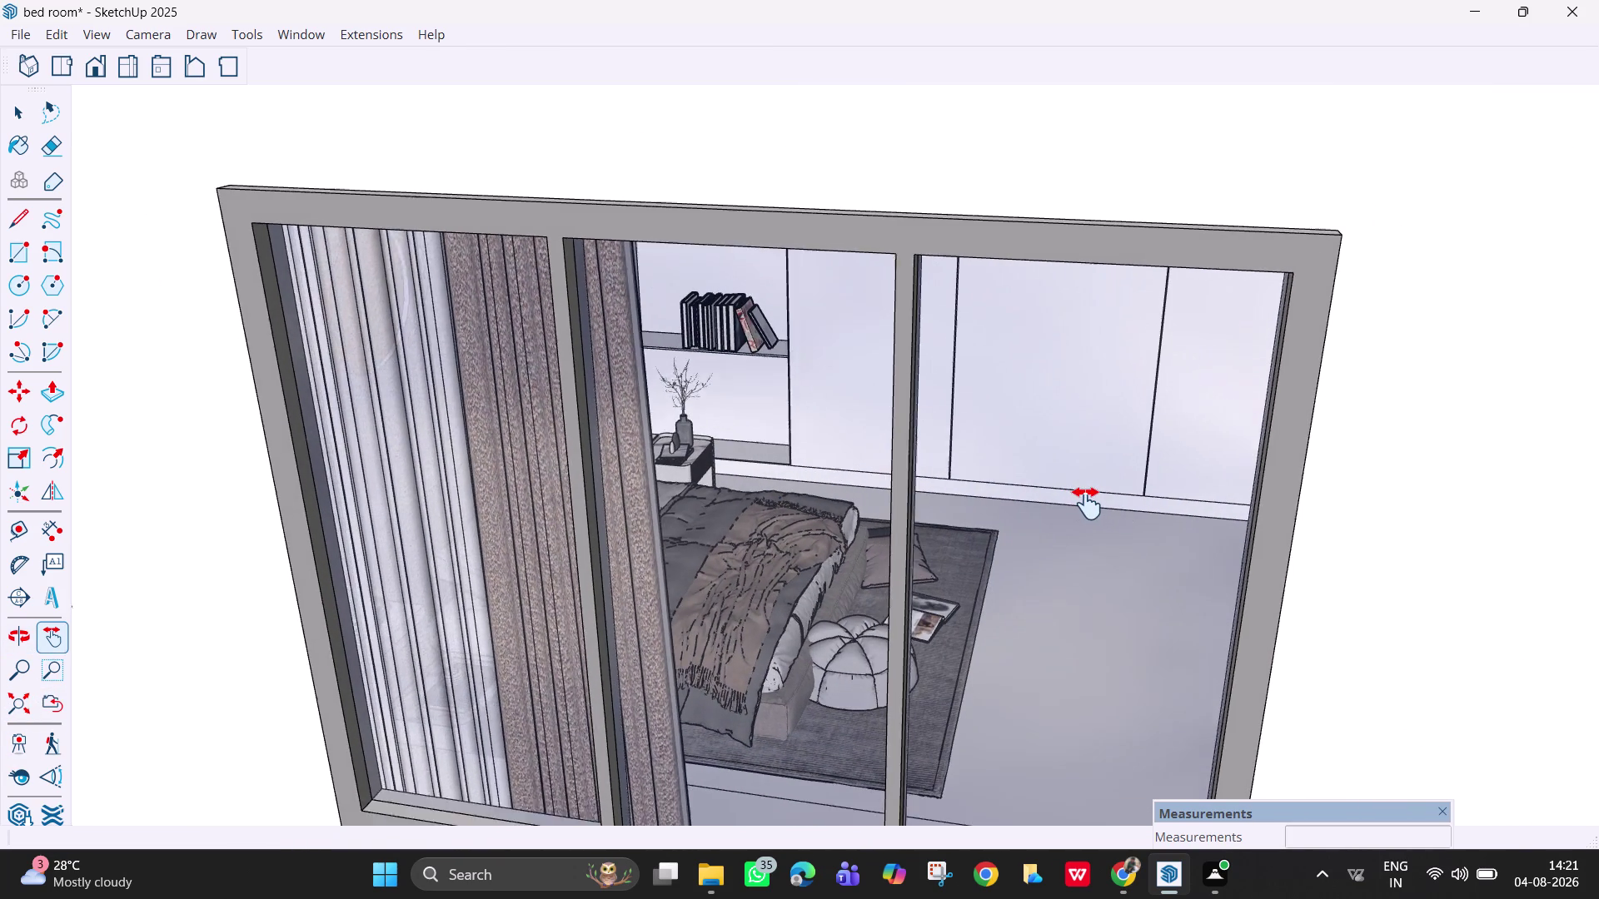
drag(1297, 557, 633, 478)
drag(1064, 450, 759, 530)
scroll(up, 3)
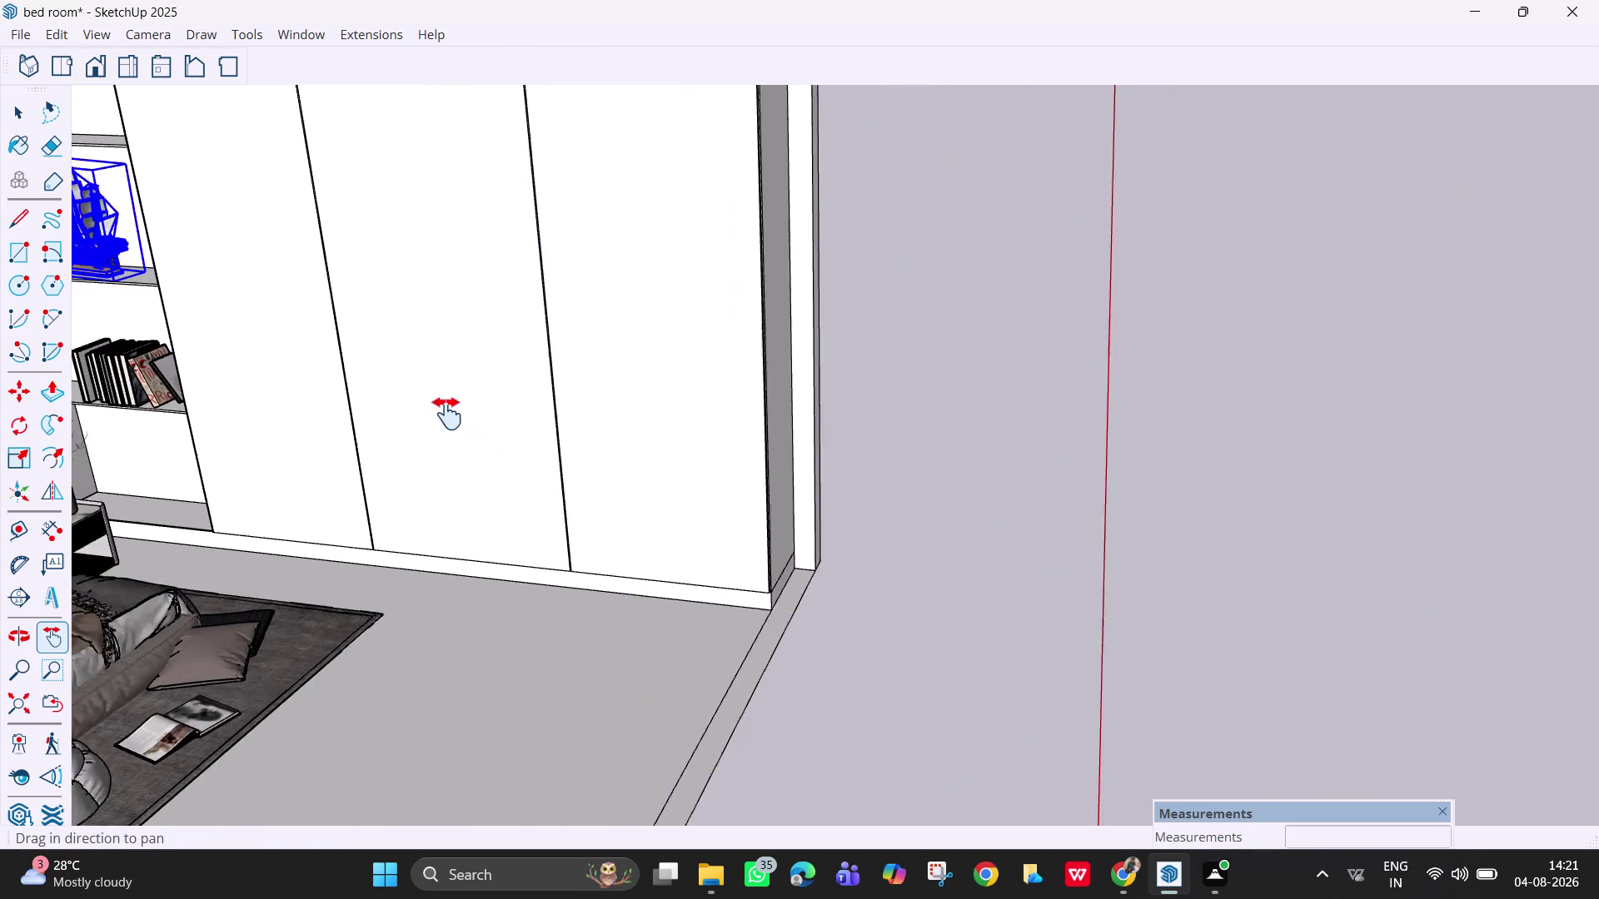
middle_drag(447, 414, 357, 437)
scroll(up, 3)
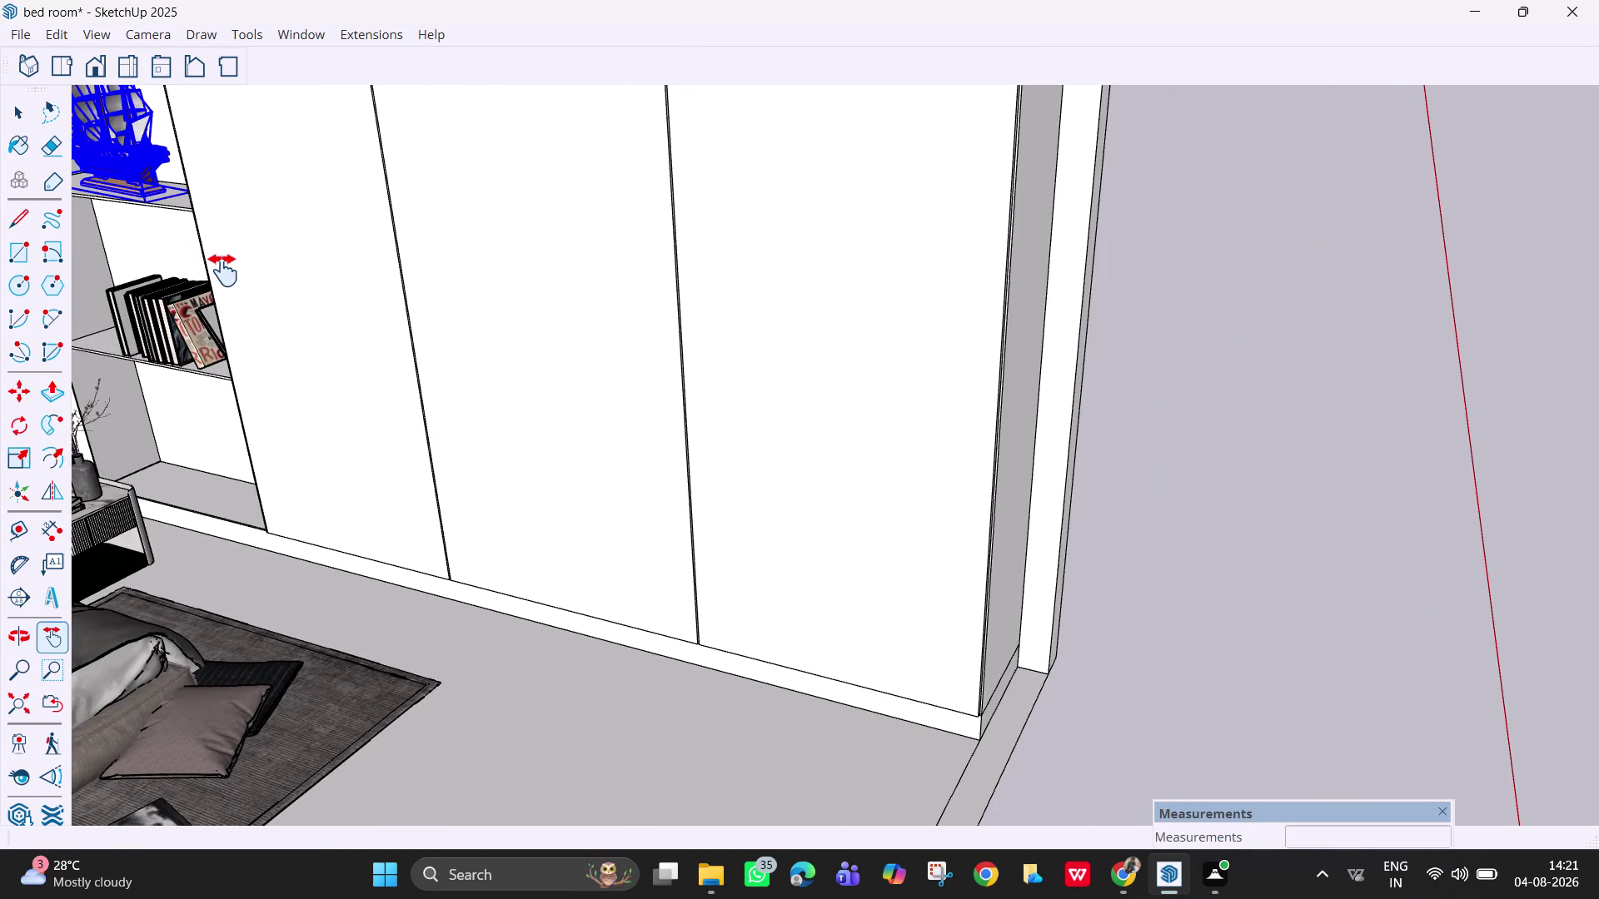
key(h)
drag(223, 271, 500, 352)
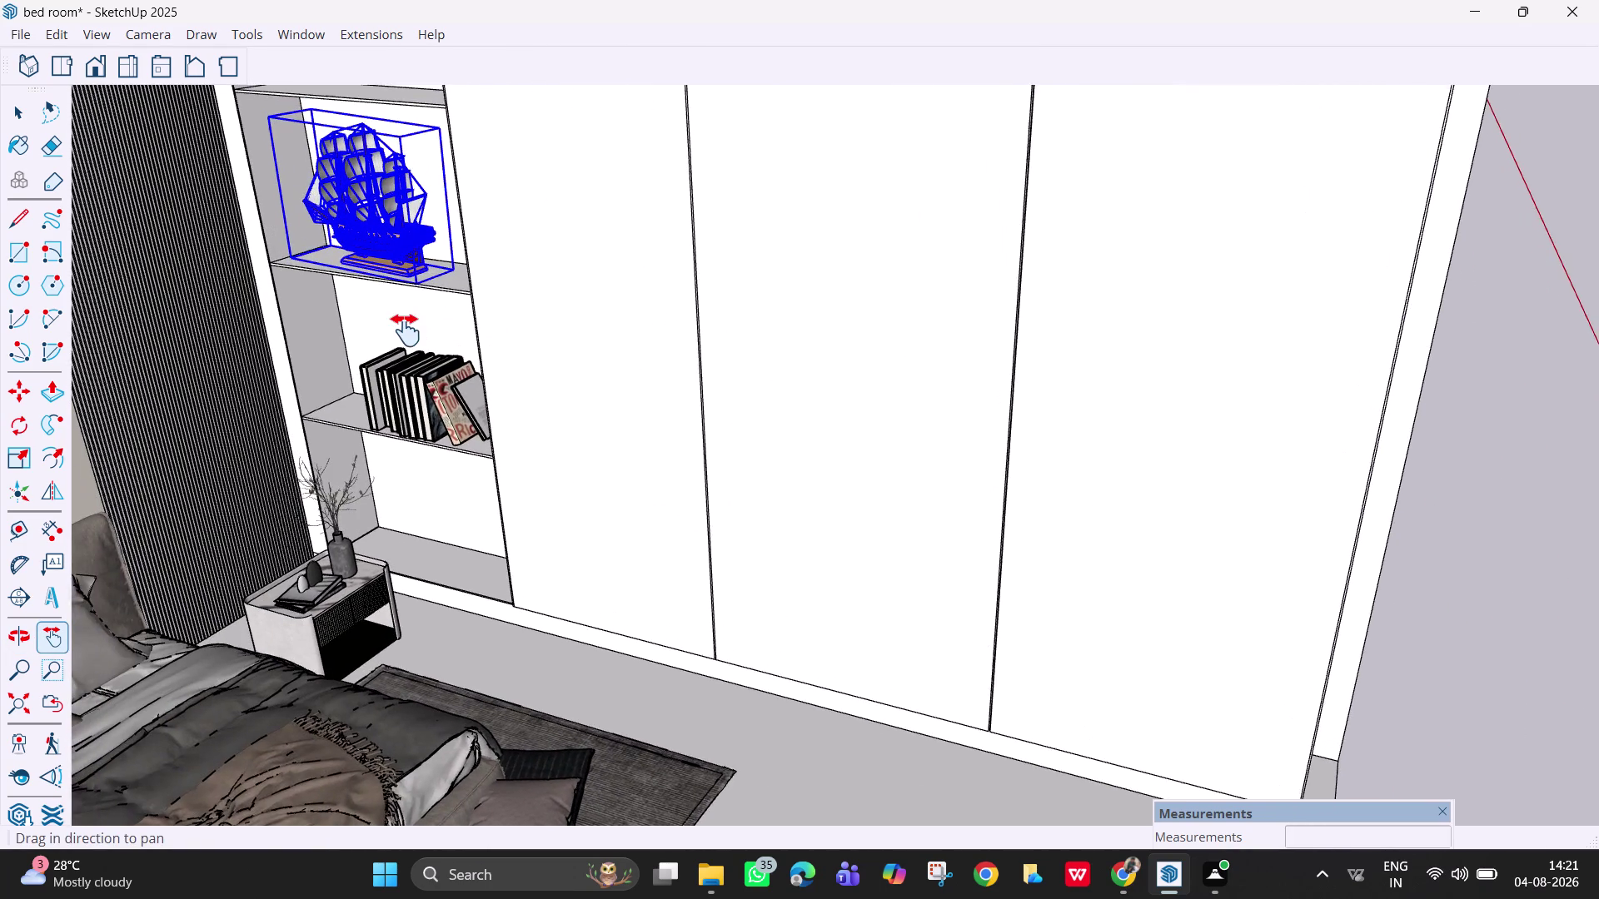
scroll(up, 3)
middle_drag(424, 327, 549, 403)
drag(378, 348, 471, 385)
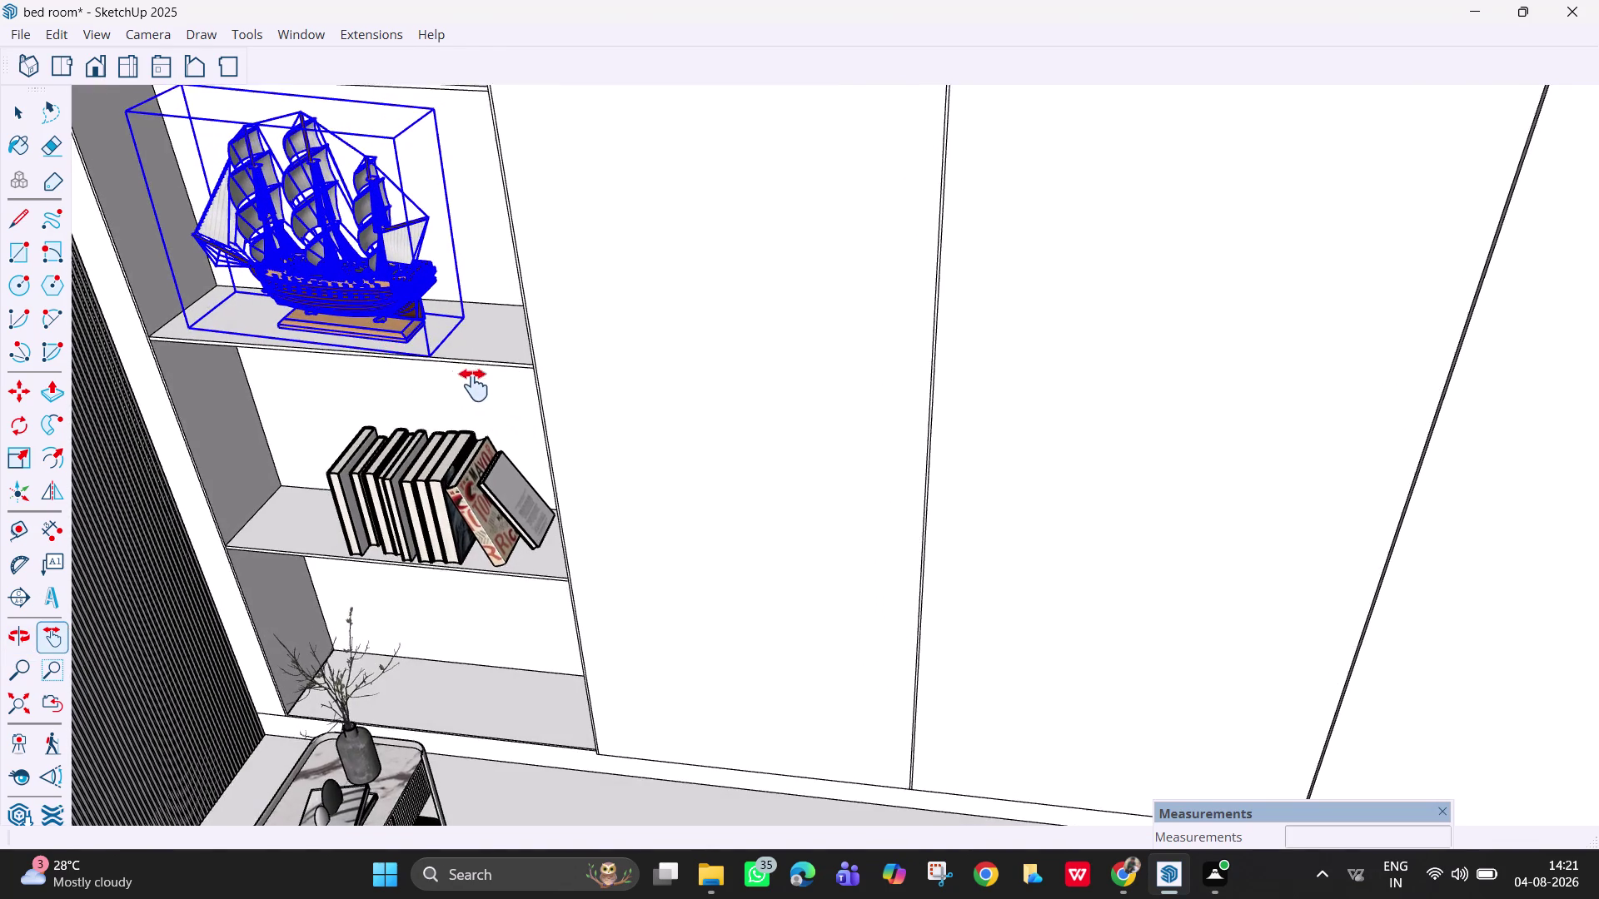
drag(471, 385, 498, 403)
Orbit and pan back toward the bedroom's headboard wall.
middle_drag(514, 407, 573, 415)
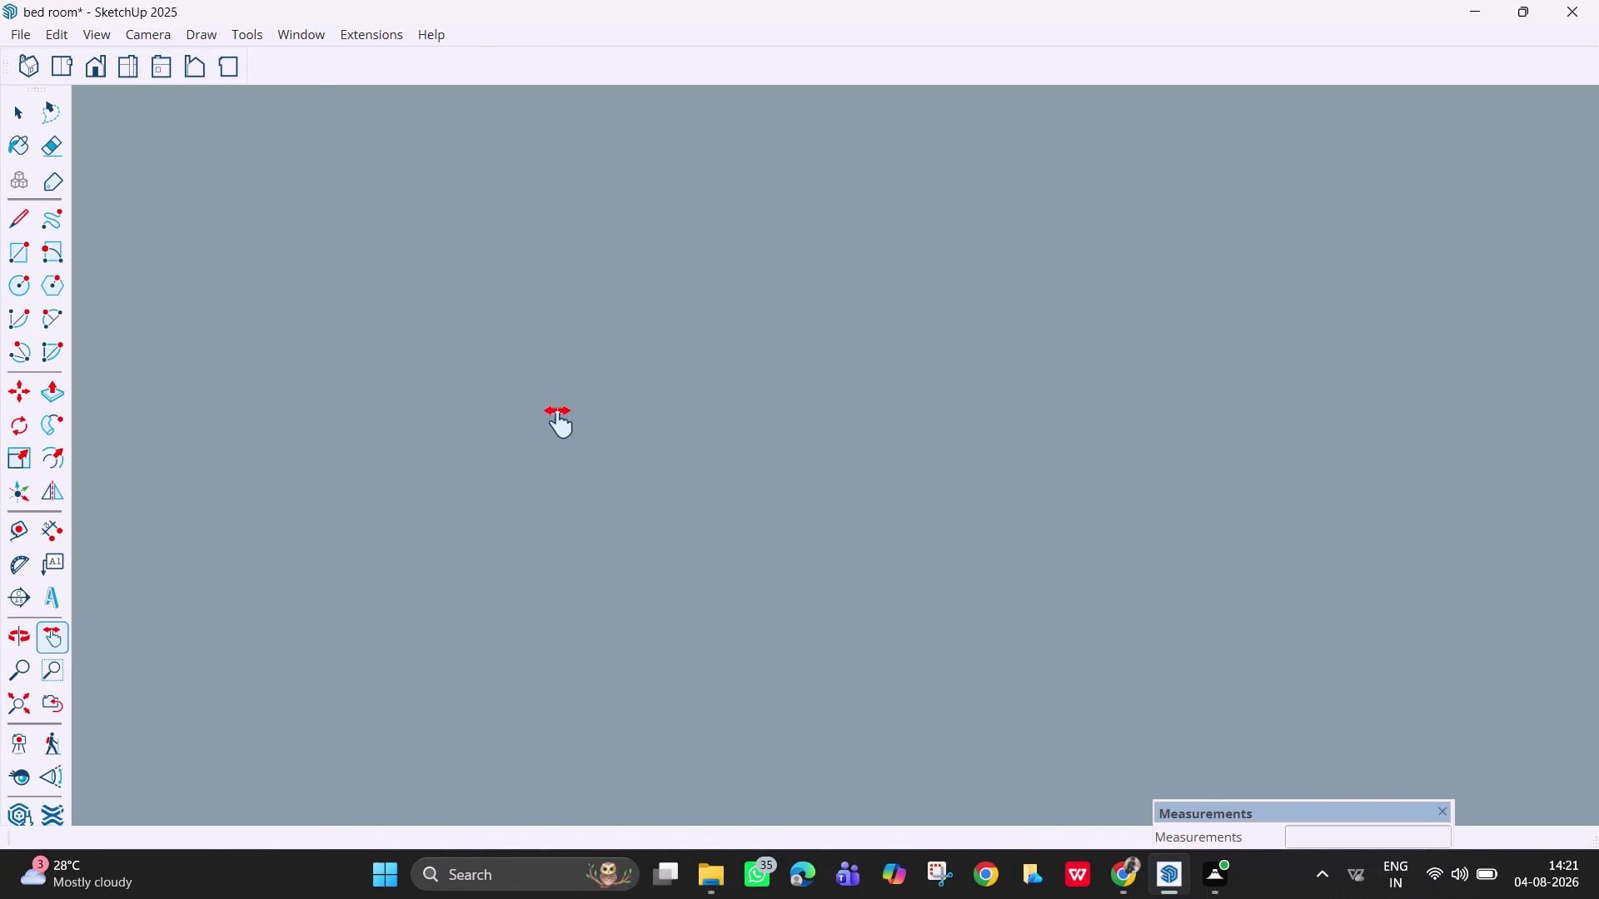
middle_drag(546, 423, 362, 352)
middle_drag(668, 385, 497, 340)
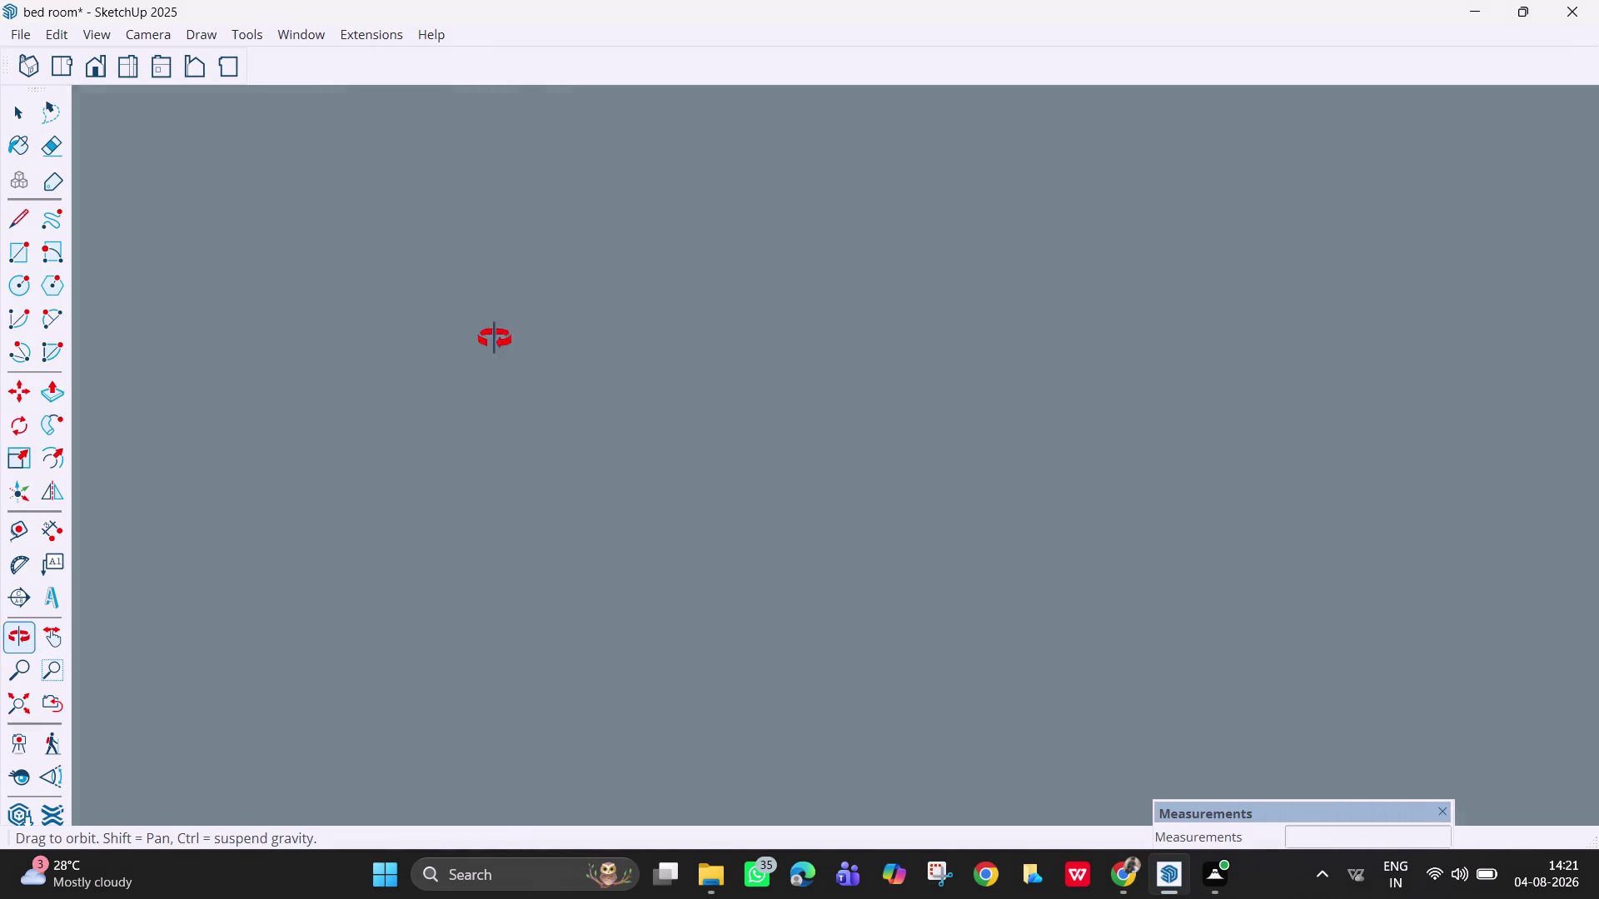
middle_drag(497, 339, 412, 313)
middle_drag(1222, 349, 1043, 549)
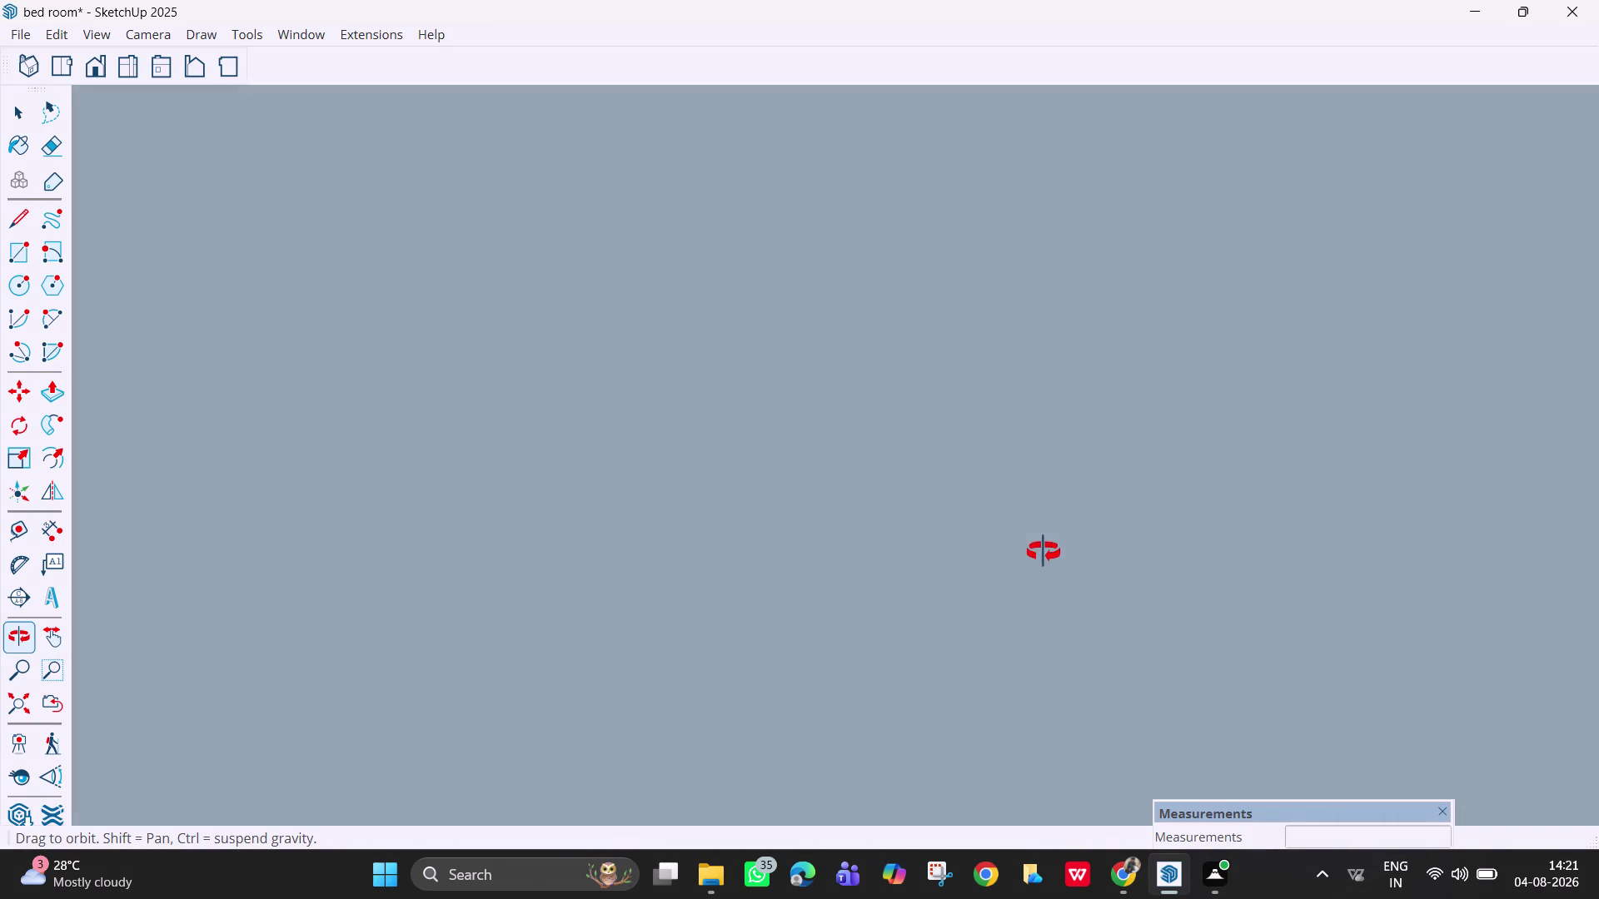
middle_drag(1042, 550, 1045, 206)
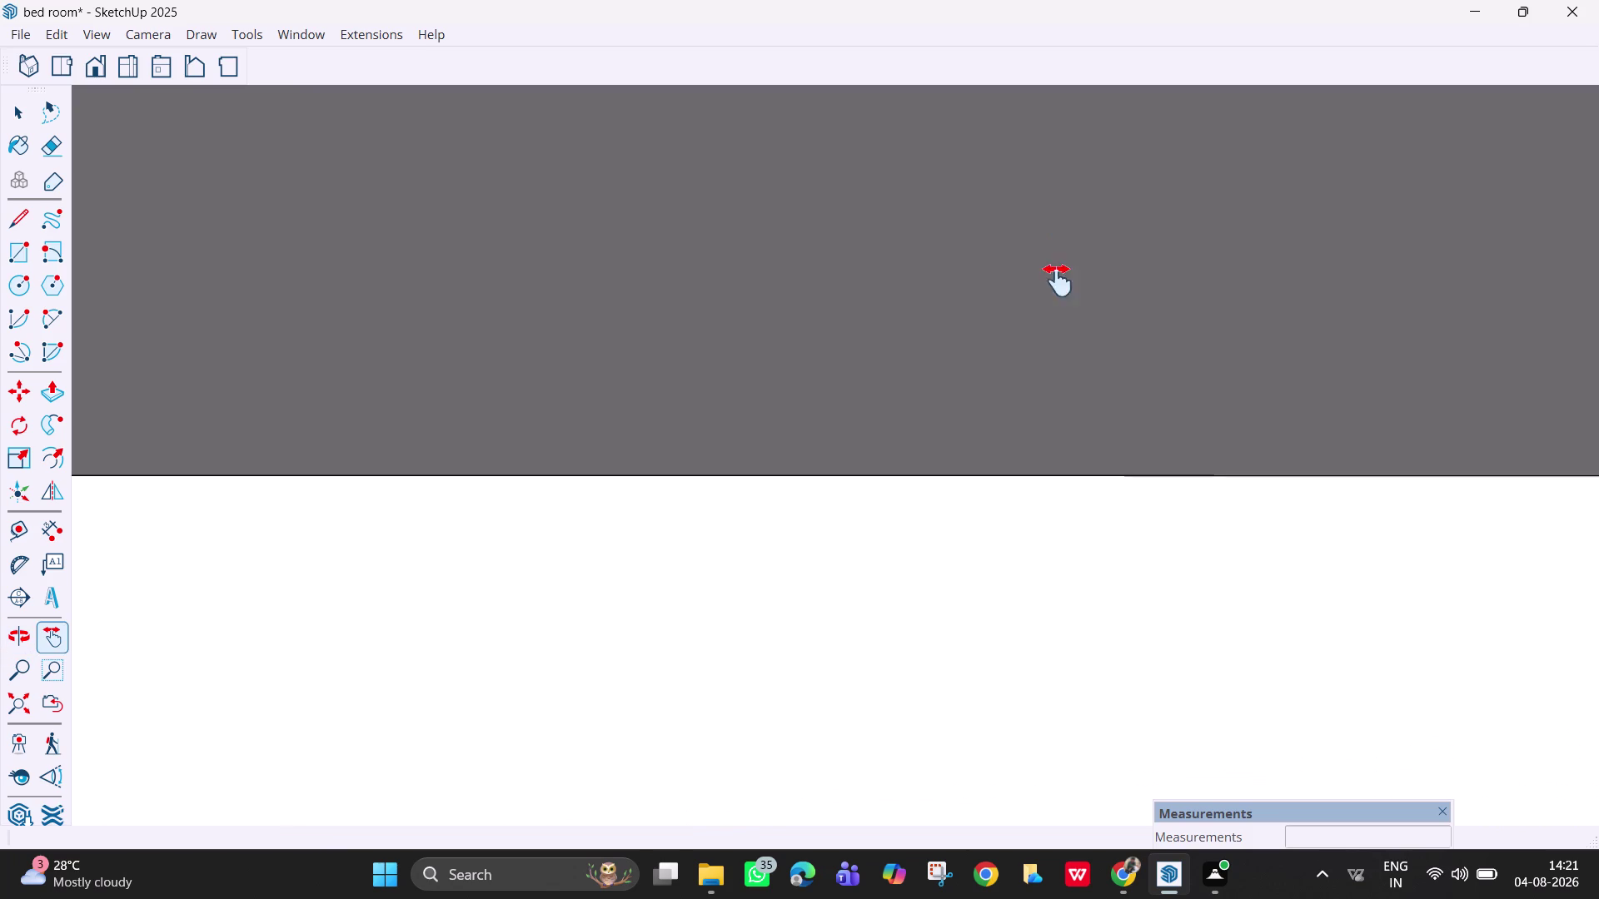
scroll(down, 3)
scroll(down, 3)
middle_drag(1133, 599, 1149, 542)
drag(1101, 657, 1157, 182)
drag(1090, 646, 1084, 553)
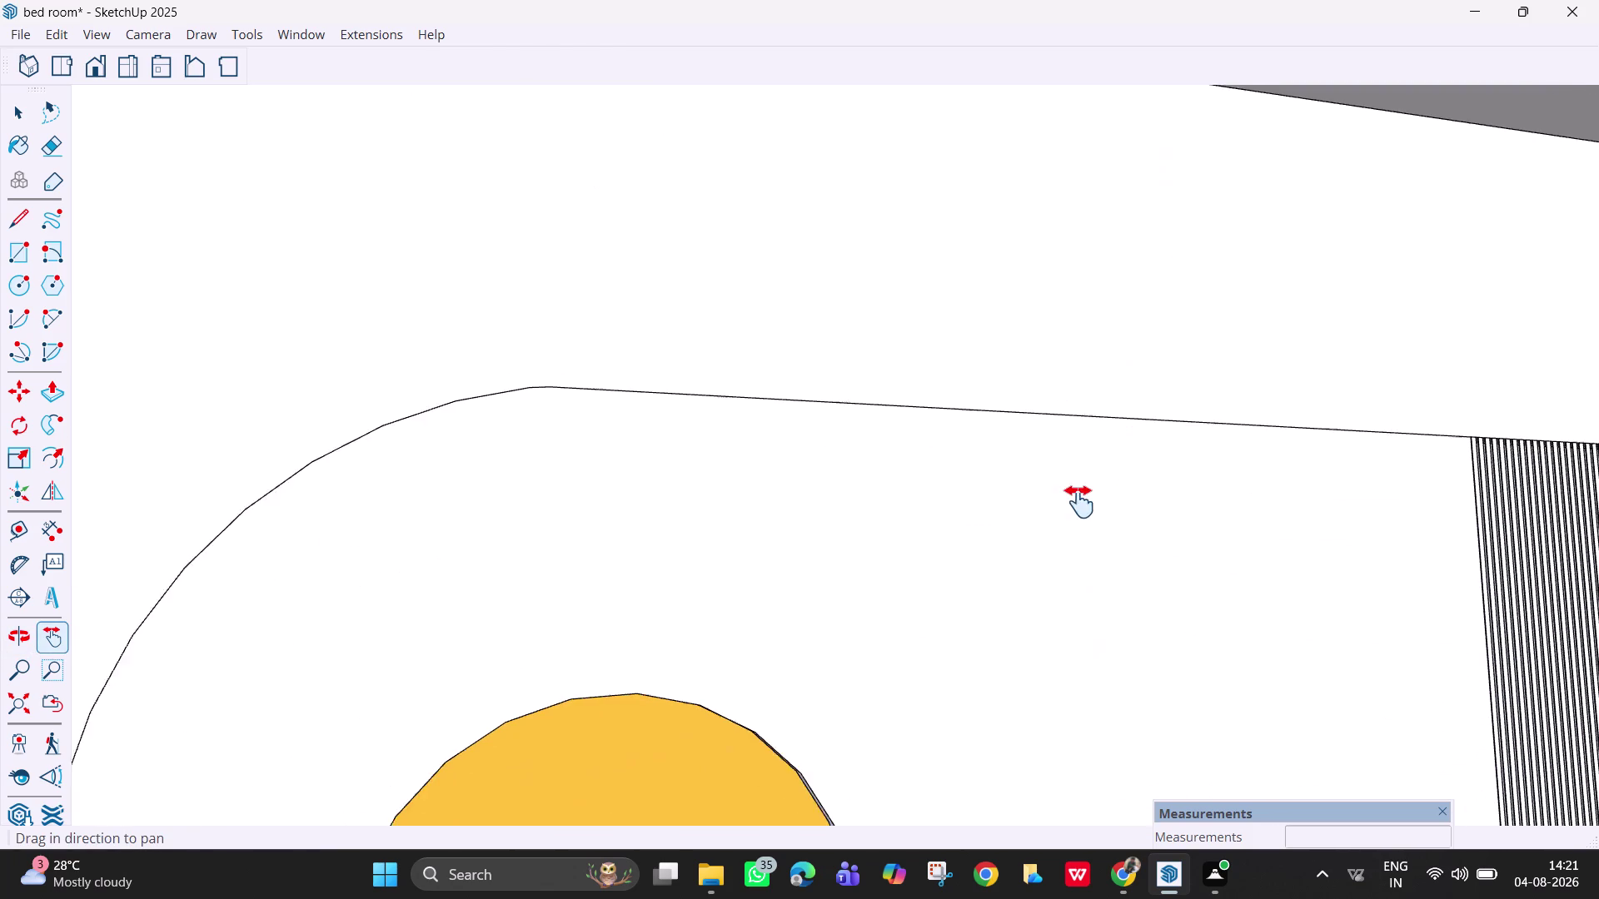
drag(1084, 553, 1079, 503)
Orbit and zoom in close on the ship resting on the upper shelf.
middle_drag(1267, 592, 1448, 664)
middle_drag(1364, 606, 1424, 641)
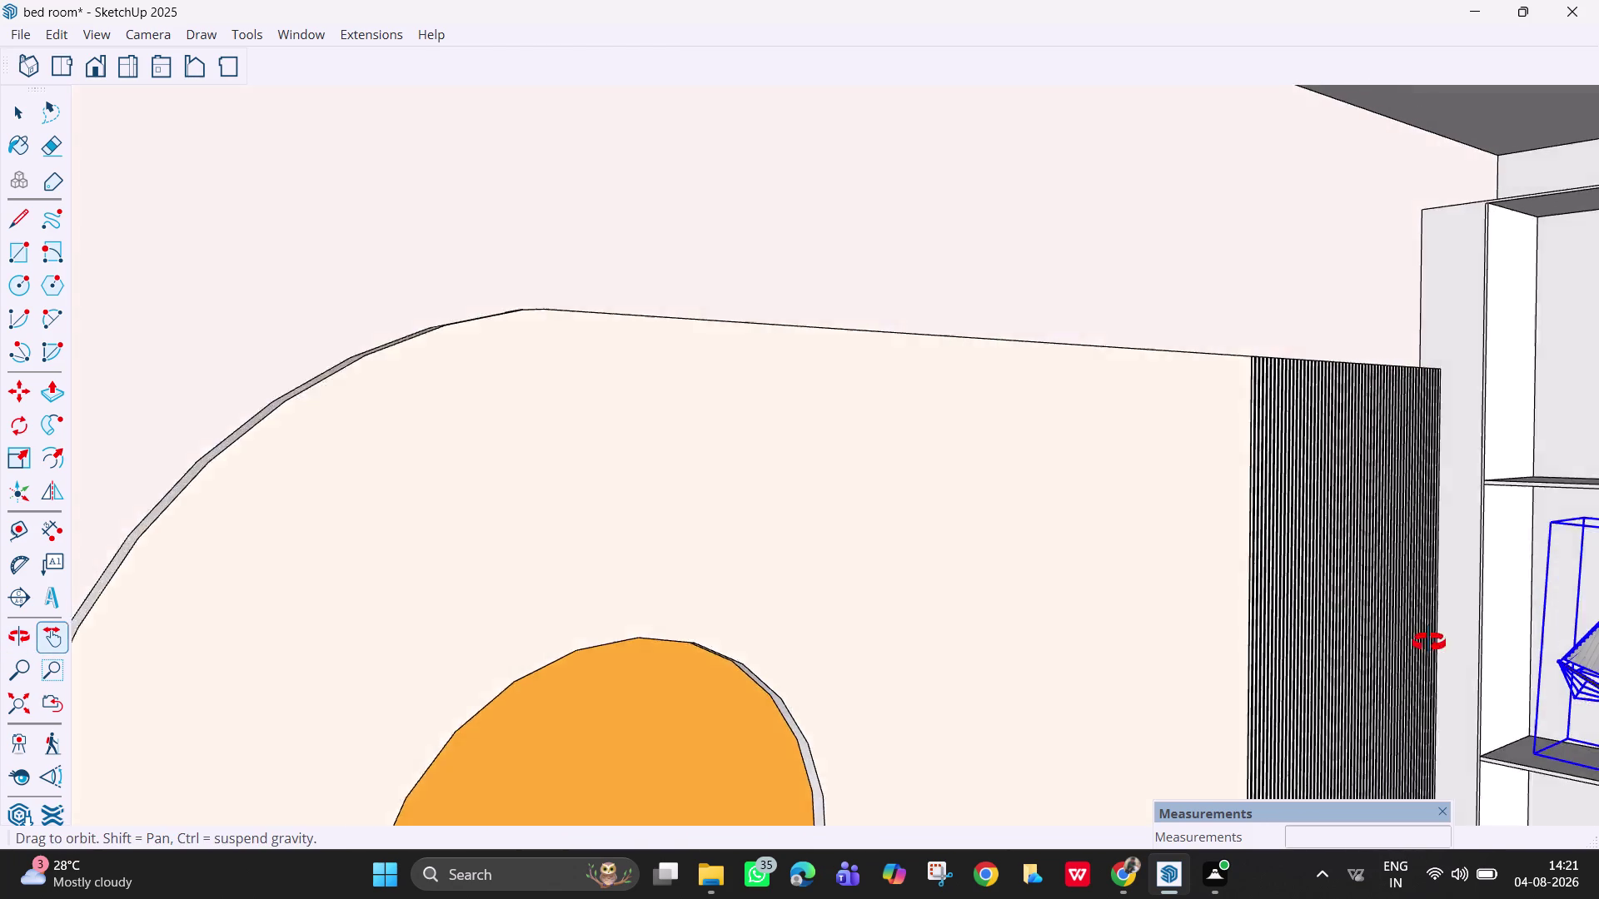
middle_drag(1424, 641, 1496, 667)
drag(1444, 649, 960, 636)
scroll(up, 3)
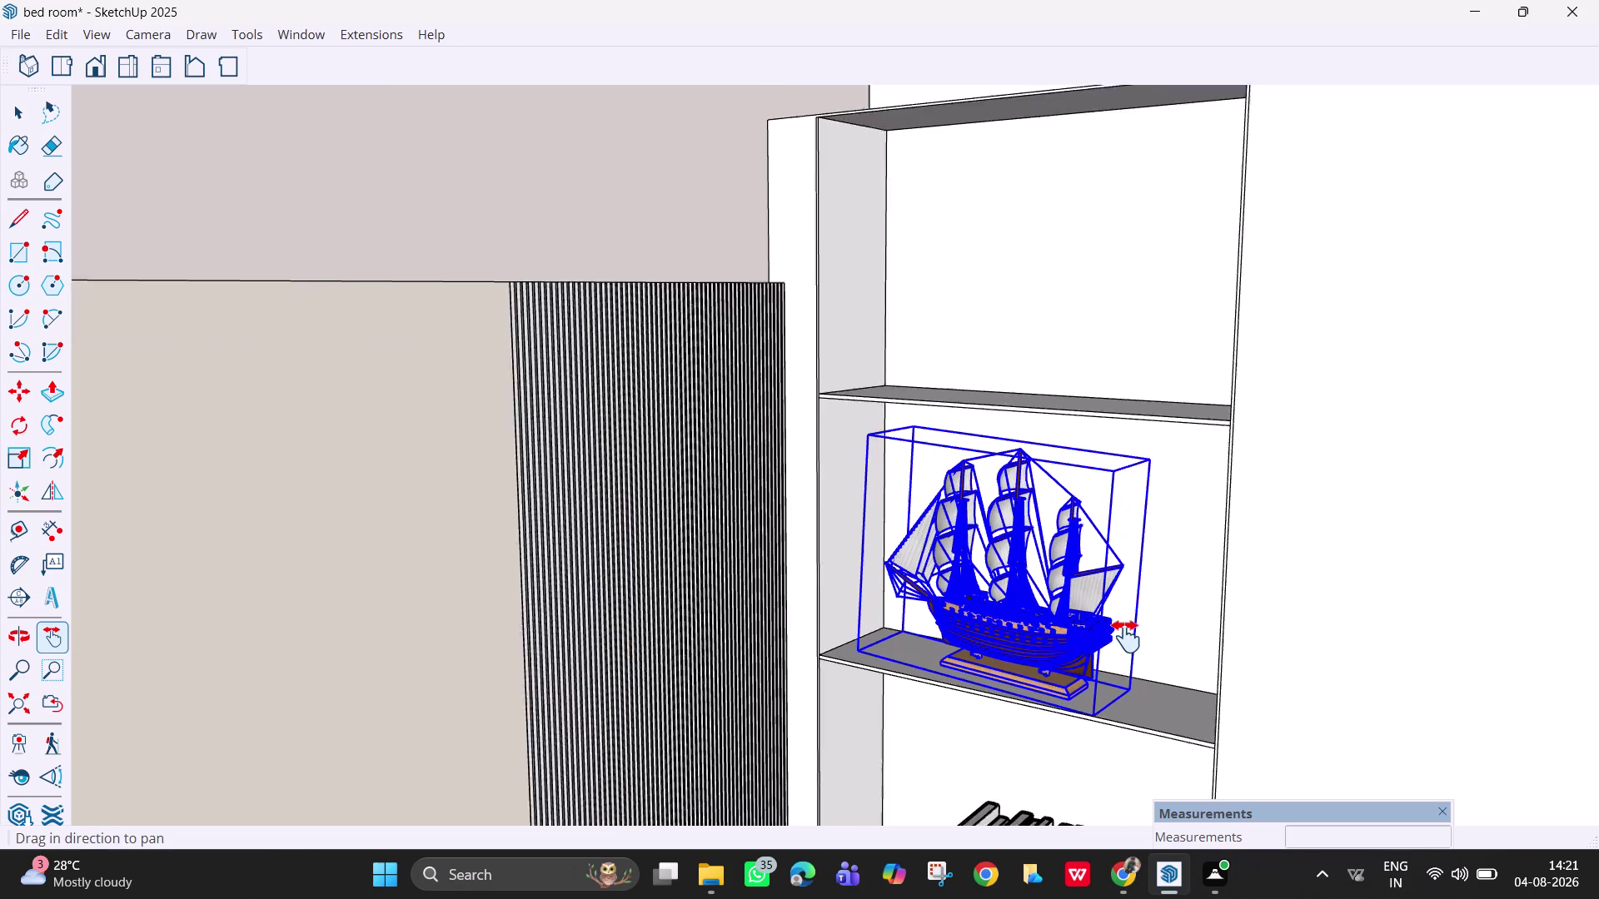
middle_drag(1126, 637, 1152, 648)
click(1079, 657)
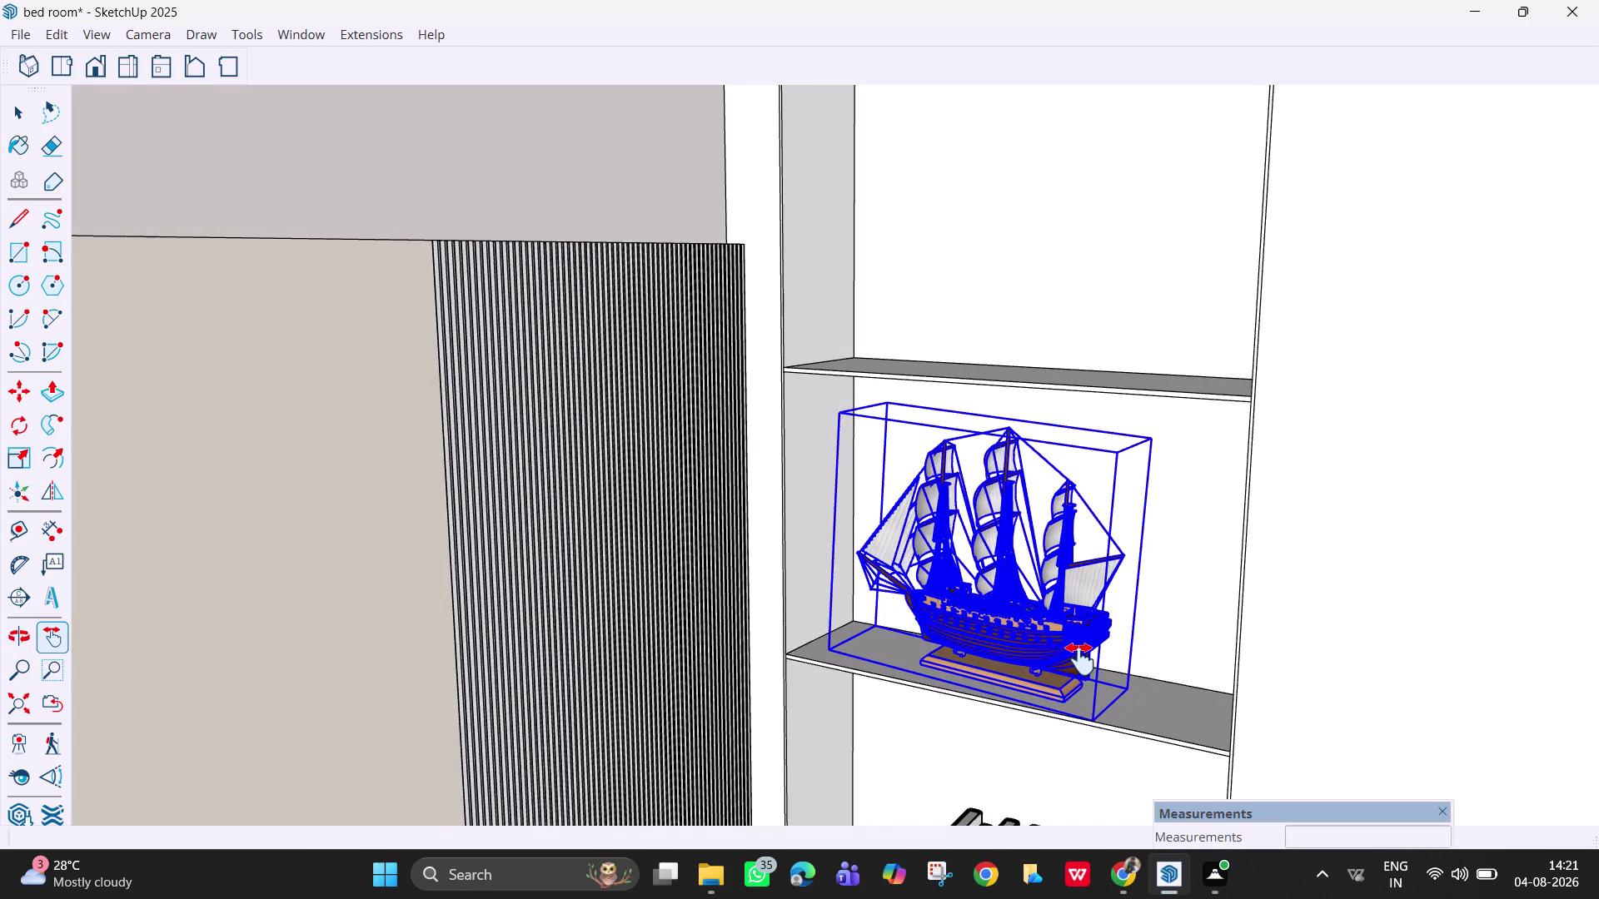
scroll(up, 3)
scroll(up, 3)
middle_drag(1080, 660, 1103, 670)
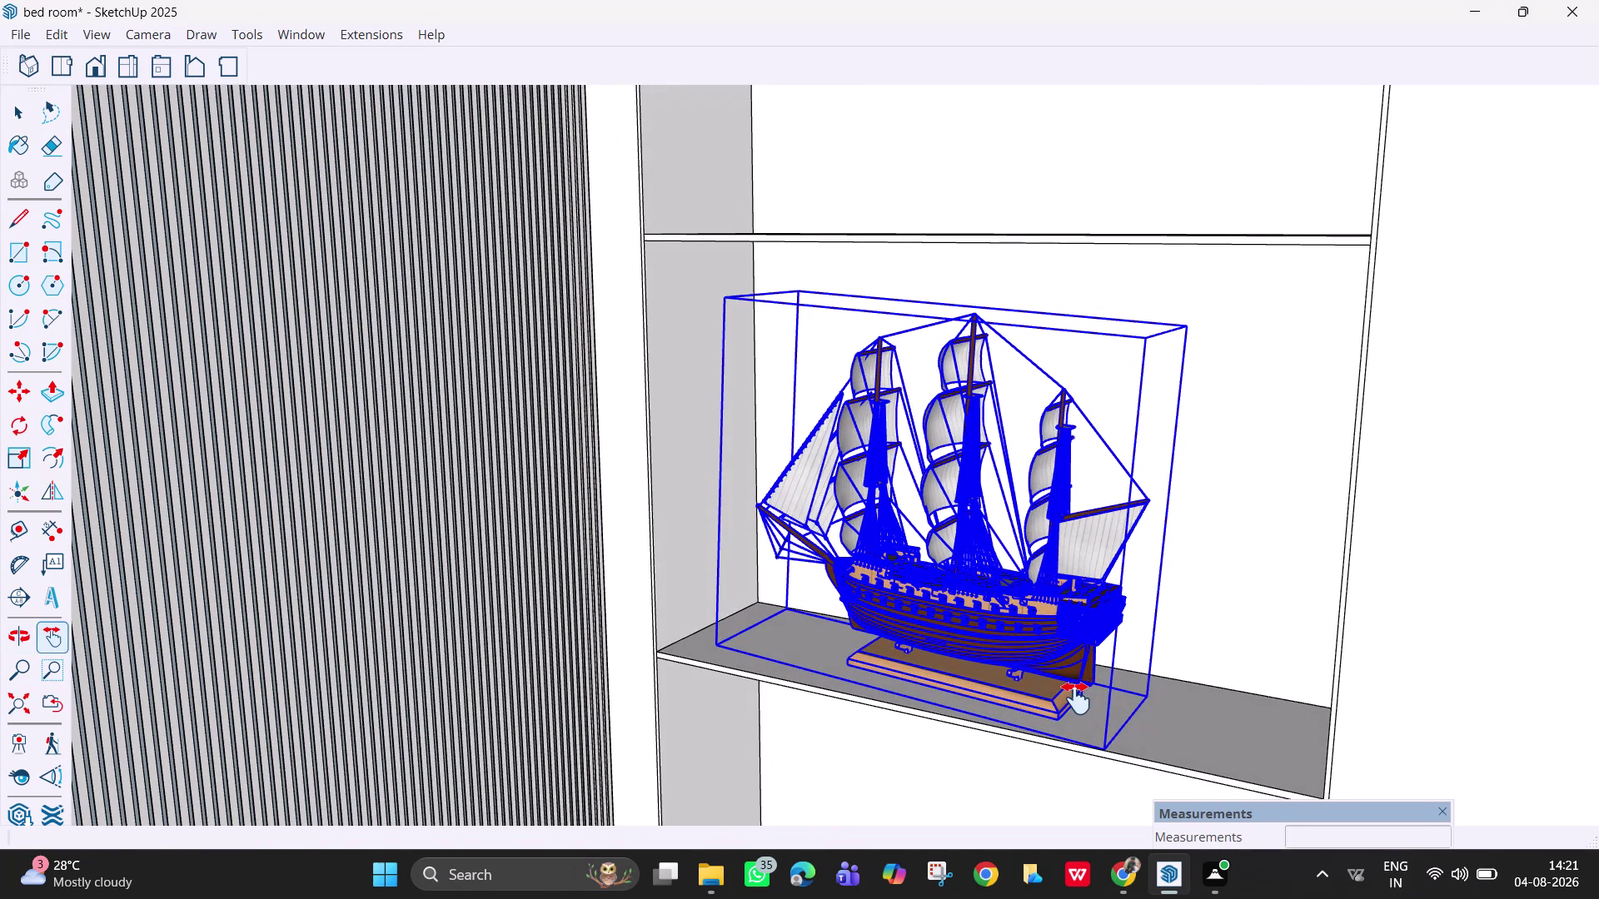
Rotate the shelved ship by 6.1 degrees, then return to Select.
key(q)
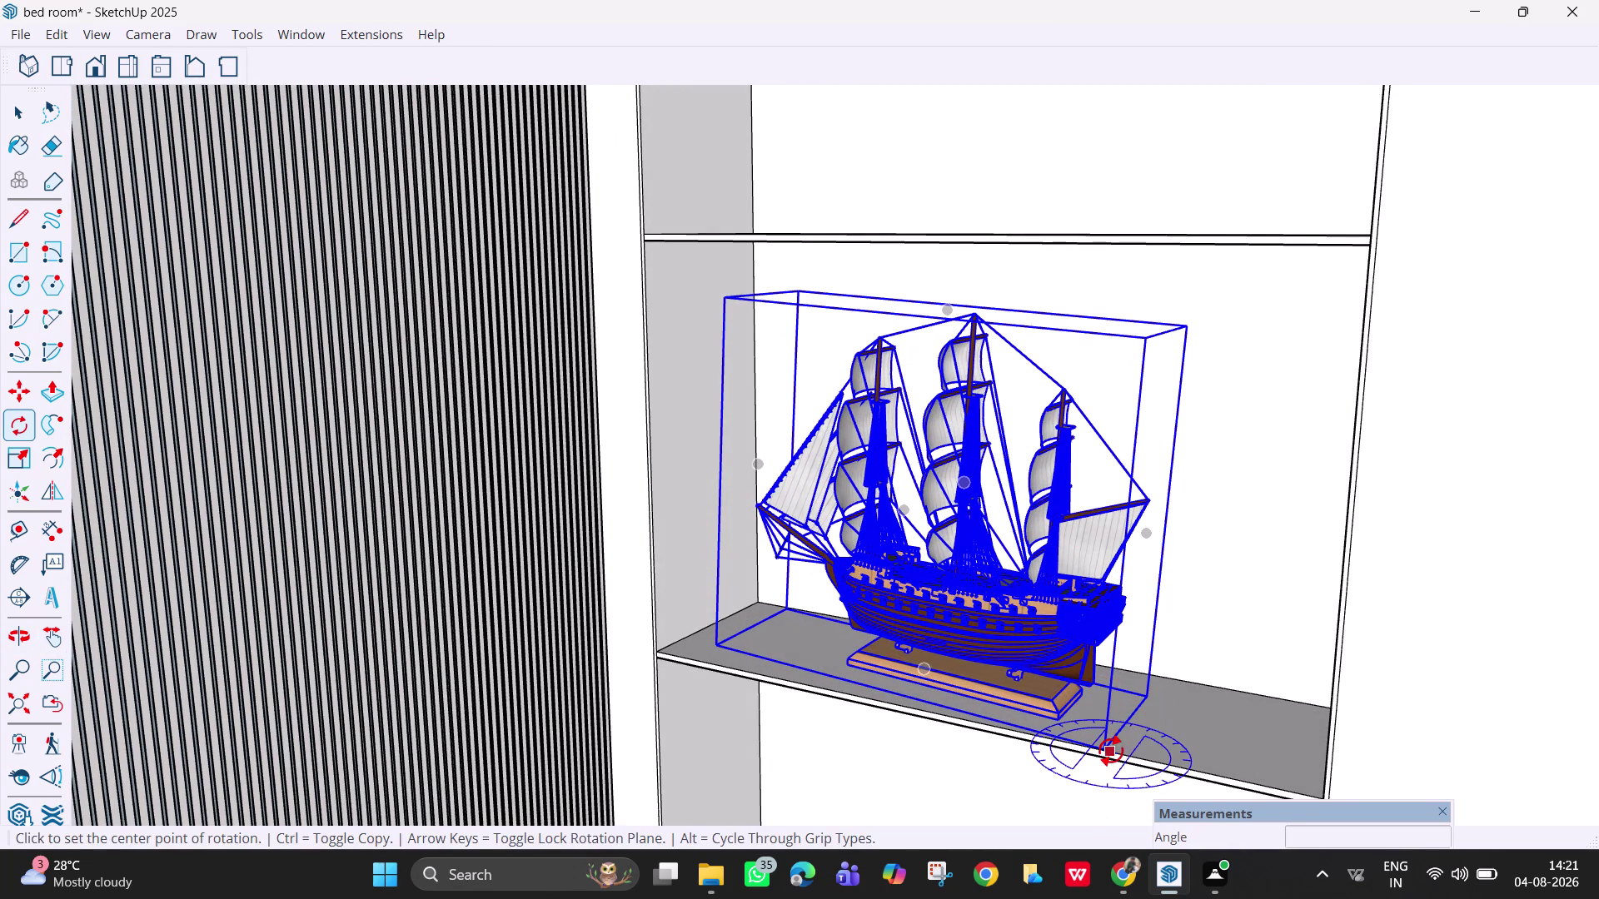
key(Up)
click(1109, 750)
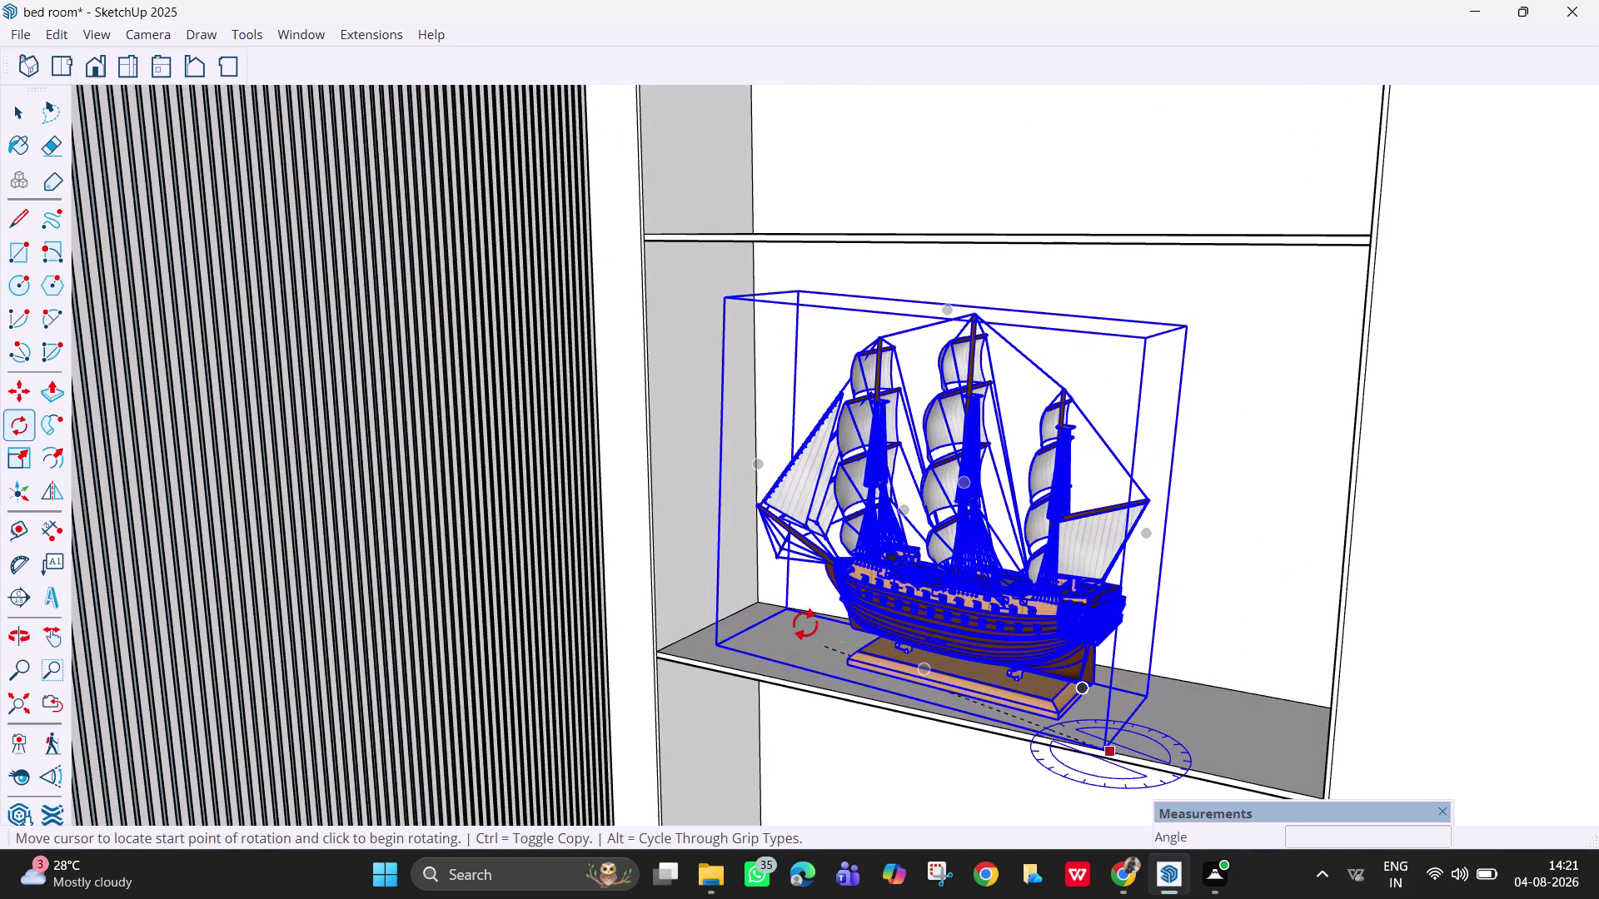
click(786, 608)
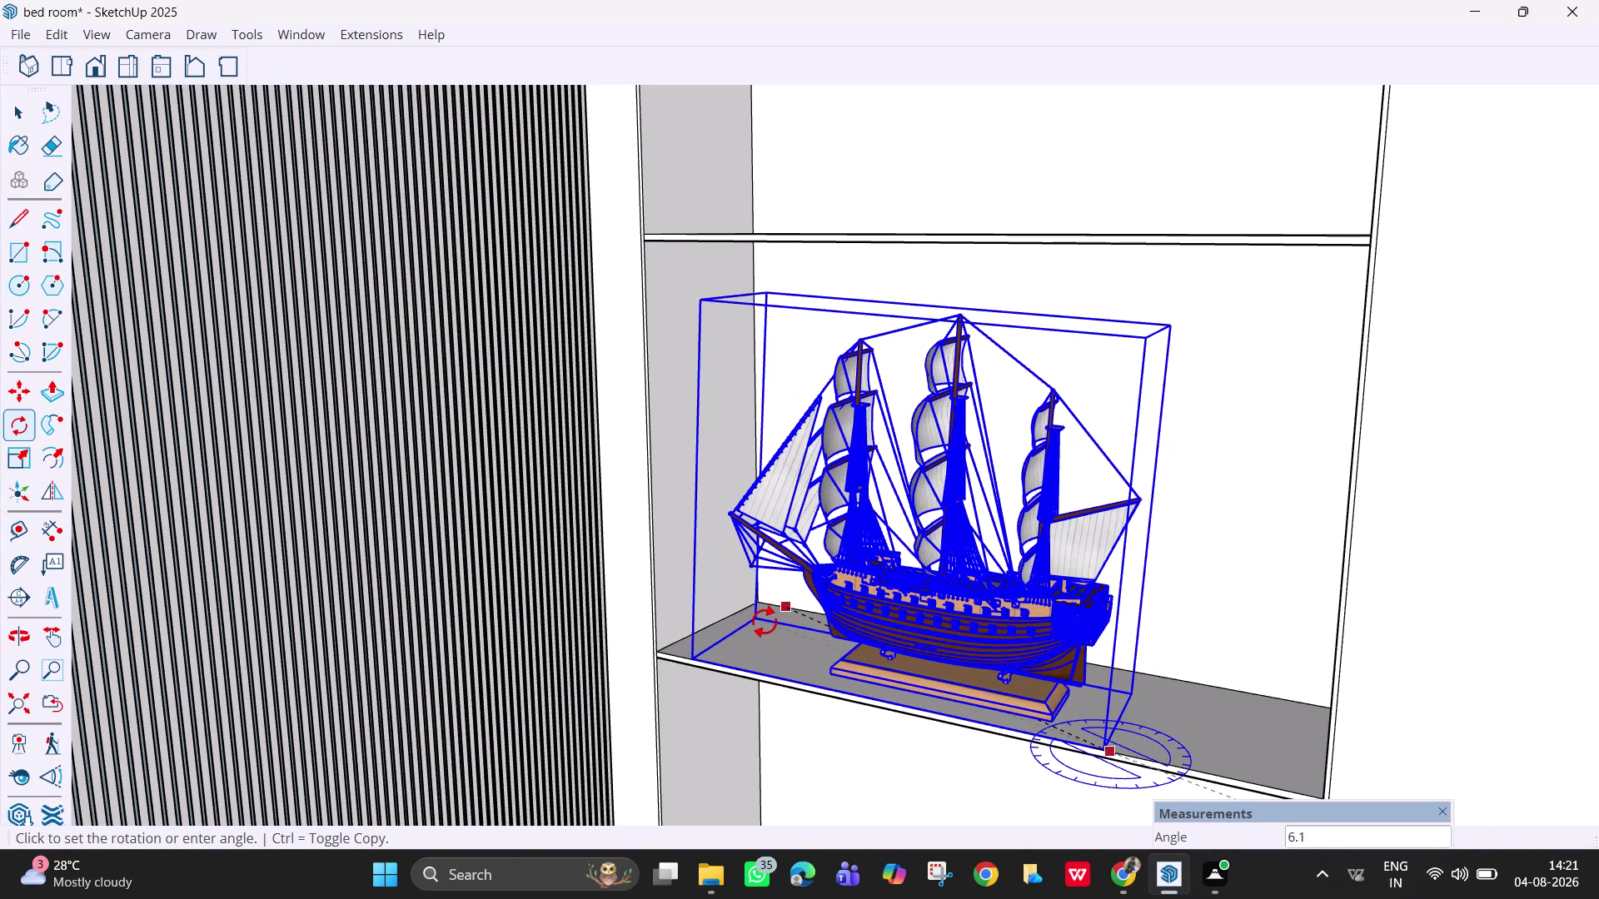
click(764, 622)
key(Escape)
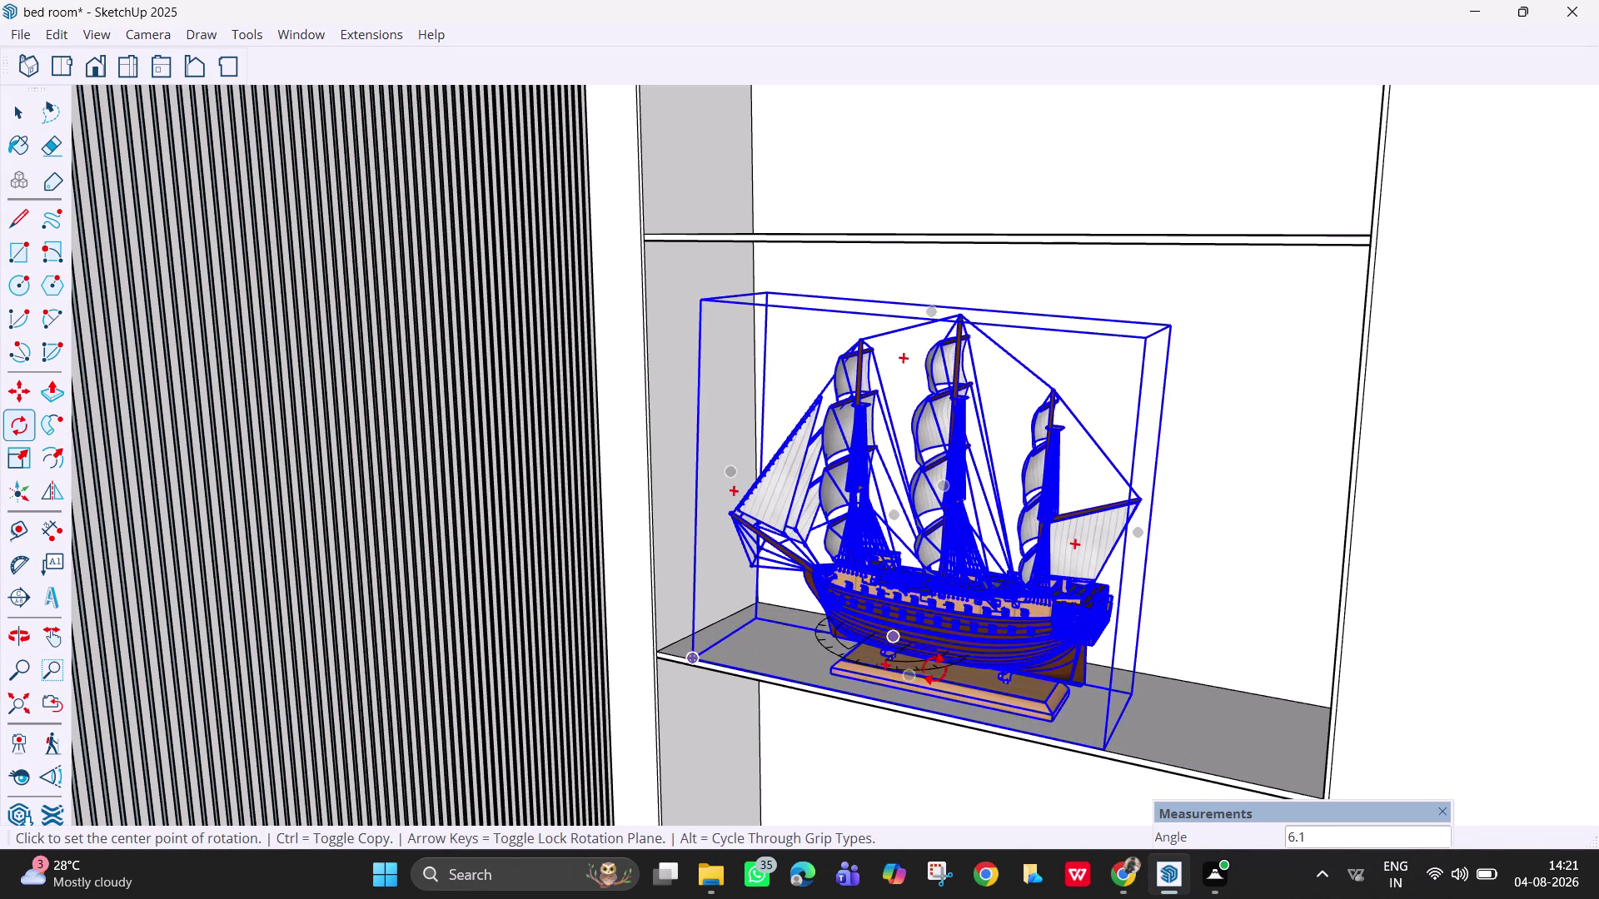
key(space)
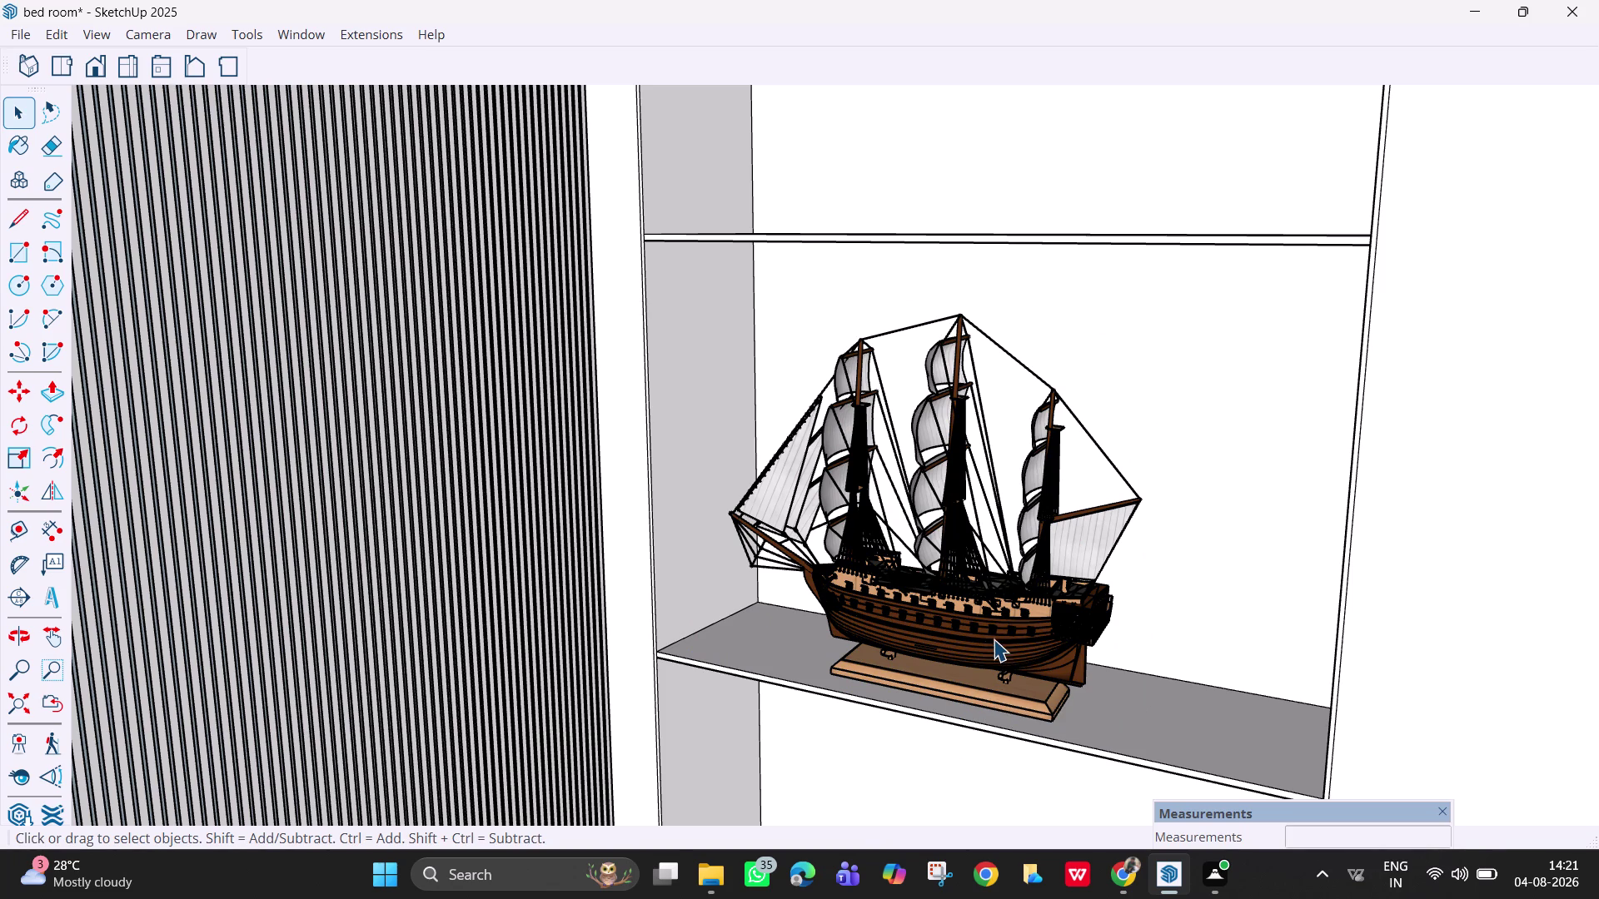
Select the ship and move it about 2¾ inches along the shelf.
scroll(down, 3)
middle_drag(993, 637, 1094, 656)
click(1013, 606)
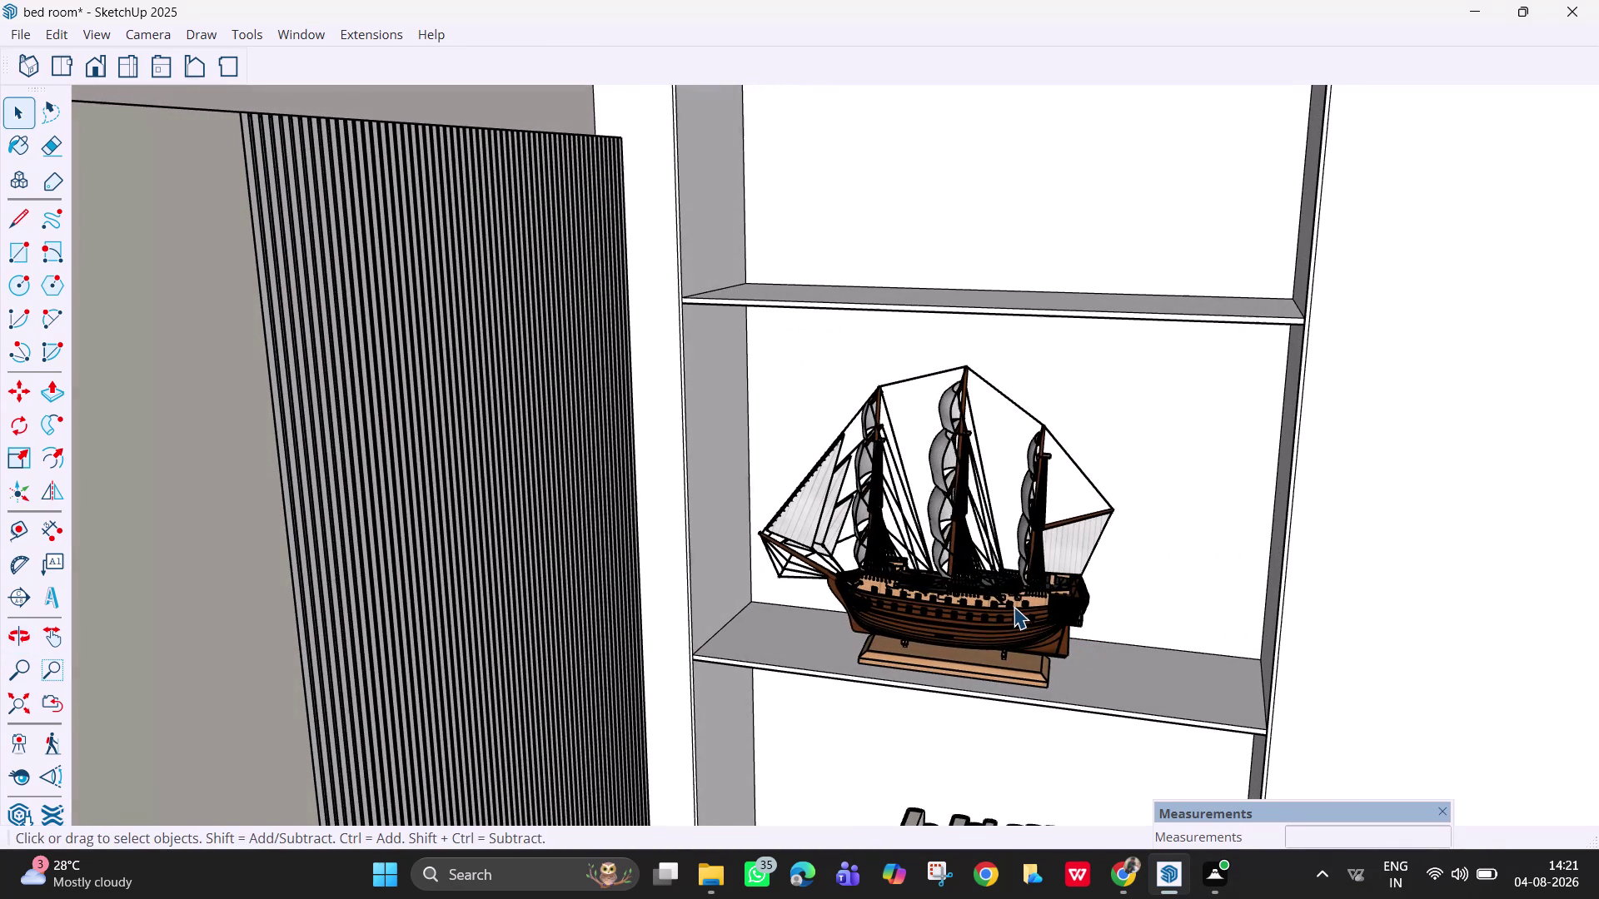
key(m)
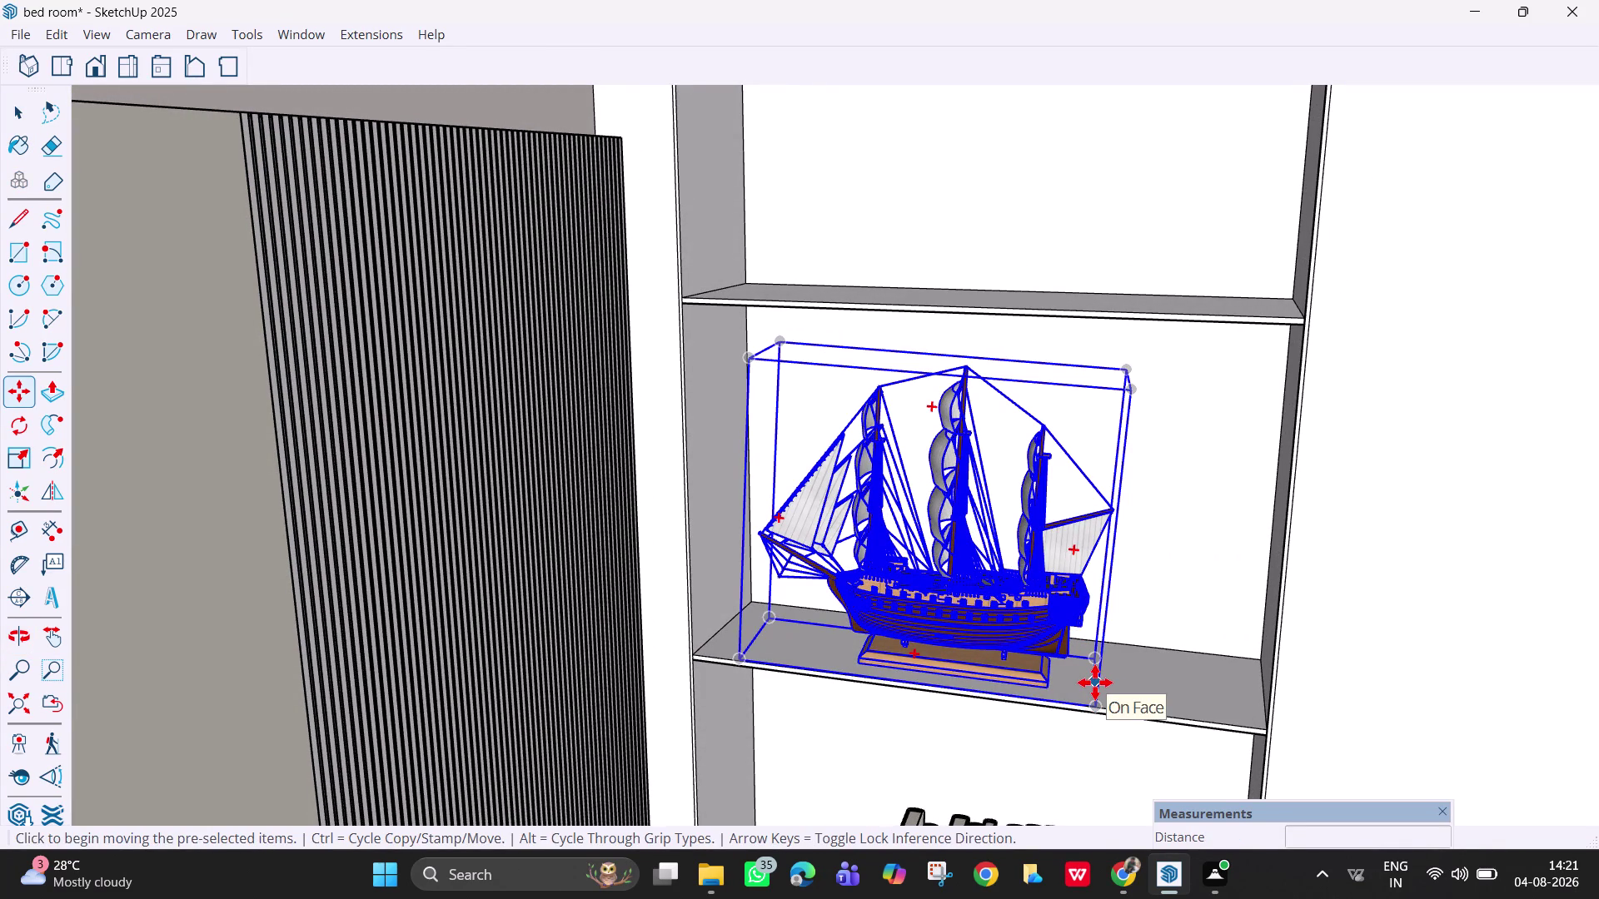
click(1104, 686)
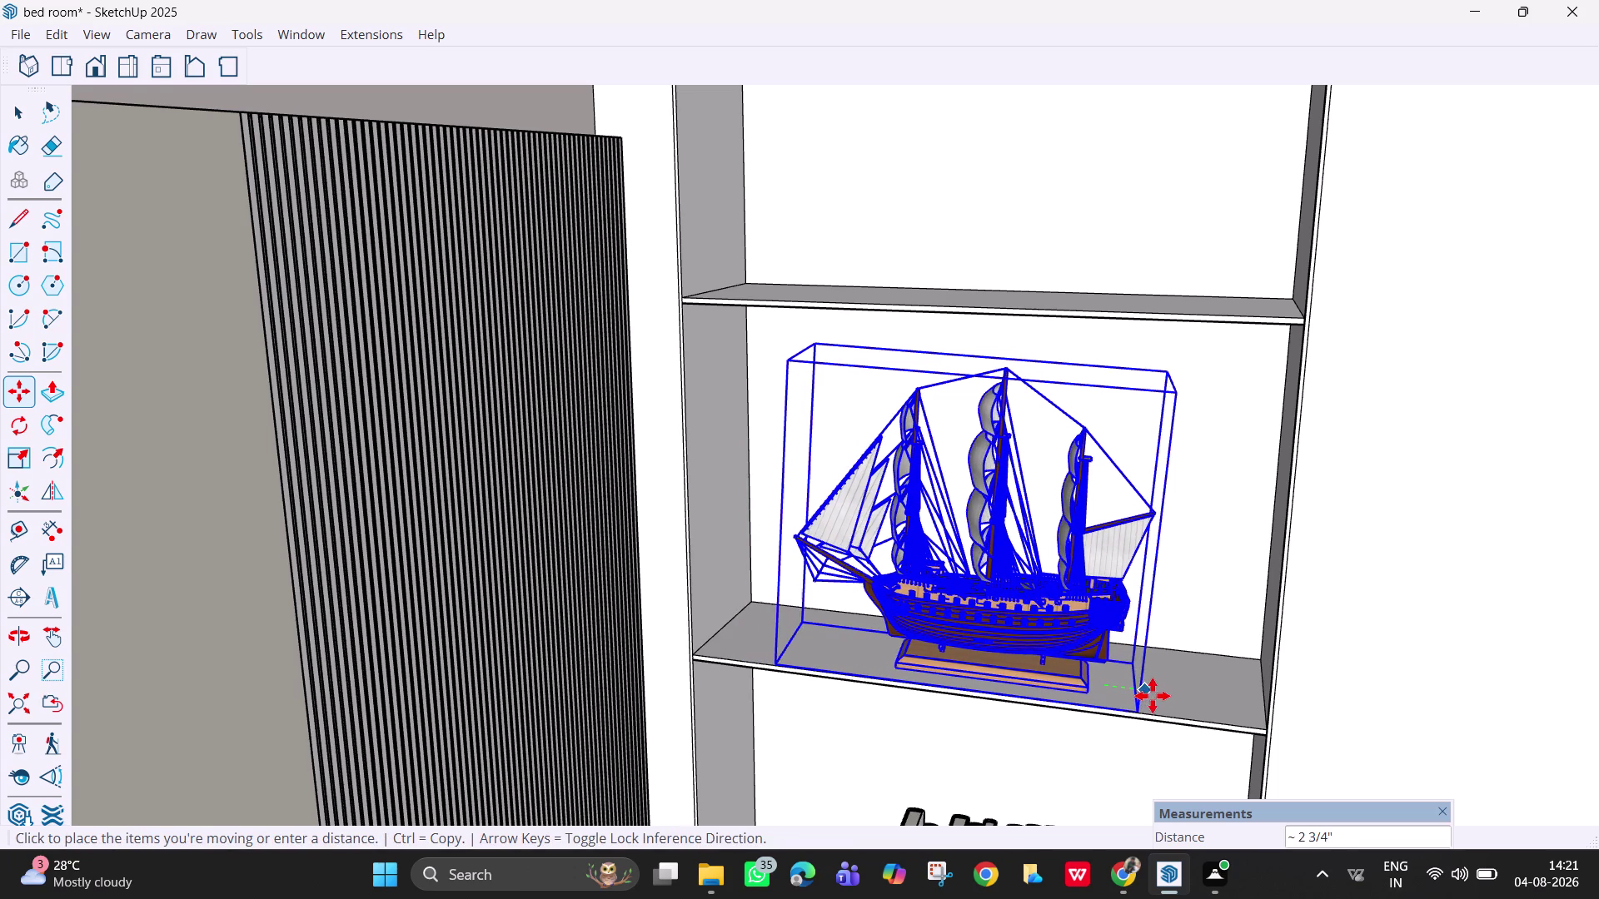
click(1163, 697)
key(Escape)
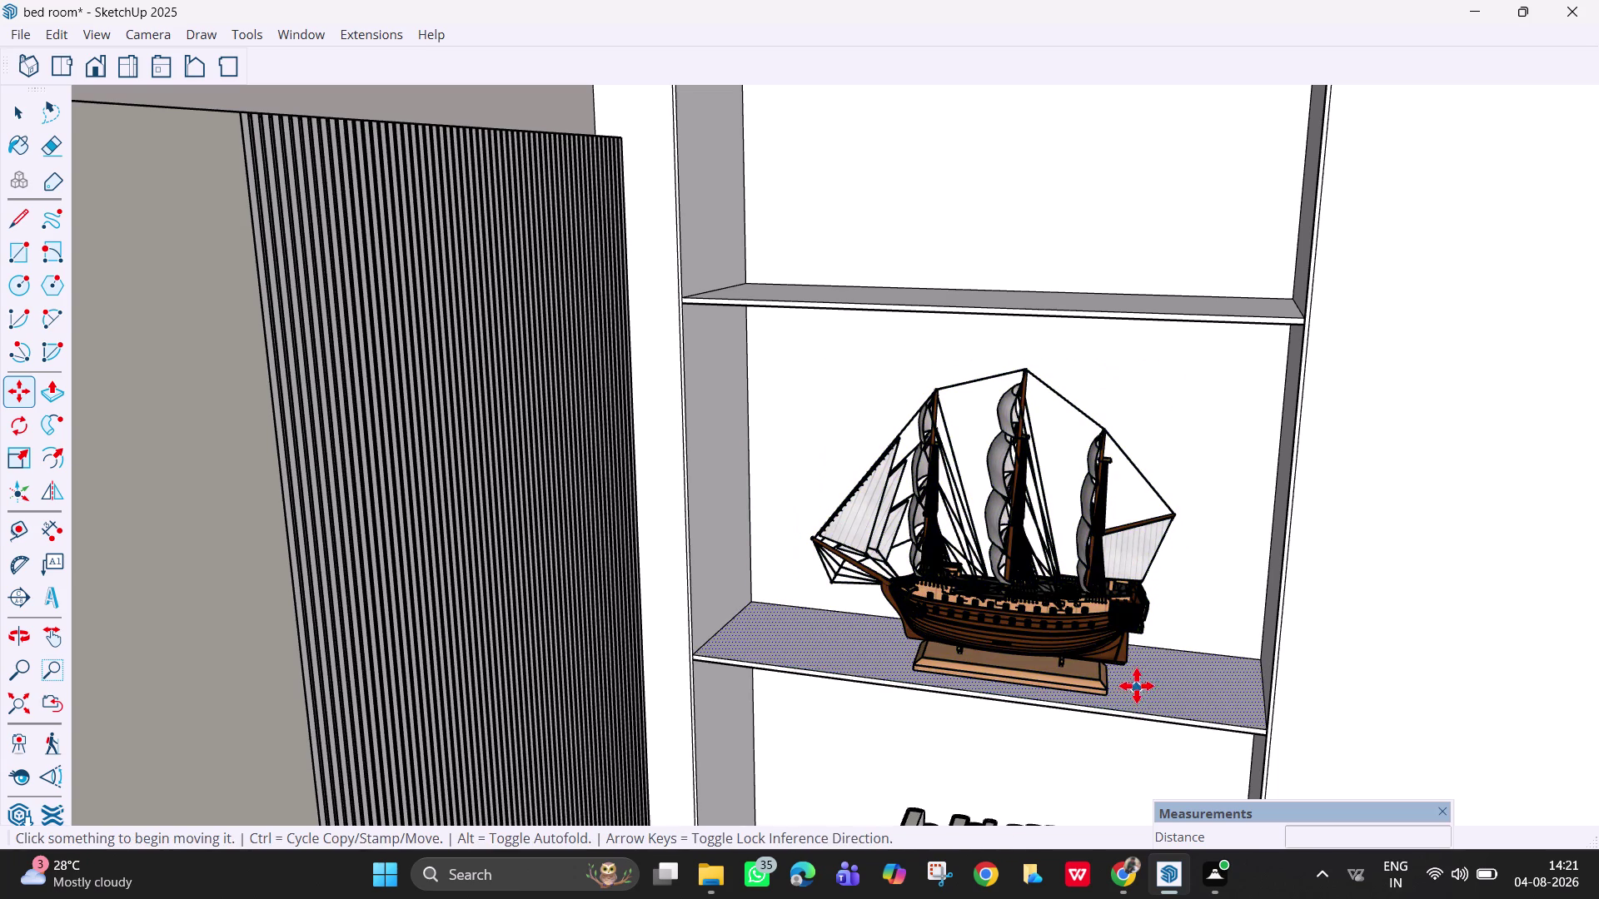
Zoom out and fit the whole bedroom model into view.
scroll(down, 3)
scroll(down, 3)
key(Escape)
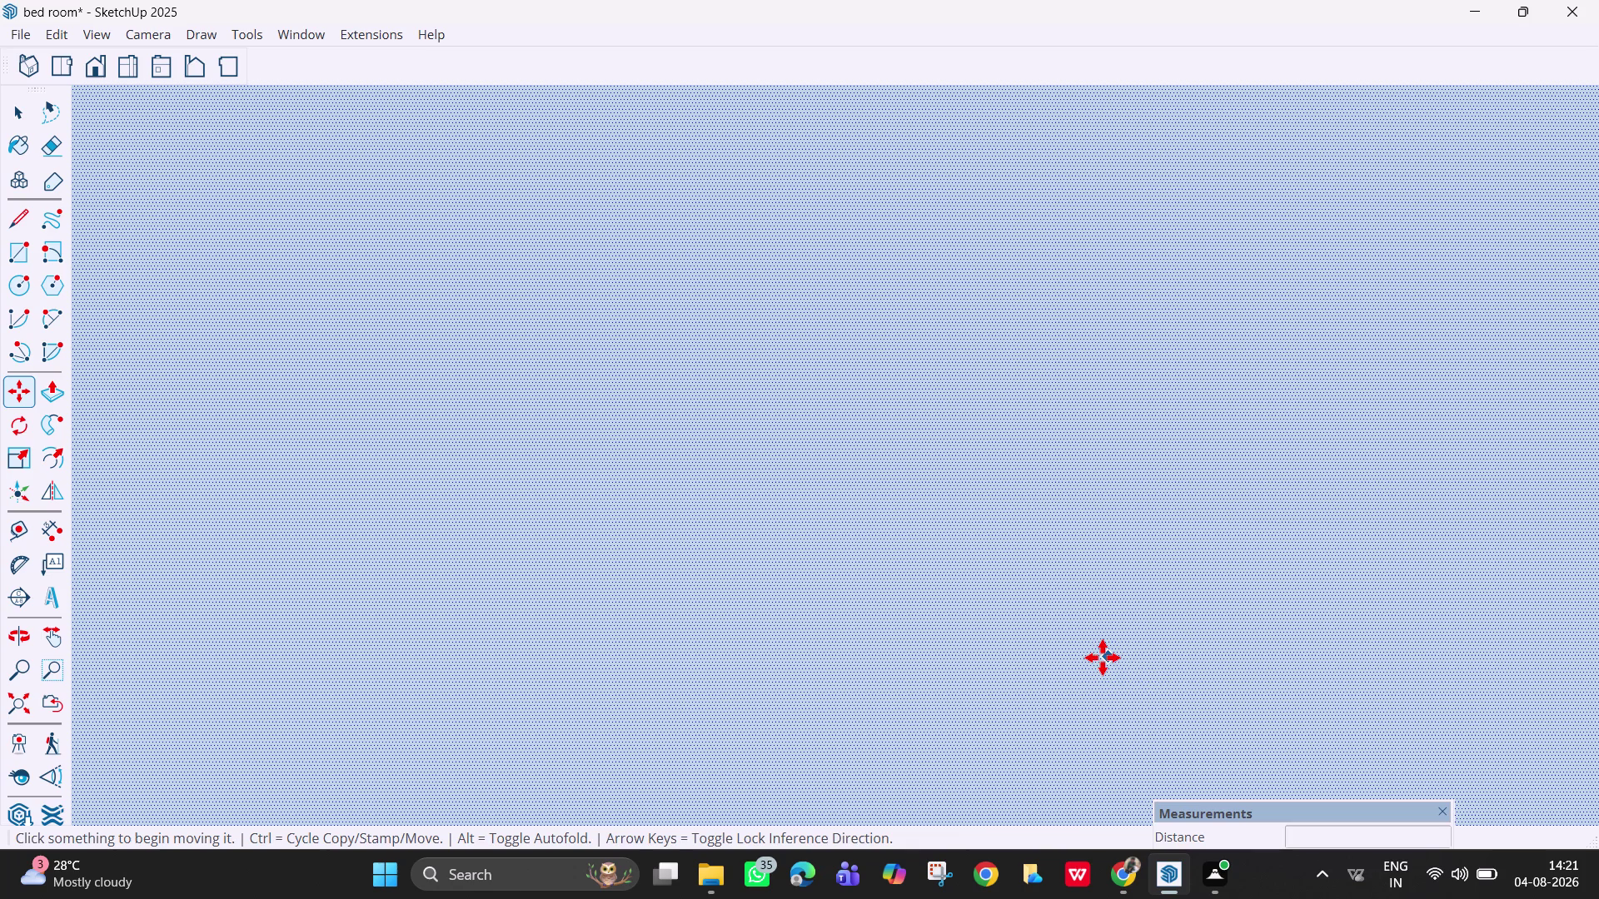
key(space)
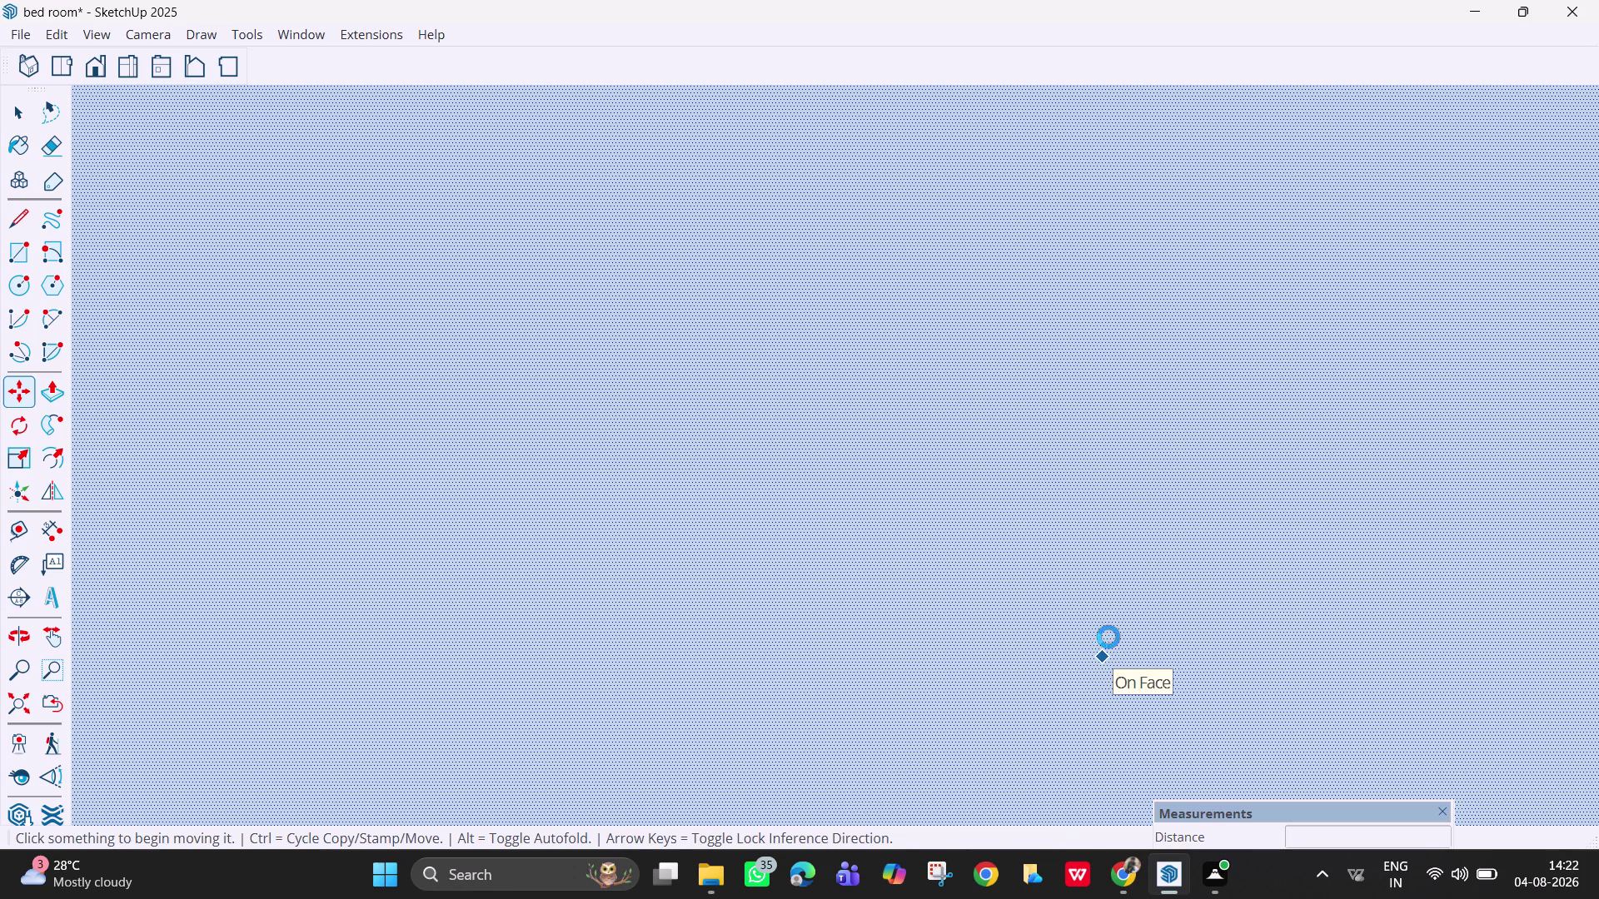
scroll(down, 3)
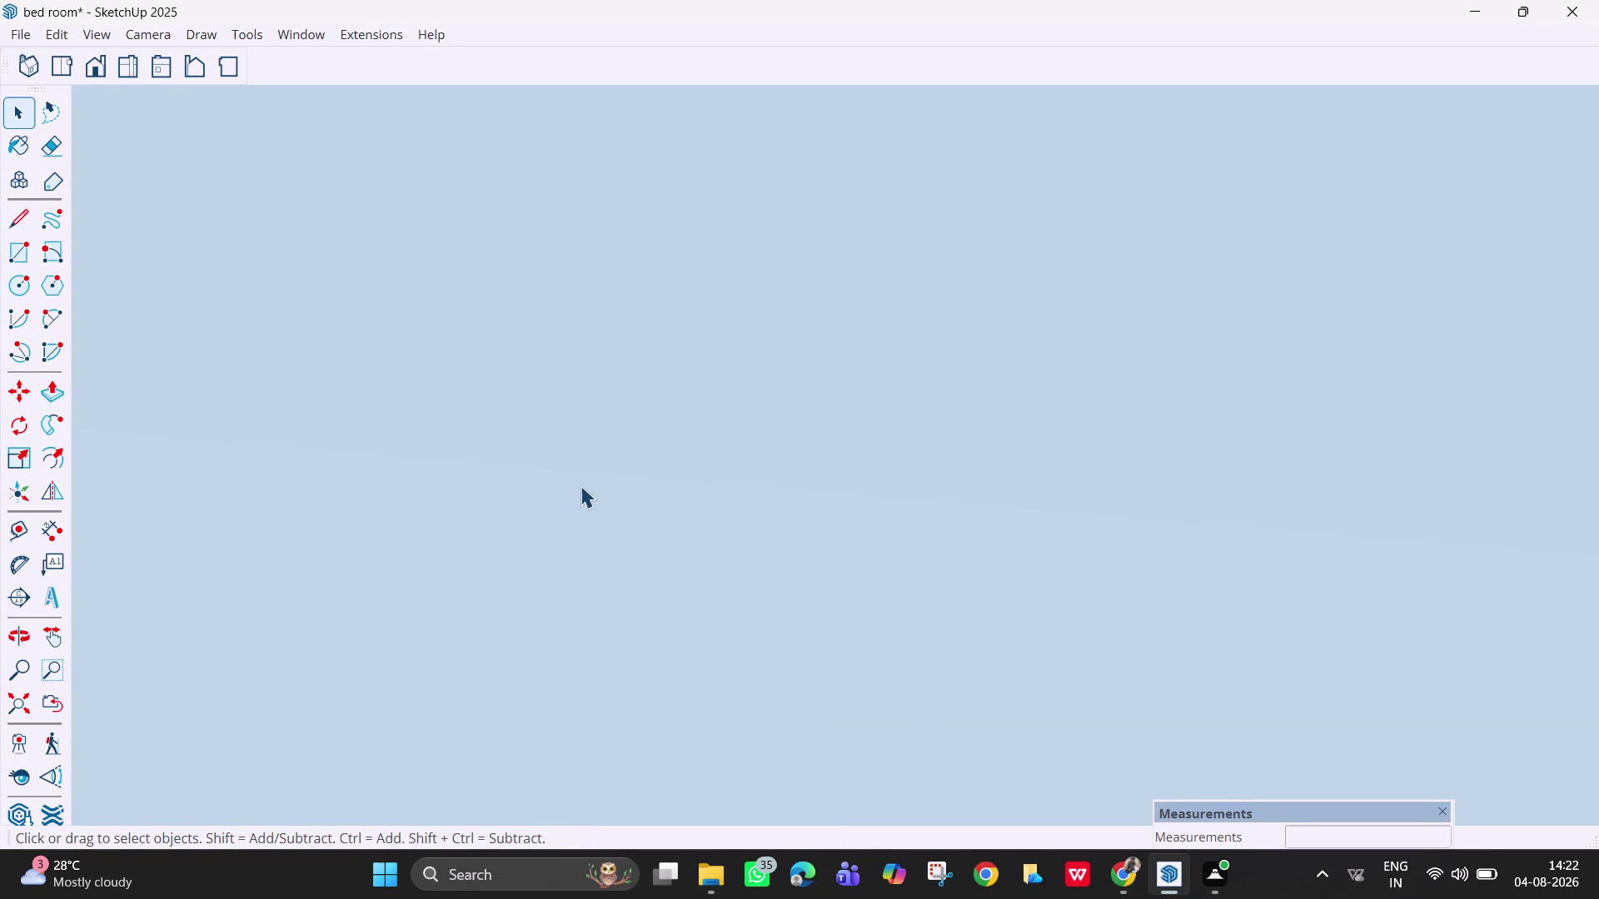
scroll(down, 3)
key(Escape)
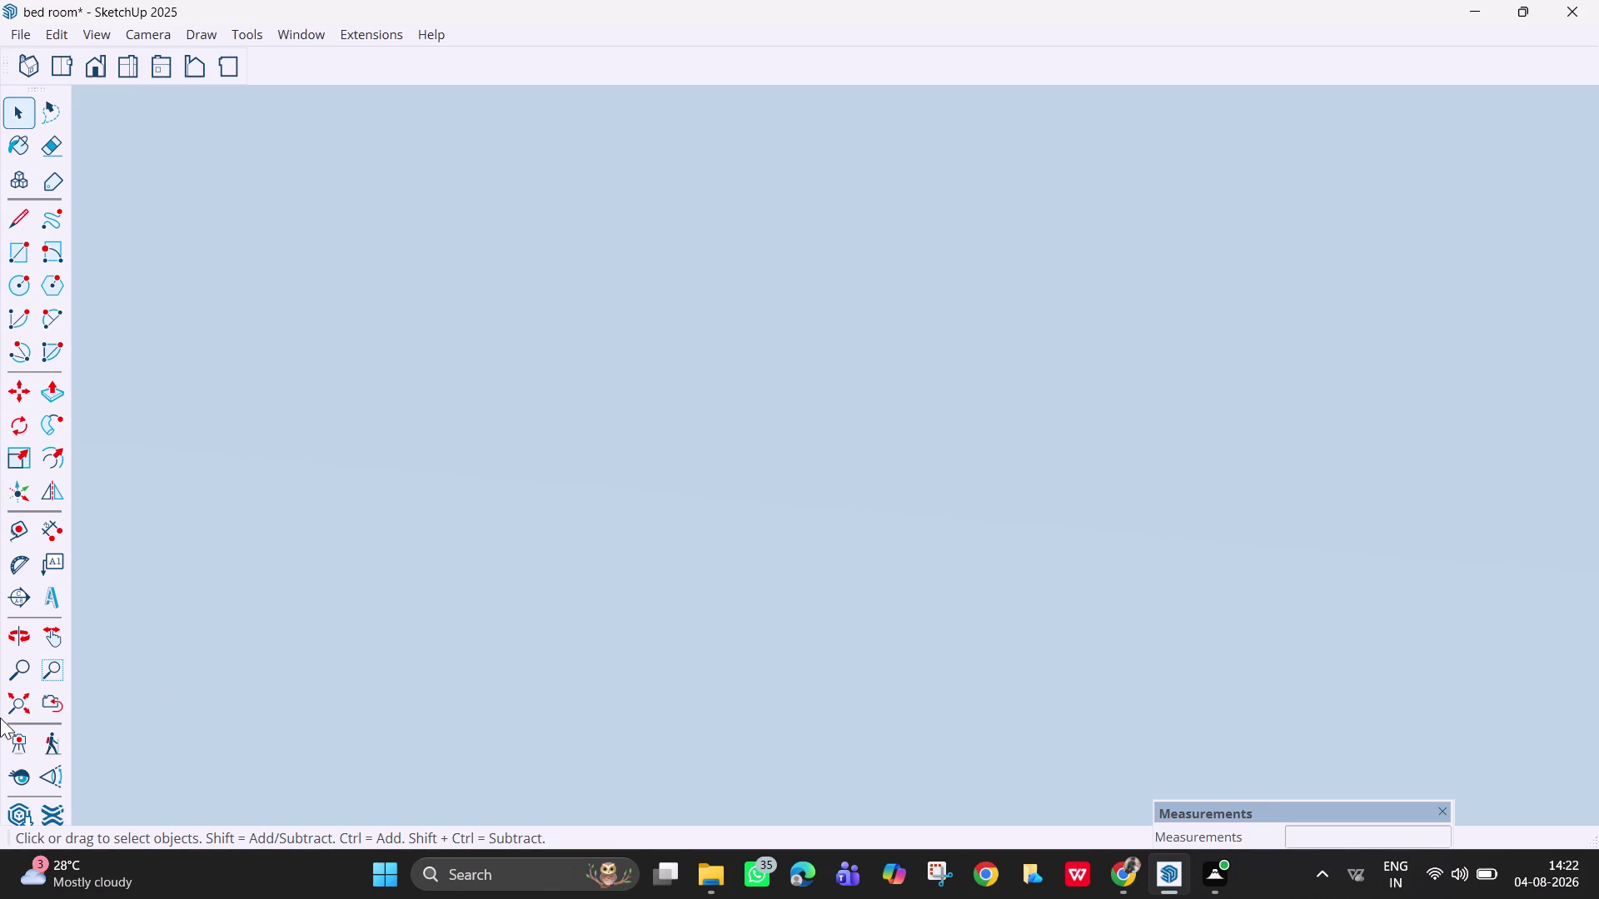
click(10, 705)
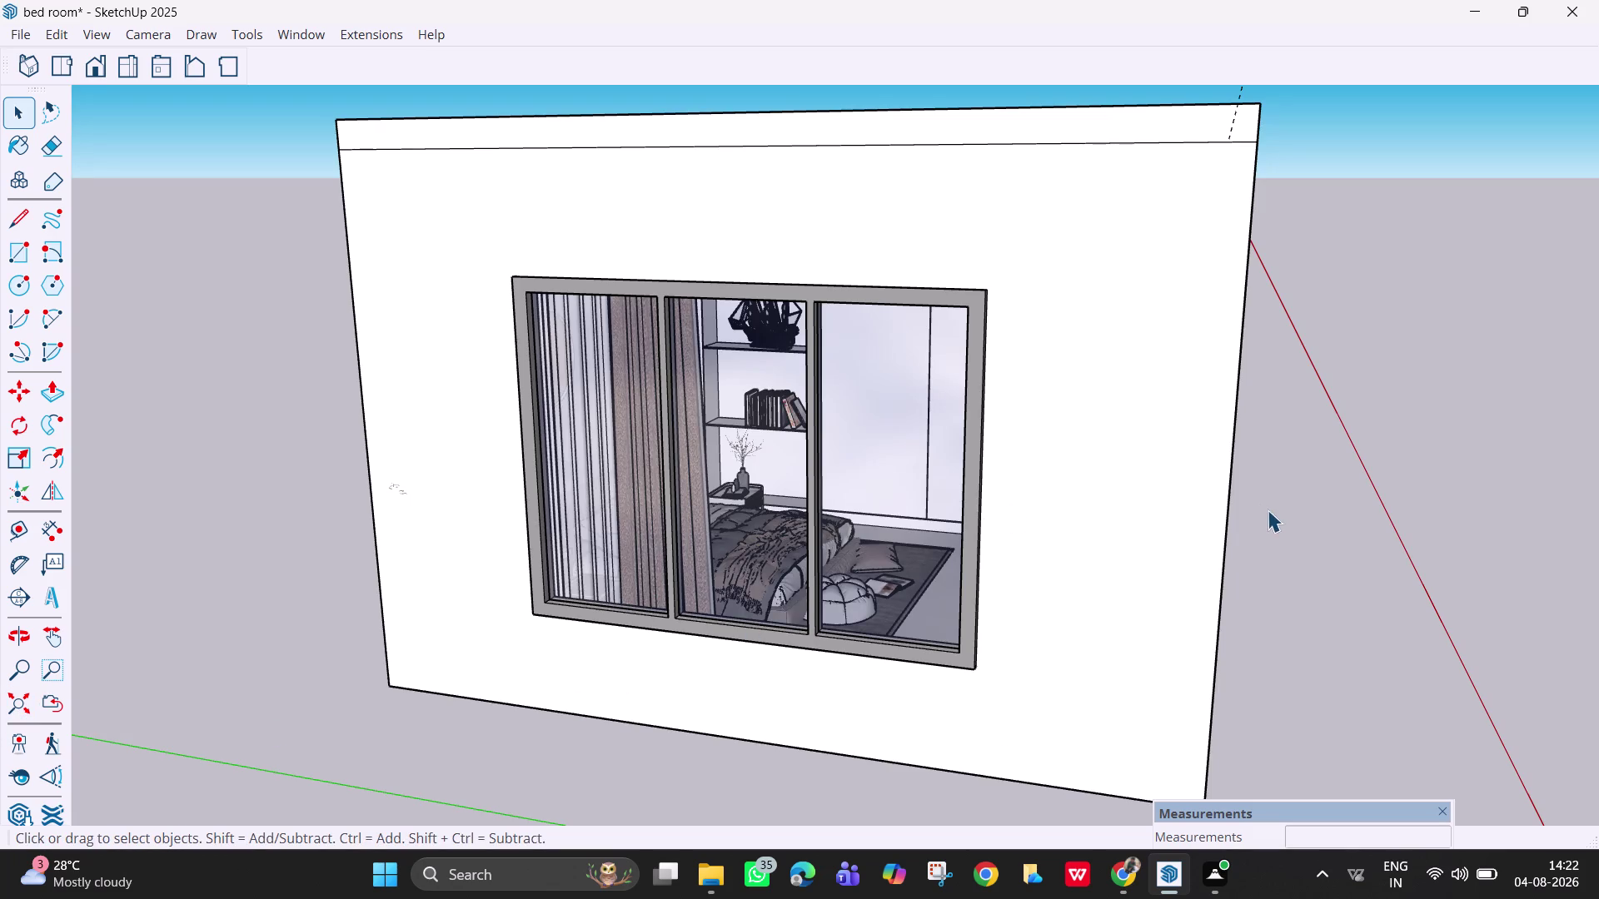
Orbit into the open side of the bedroom toward the window wall and wardrobe.
middle_drag(1291, 520, 1060, 510)
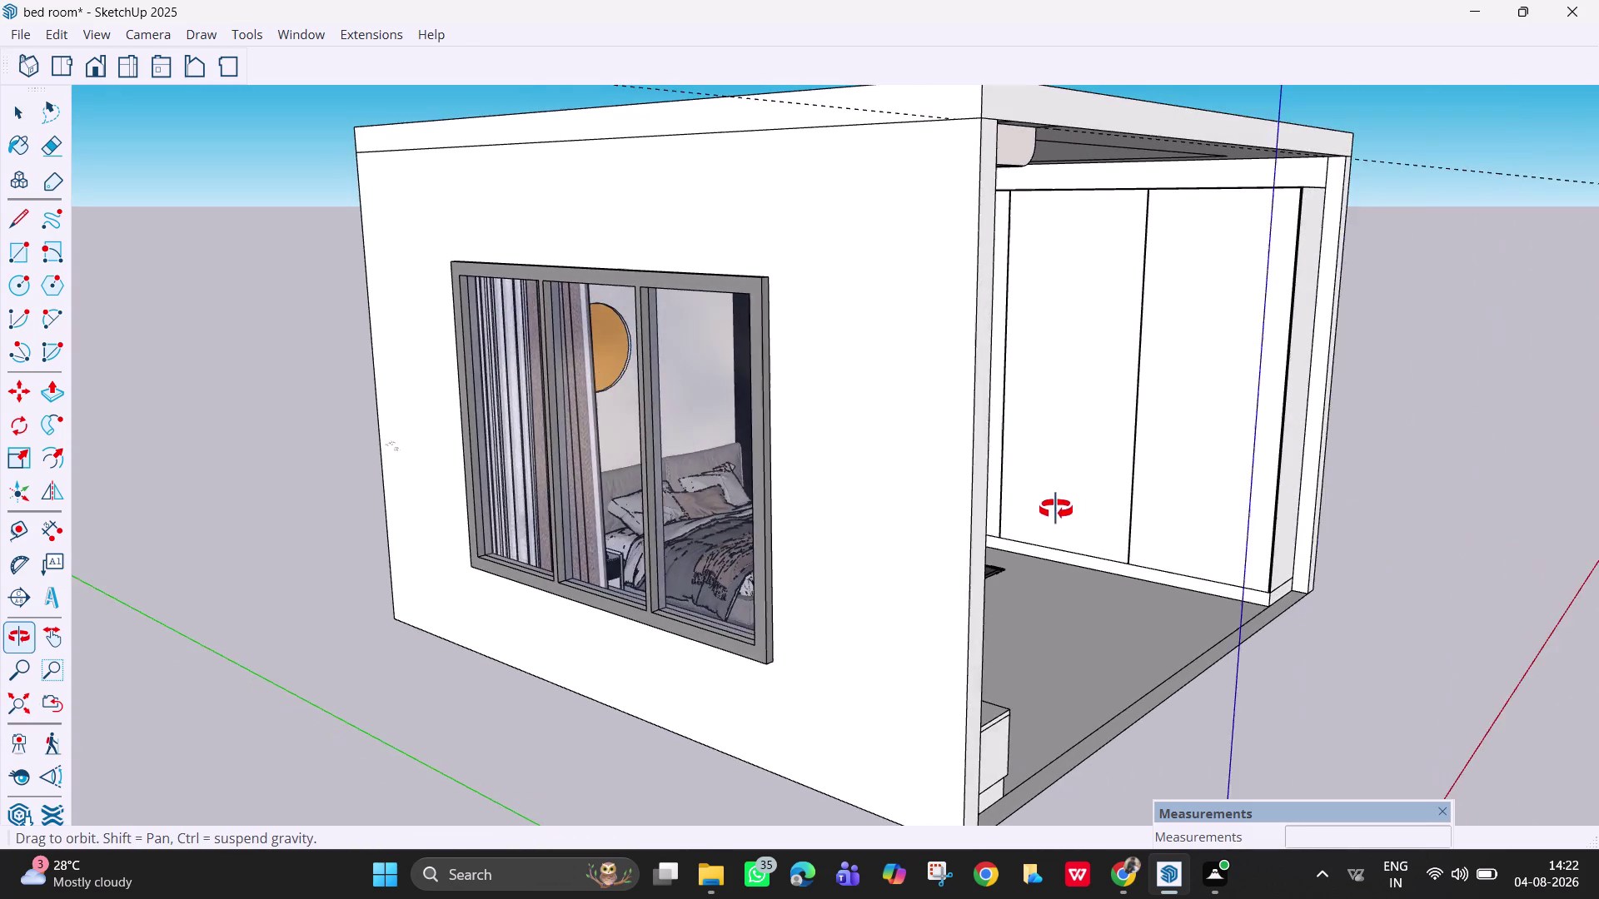
middle_drag(1060, 509, 901, 511)
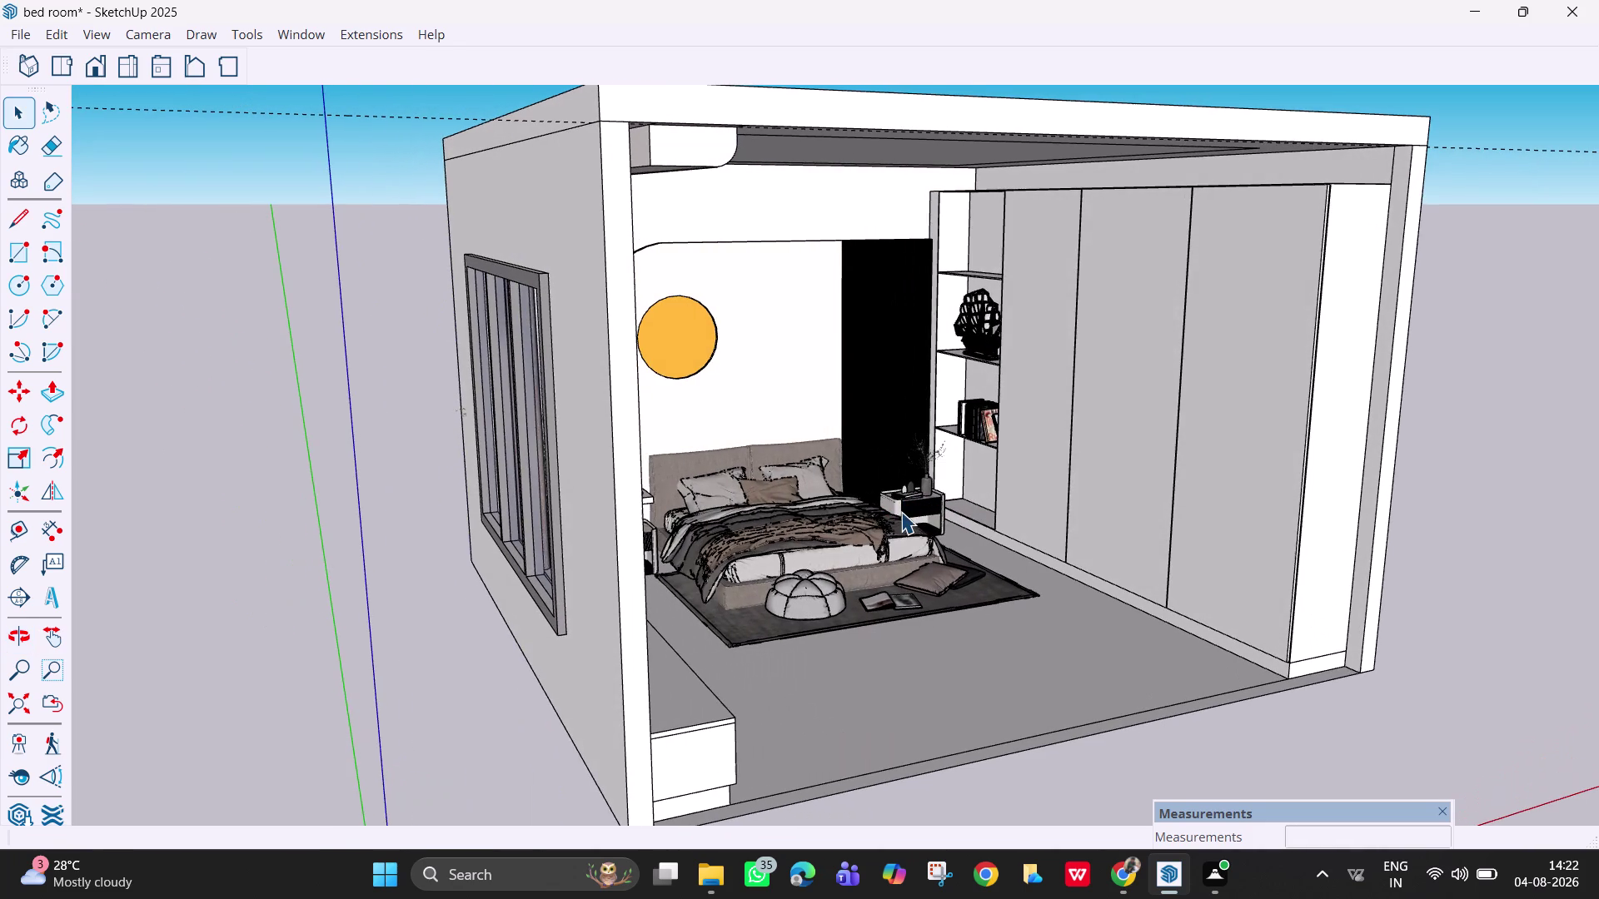
scroll(up, 3)
scroll(up, 3)
scroll(down, 3)
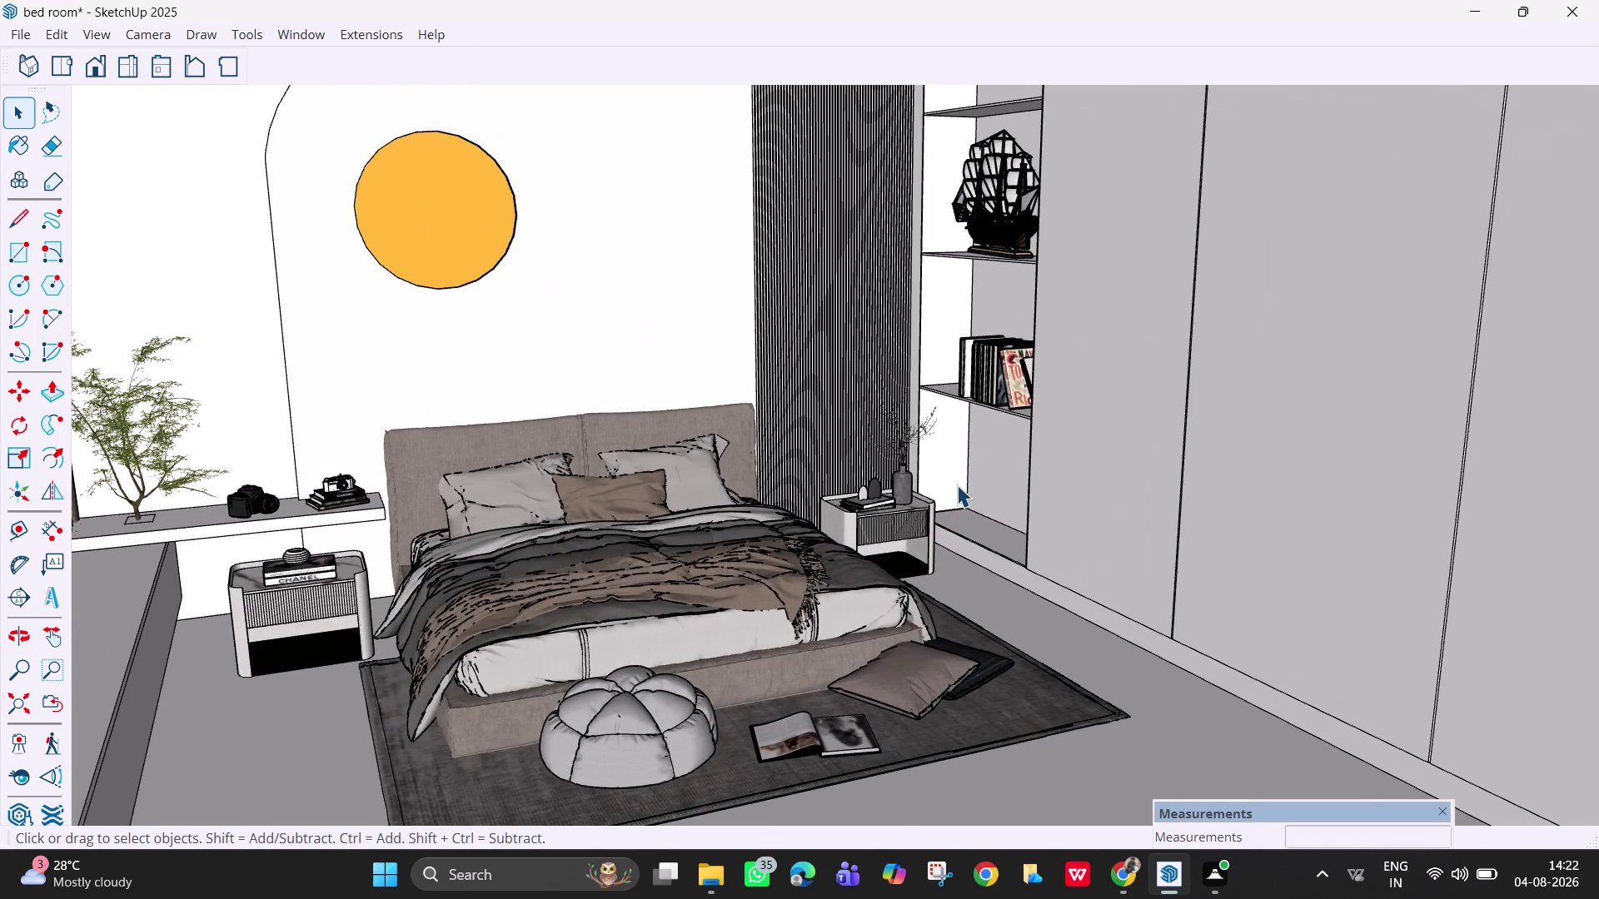
scroll(down, 3)
middle_drag(995, 510, 1135, 553)
scroll(up, 3)
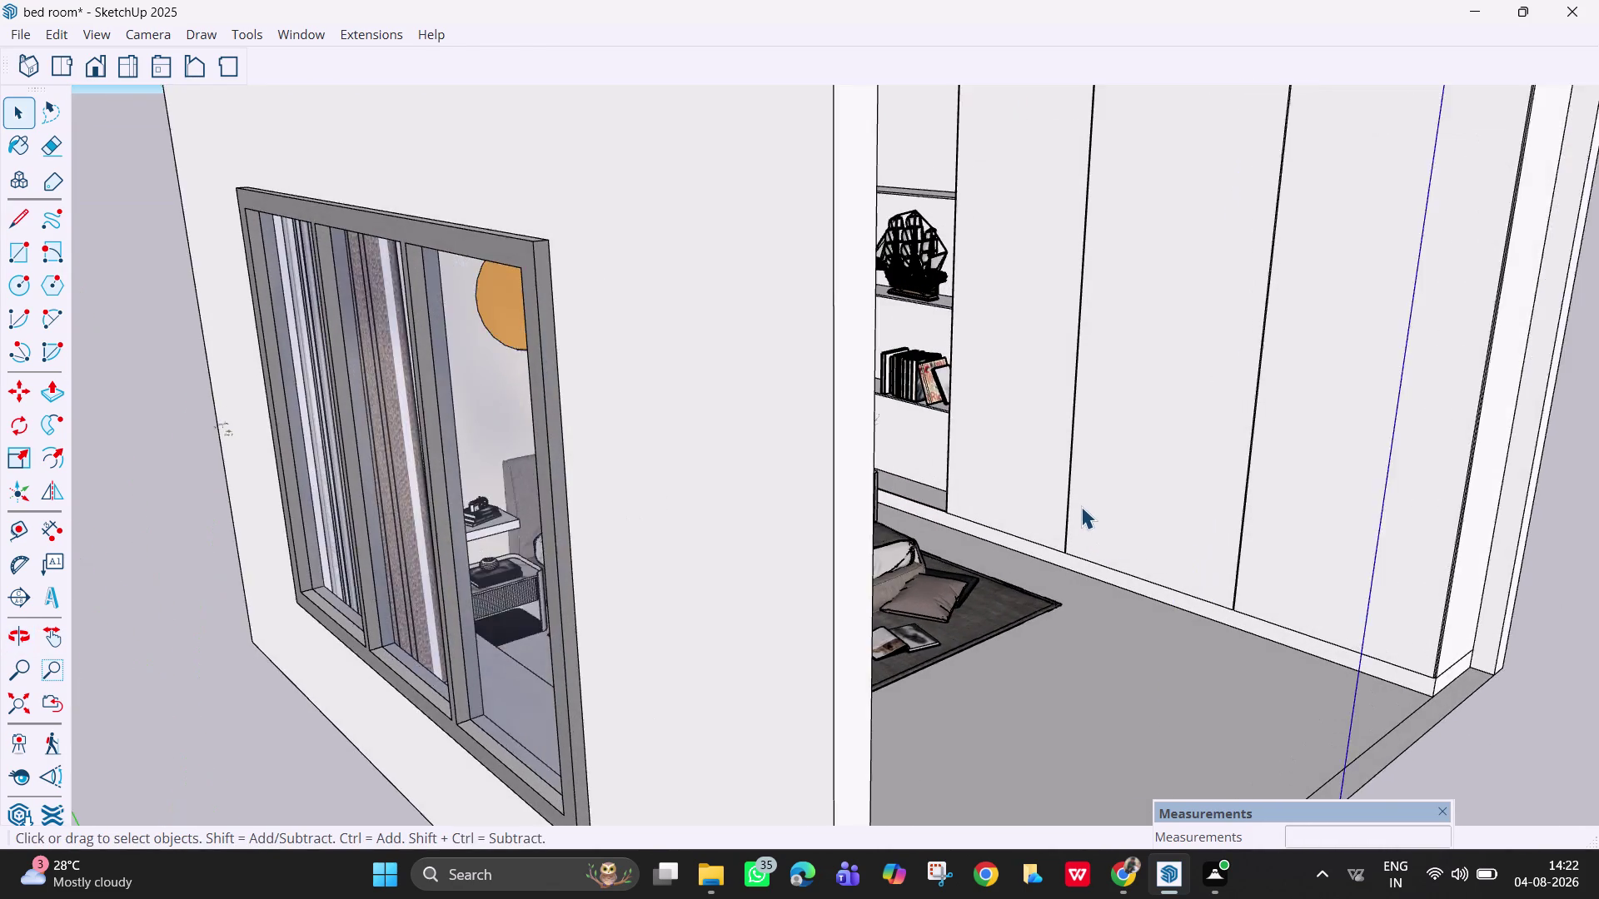
Pan and orbit closely around the wardrobe doors.
key(h)
drag(1060, 492, 905, 682)
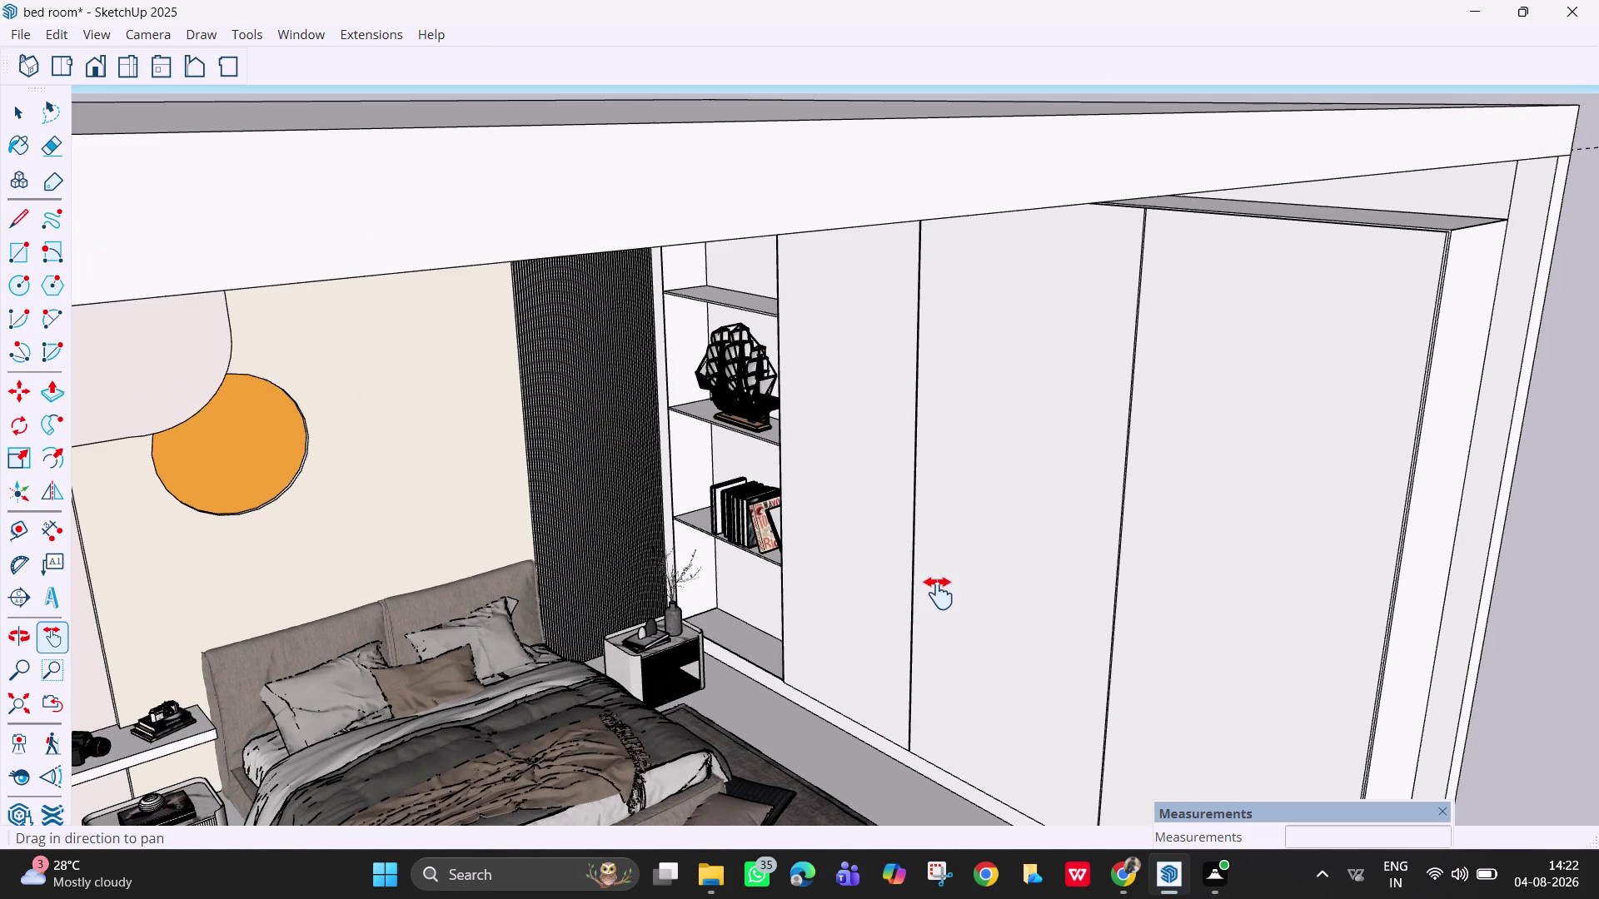
drag(937, 616, 942, 570)
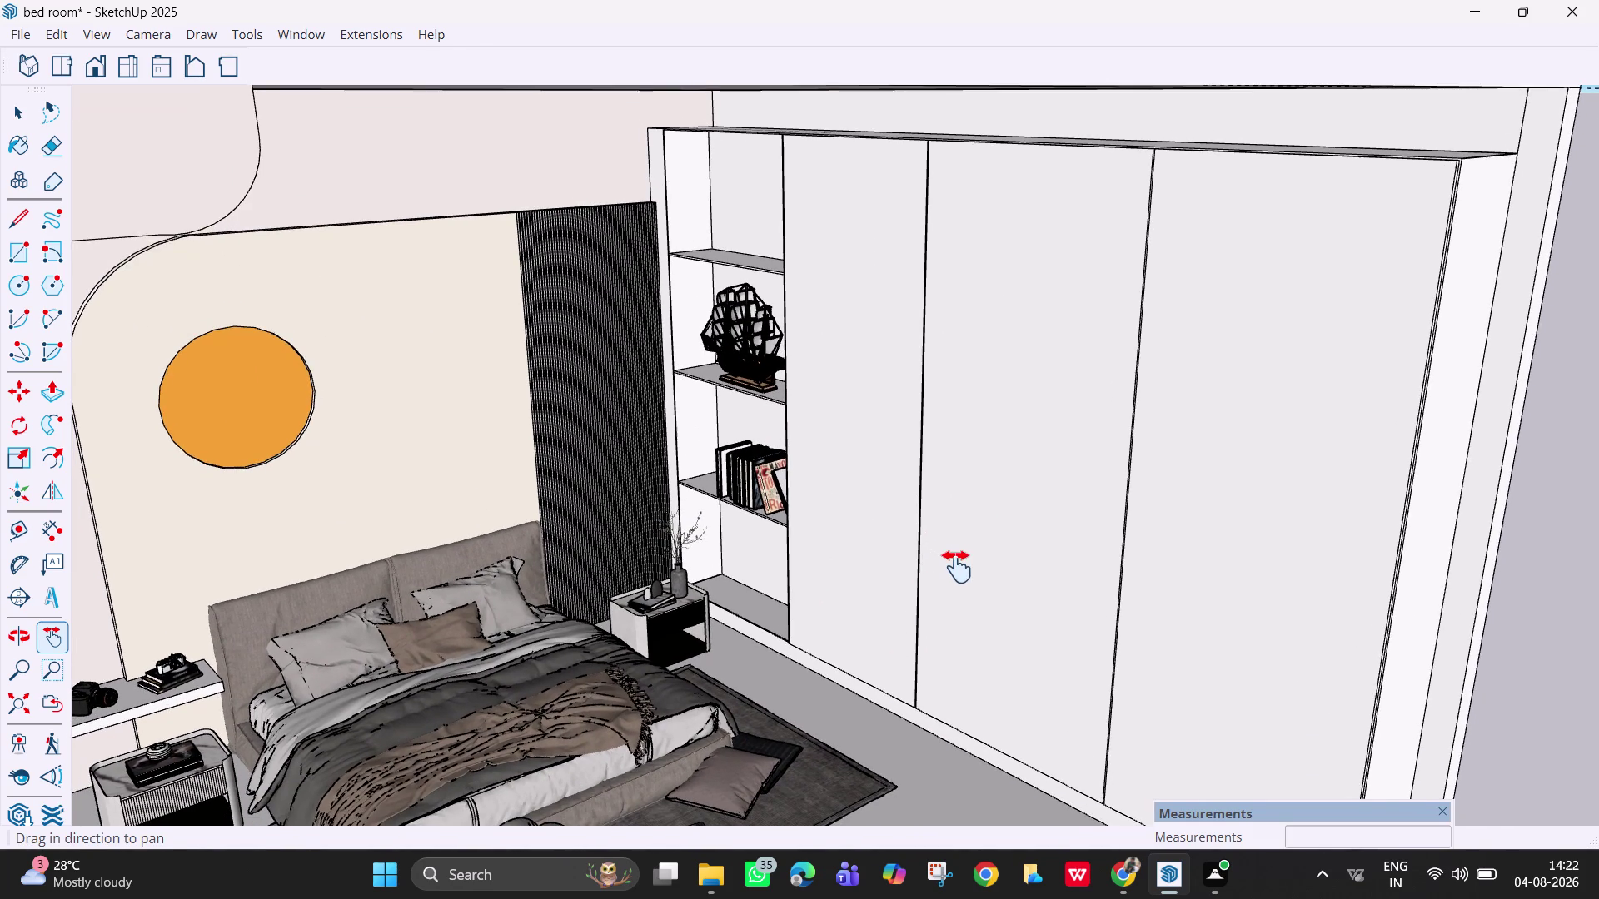
middle_drag(975, 570, 1027, 579)
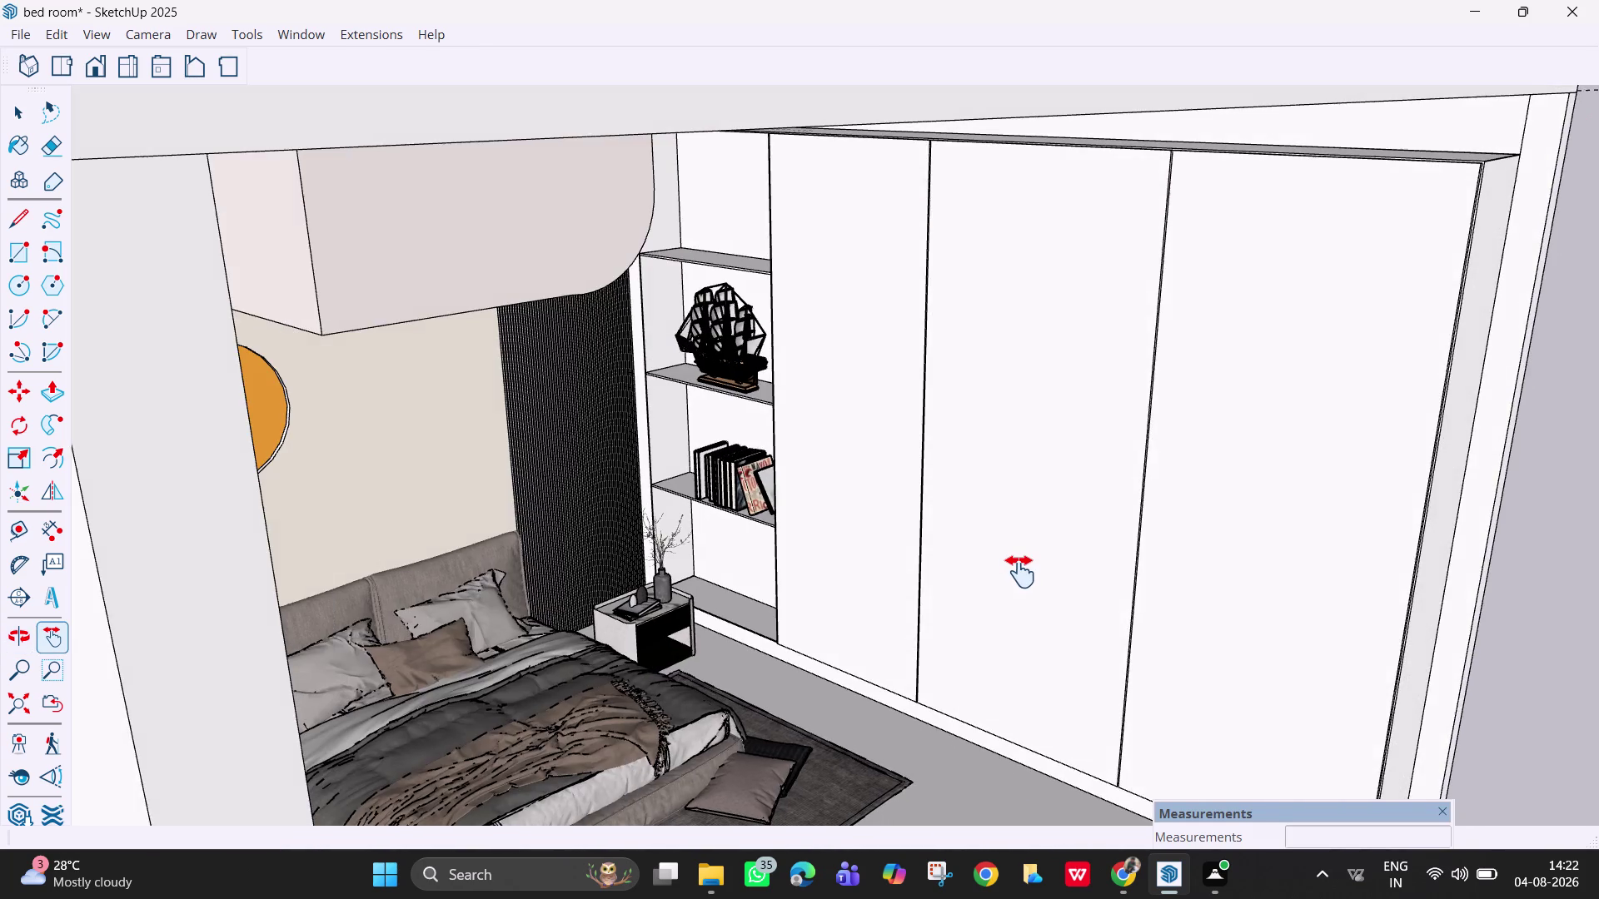
scroll(up, 3)
middle_drag(1046, 586, 1169, 616)
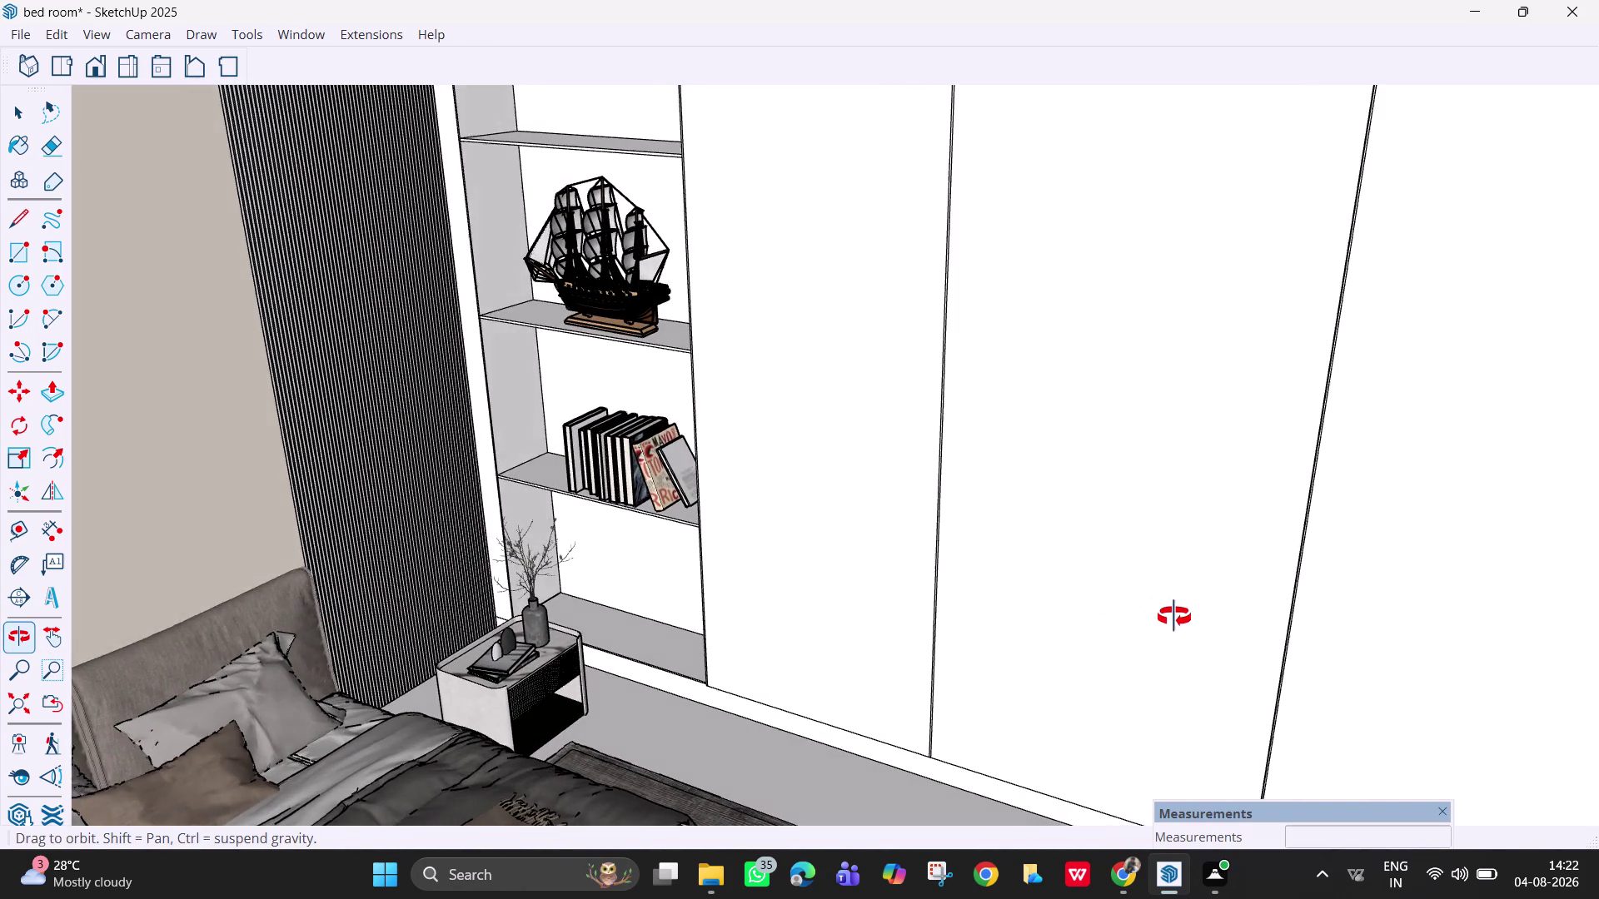
middle_drag(1169, 616, 1284, 641)
scroll(down, 3)
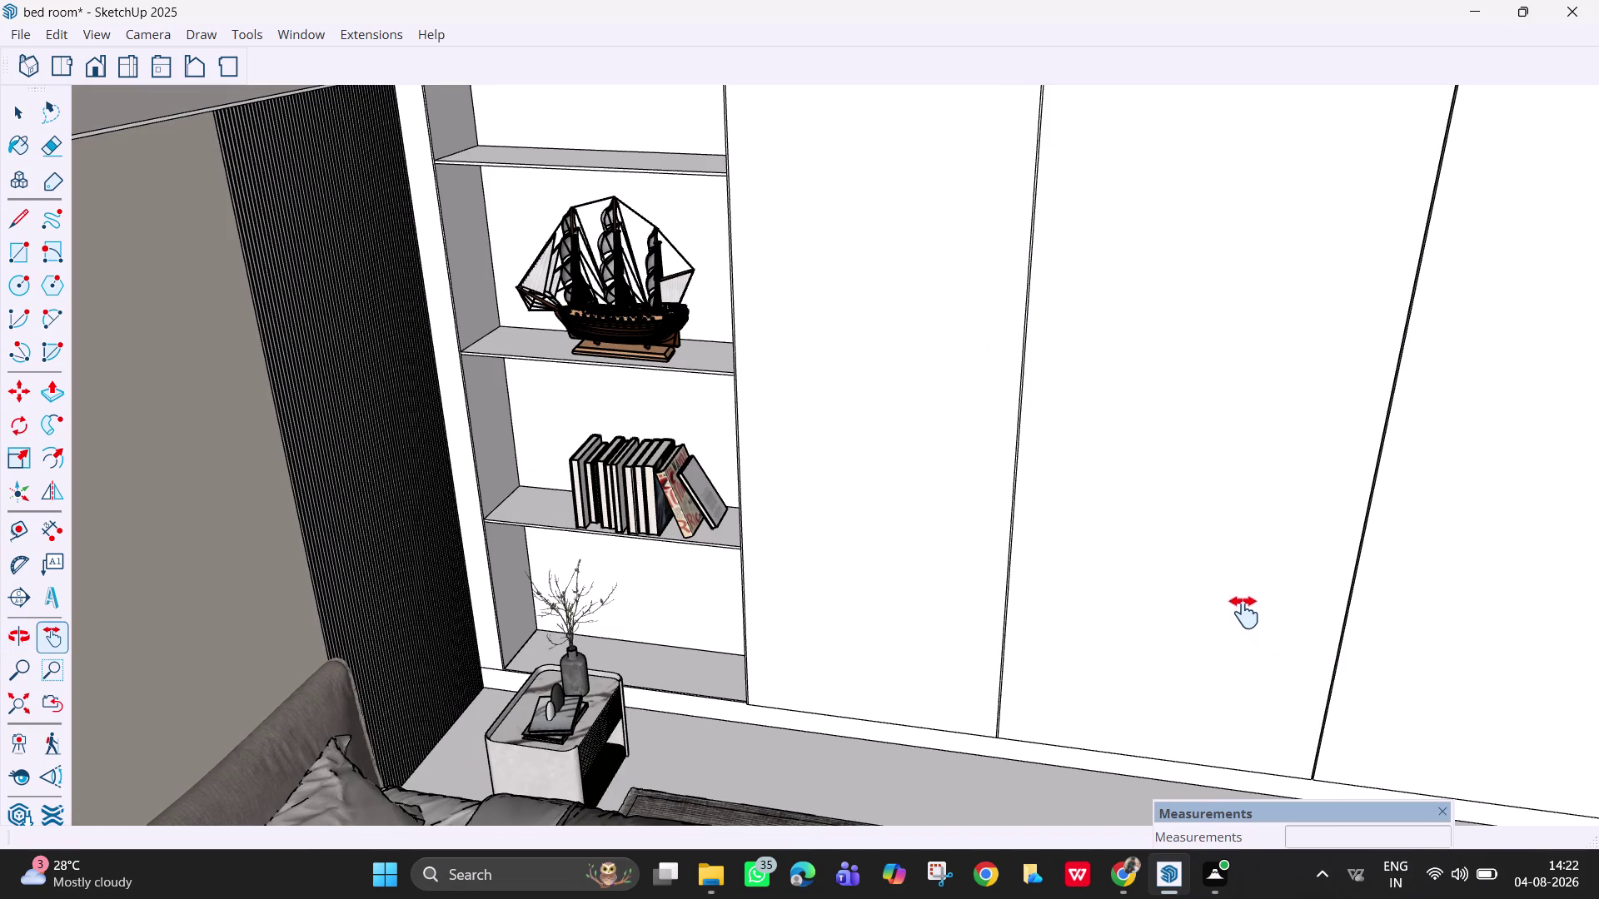
scroll(down, 3)
Zoom extents and orbit to view the bedroom from the front.
middle_drag(1212, 598, 1043, 590)
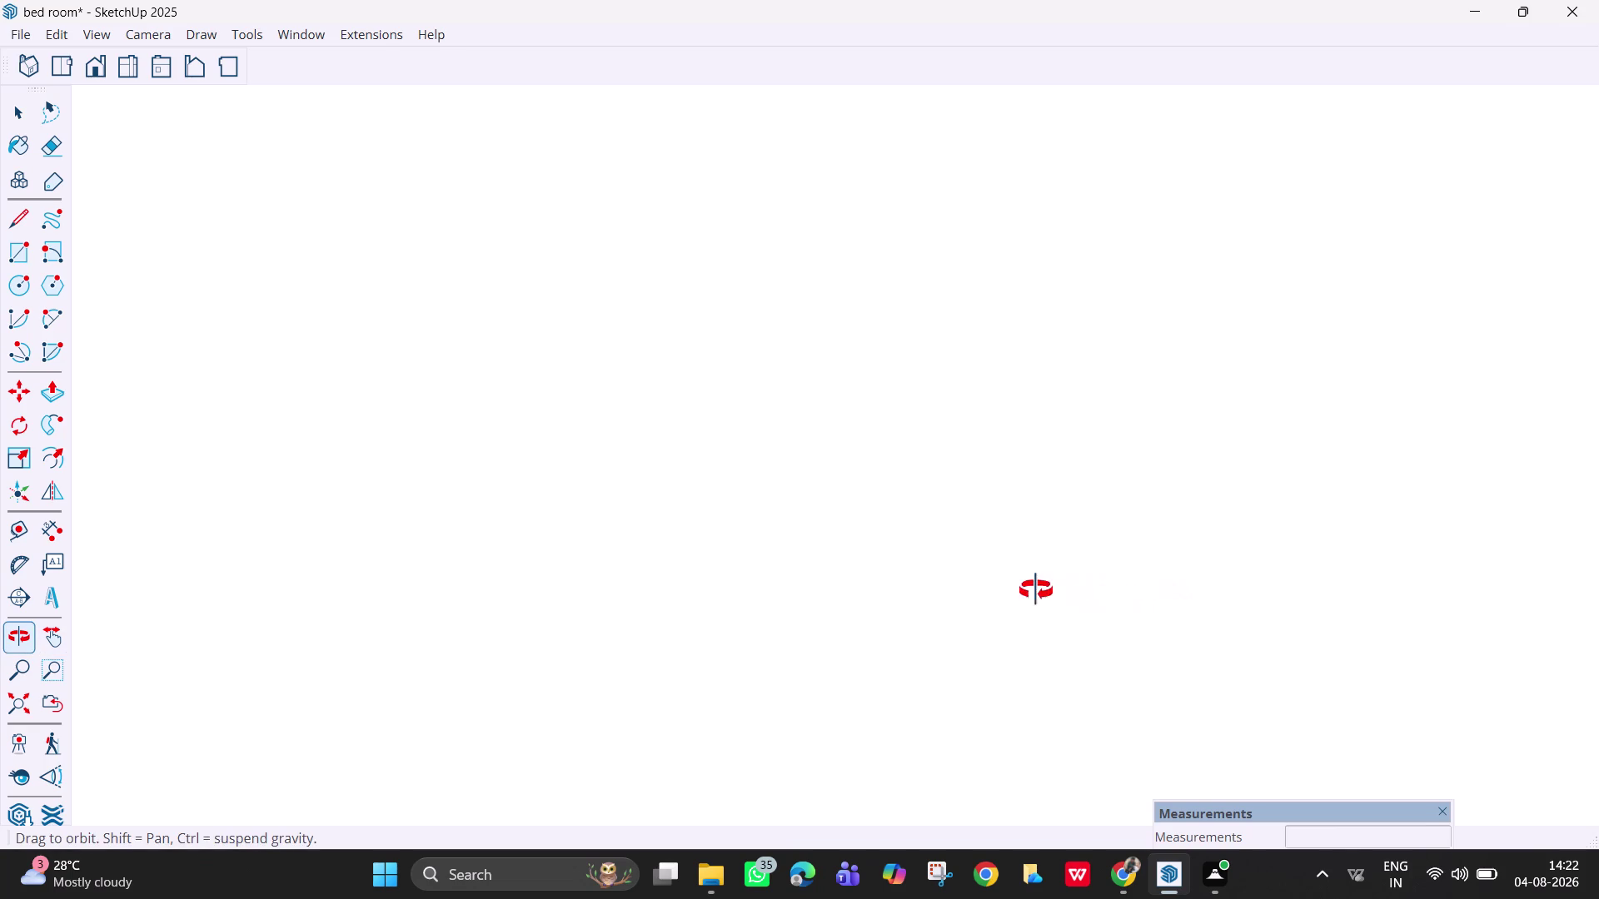
middle_drag(1044, 590, 910, 578)
scroll(down, 3)
scroll(down, 3)
scroll(down, 3)
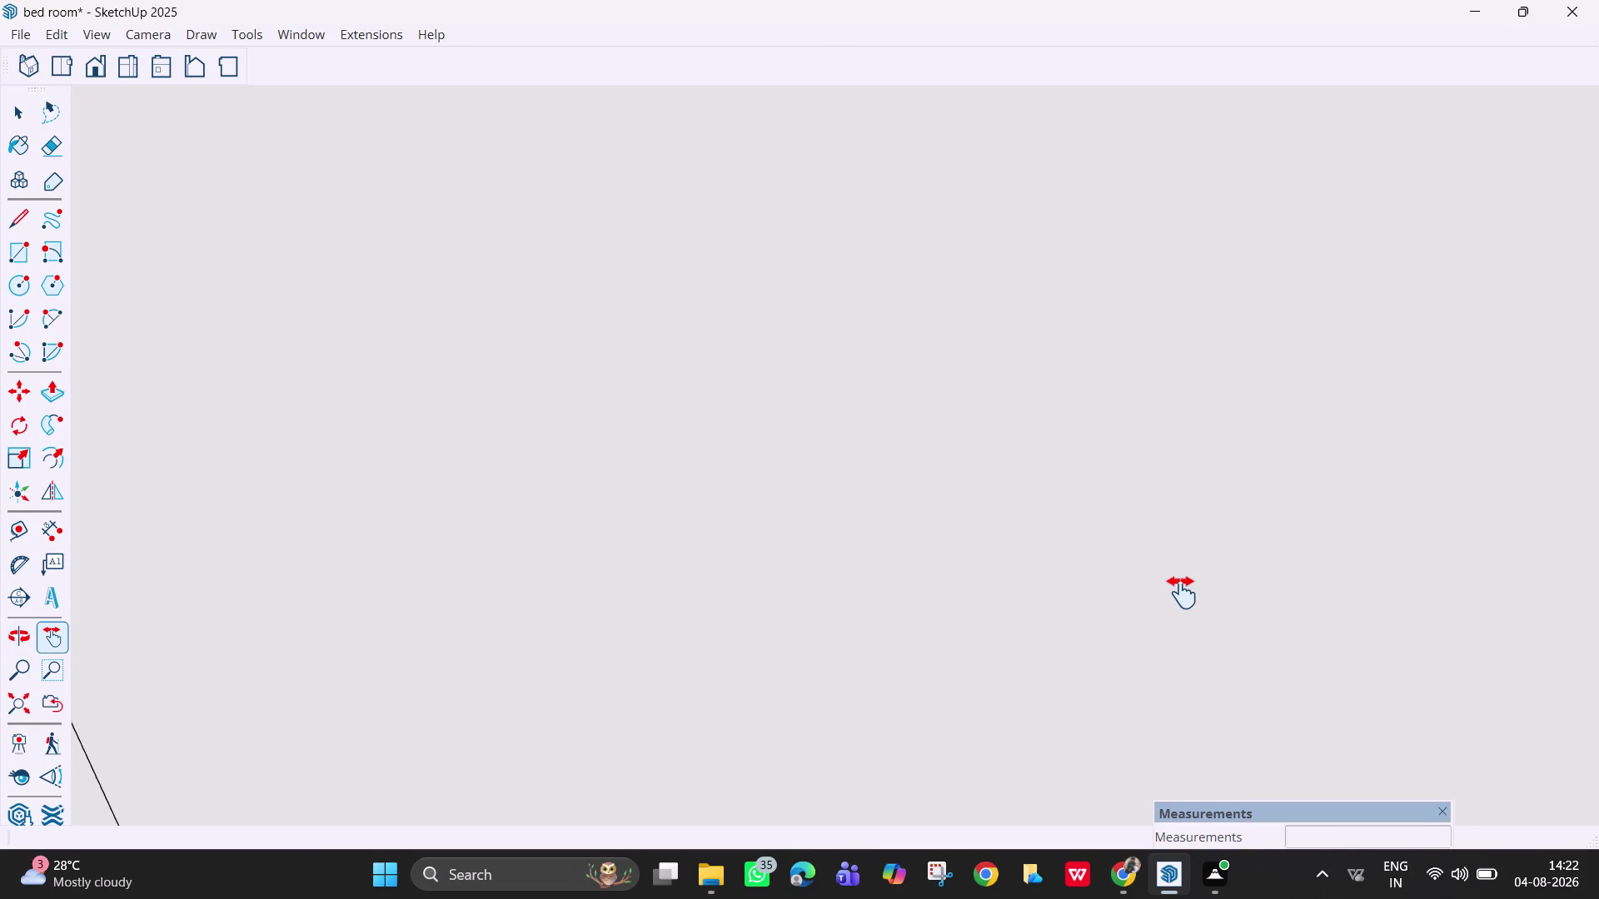
scroll(down, 3)
click(16, 703)
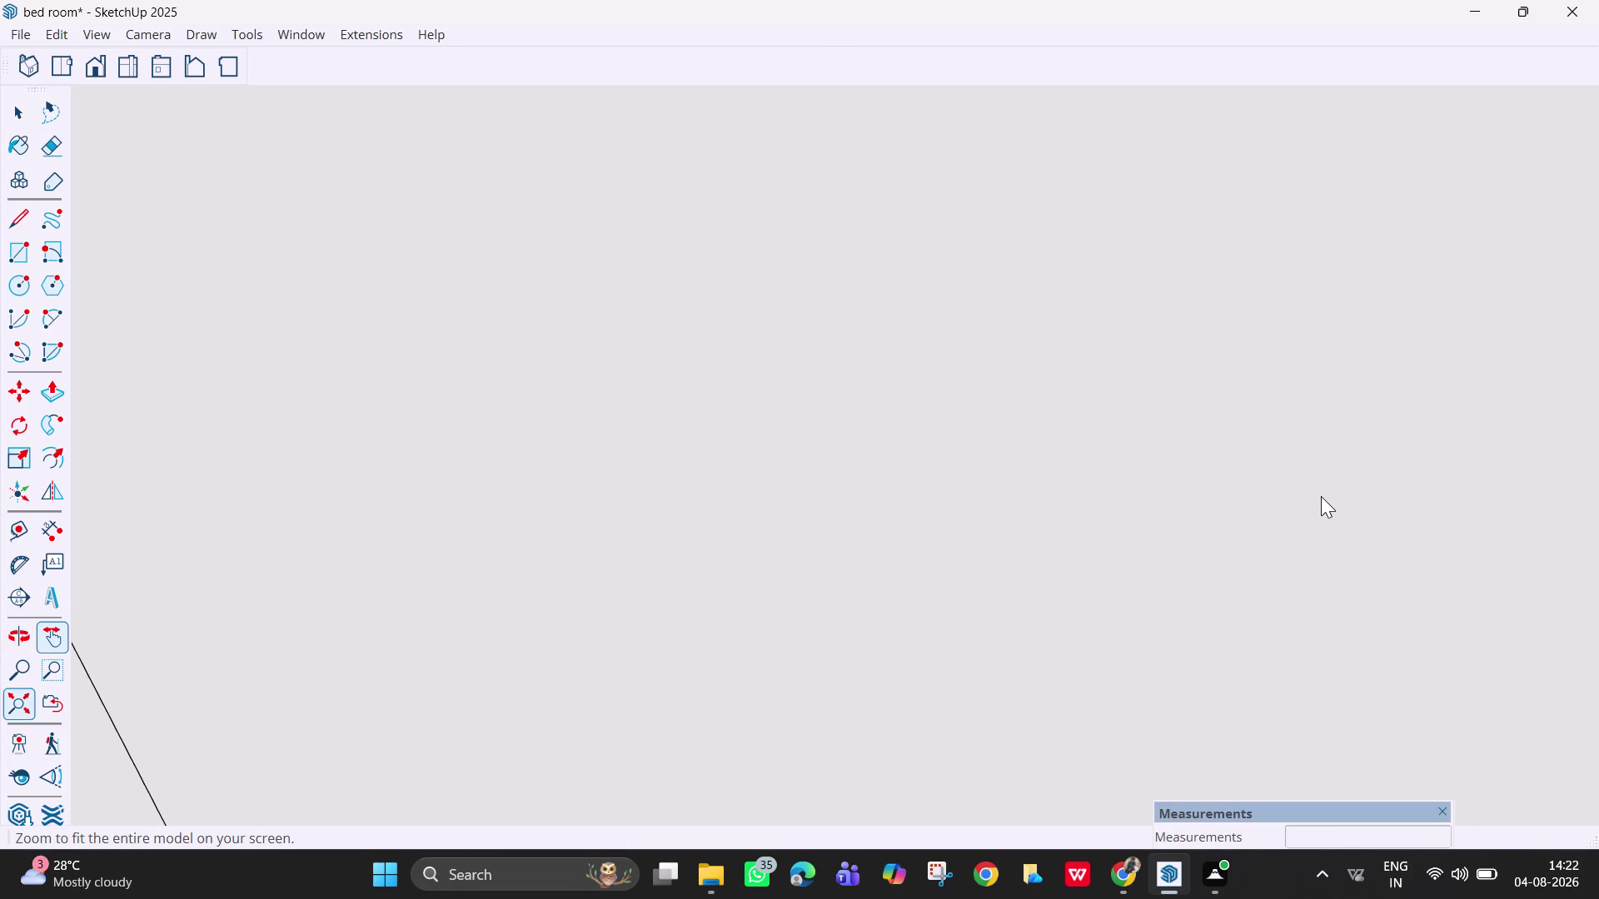
middle_drag(1063, 584, 985, 584)
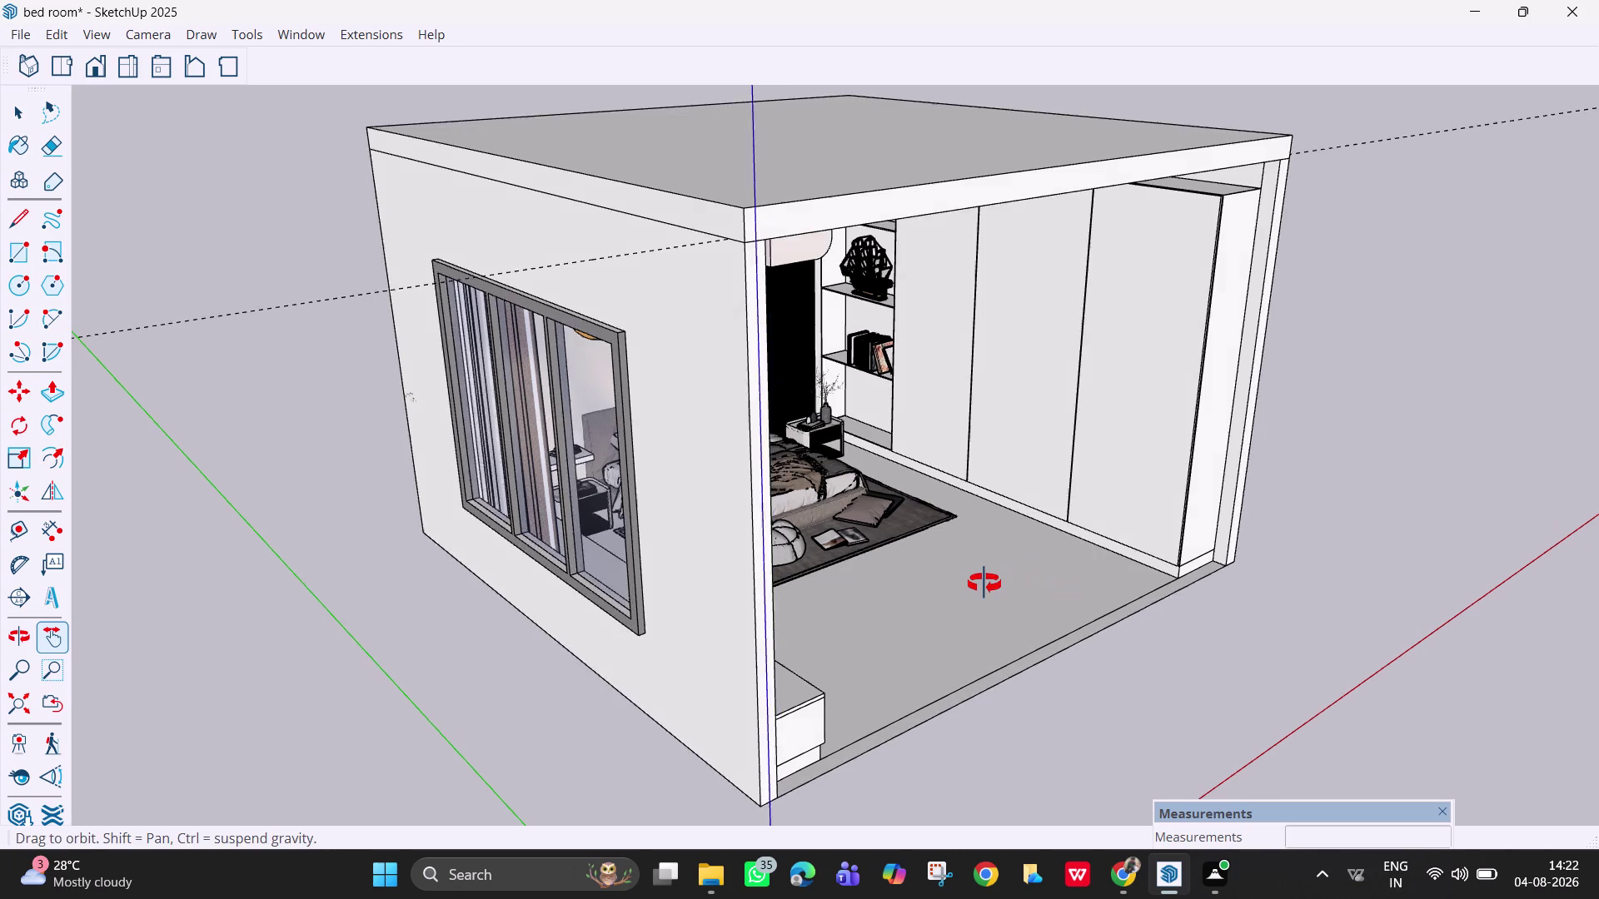
middle_drag(985, 583, 820, 590)
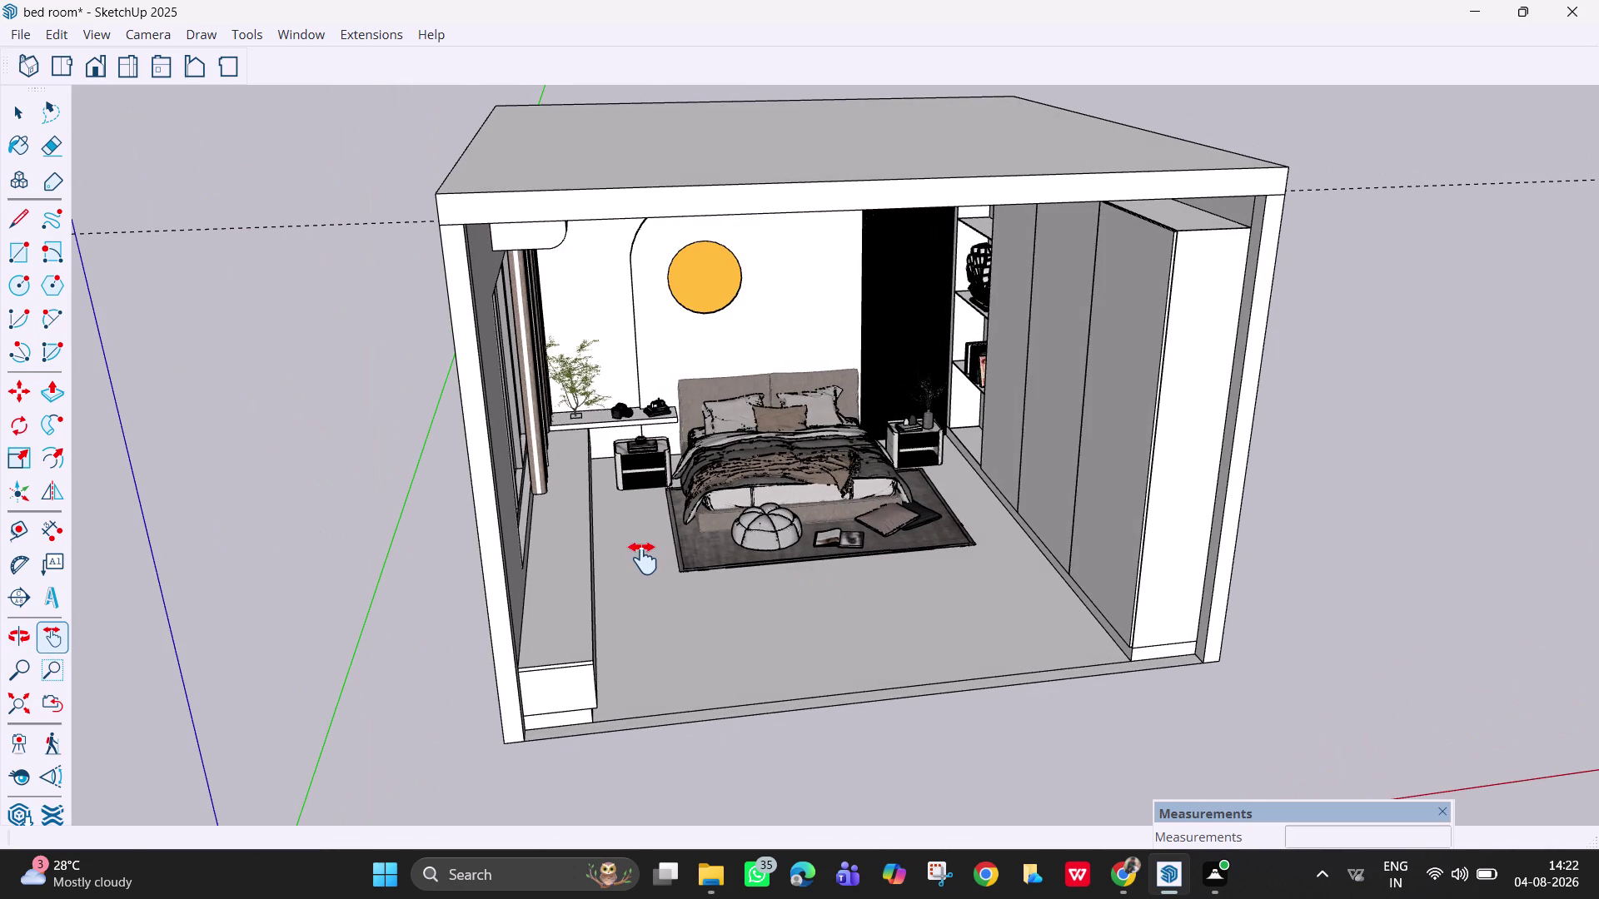
Select the window-seat bottom and the window panes along the left wall.
key(space)
click(622, 667)
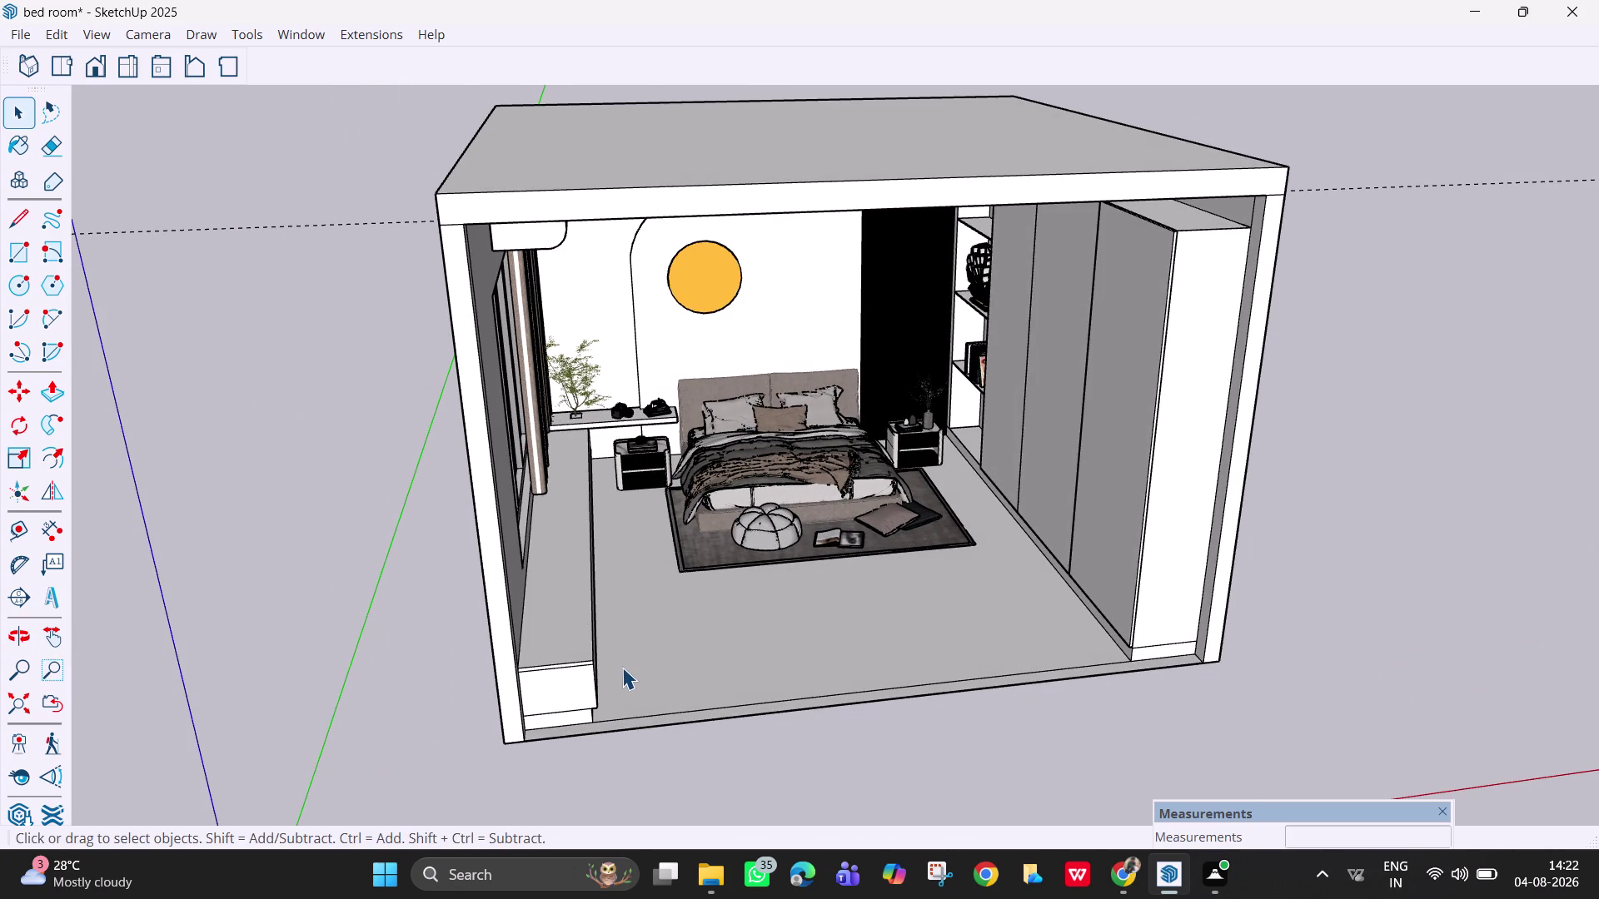
click(564, 691)
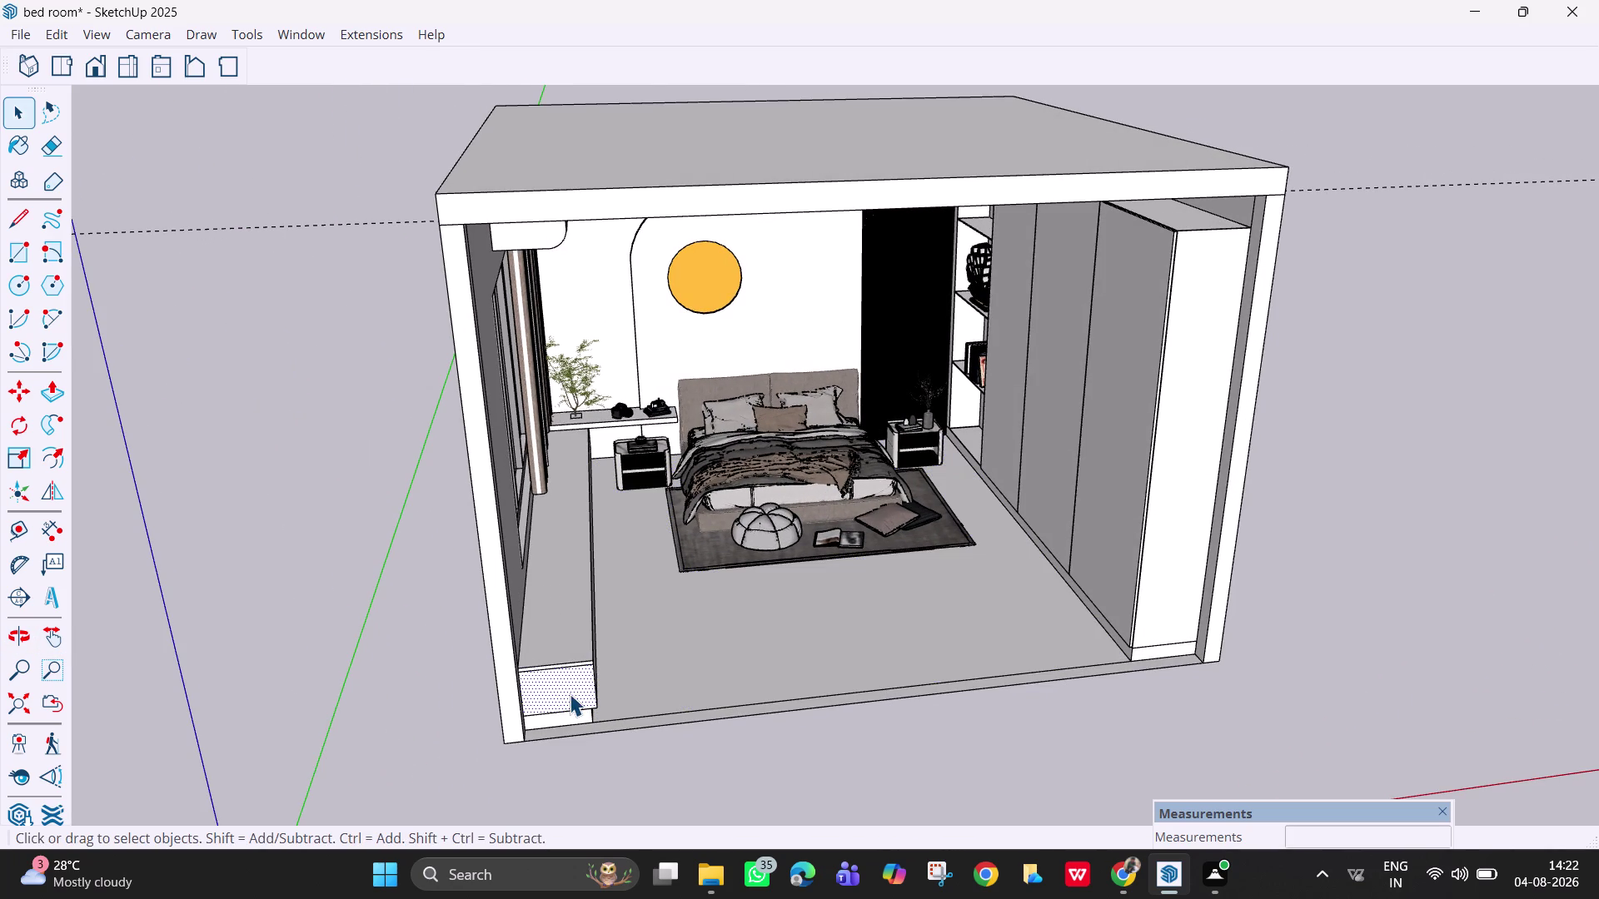
key(Escape)
drag(471, 696, 471, 685)
drag(475, 665, 482, 647)
drag(487, 637, 522, 560)
drag(522, 561, 524, 542)
drag(526, 529, 521, 352)
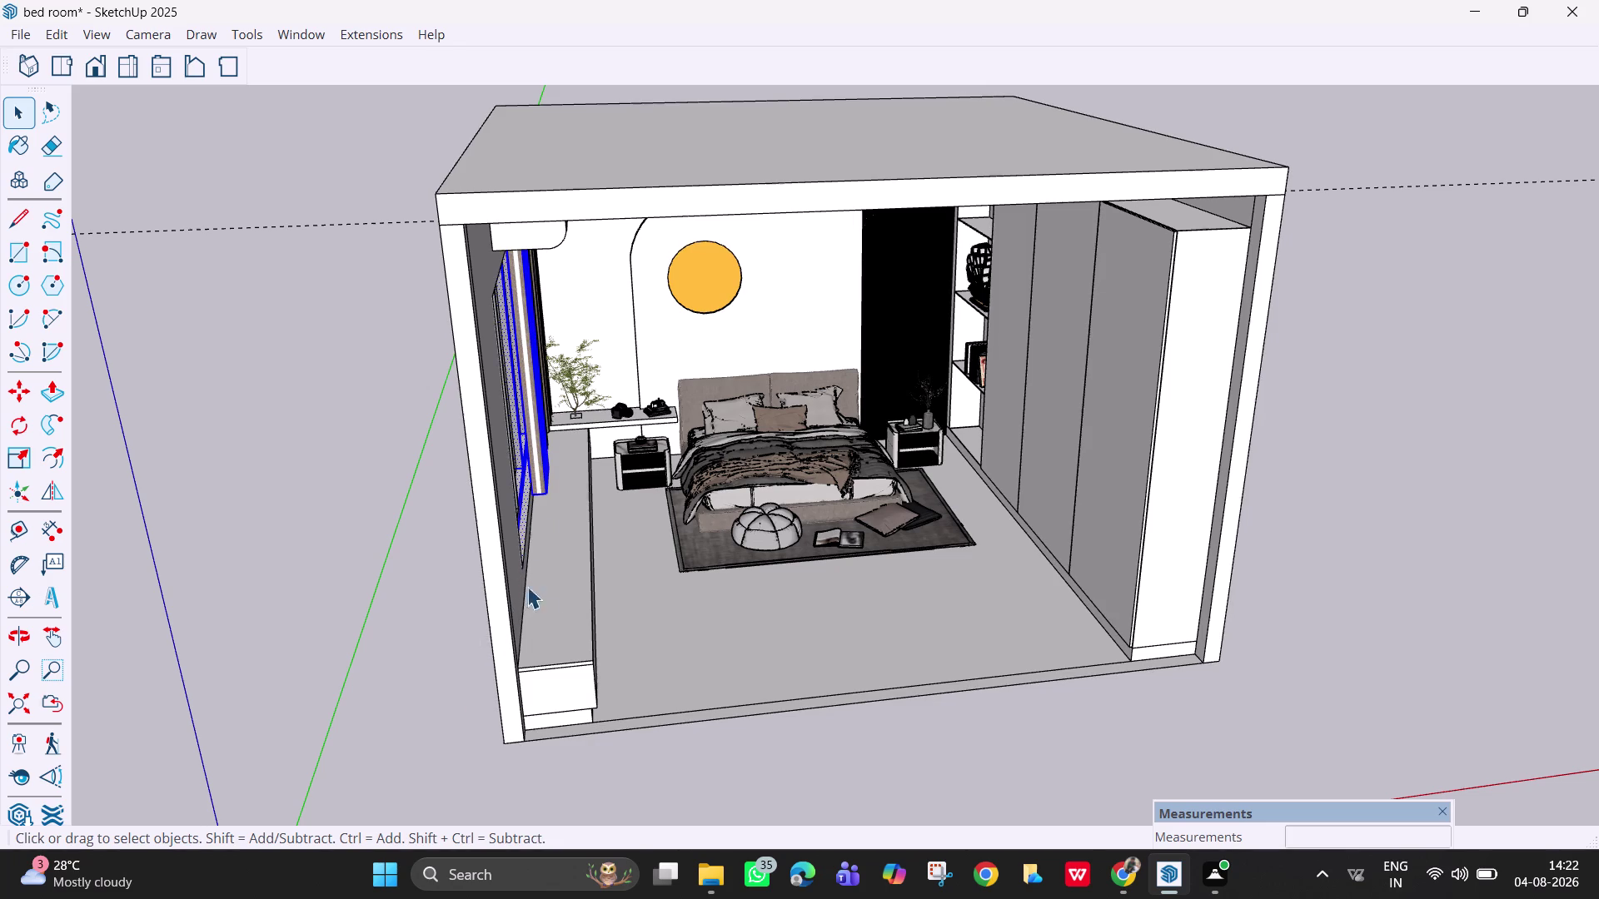
Box-select and hide the window-seat pieces, then select the left wall, window and floor.
drag(575, 636, 411, 411)
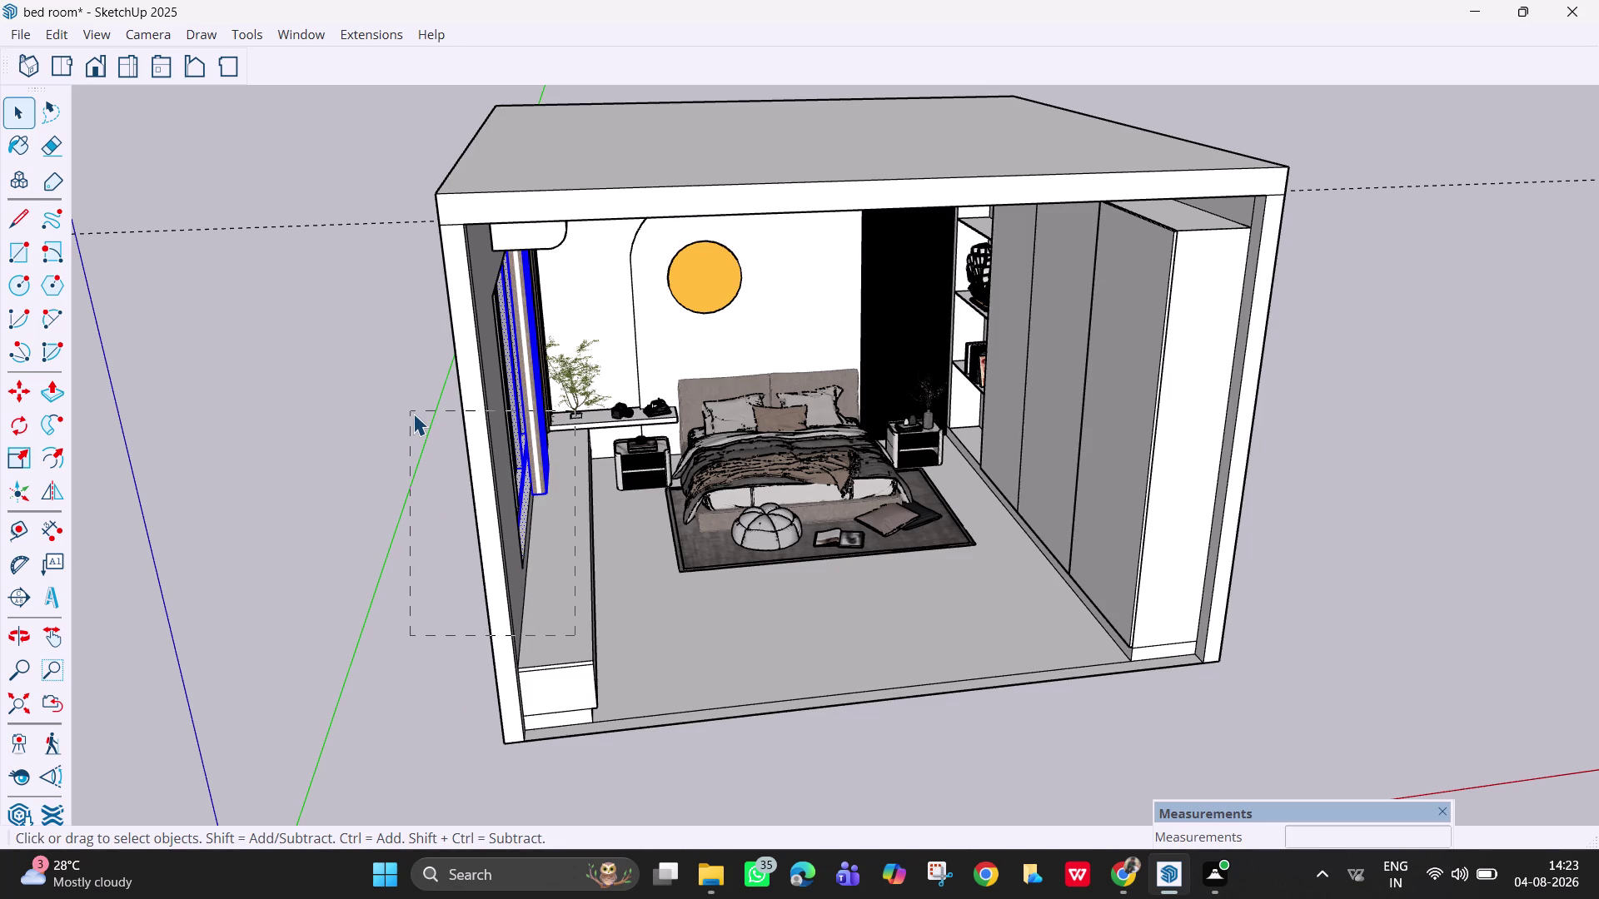
right_click(571, 497)
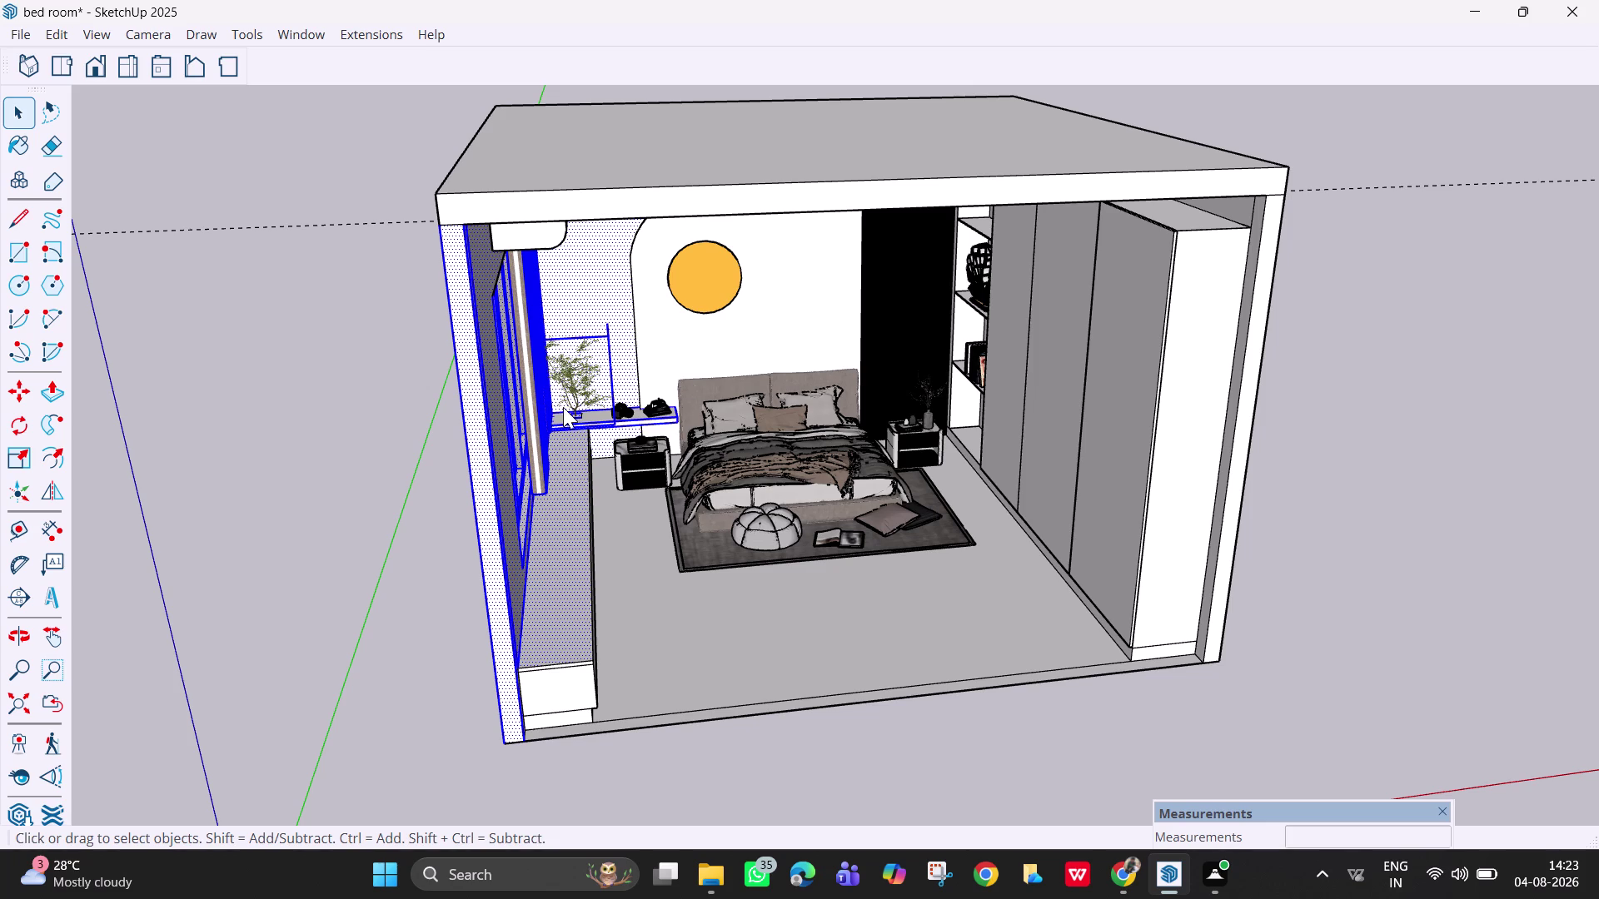
right_click(581, 482)
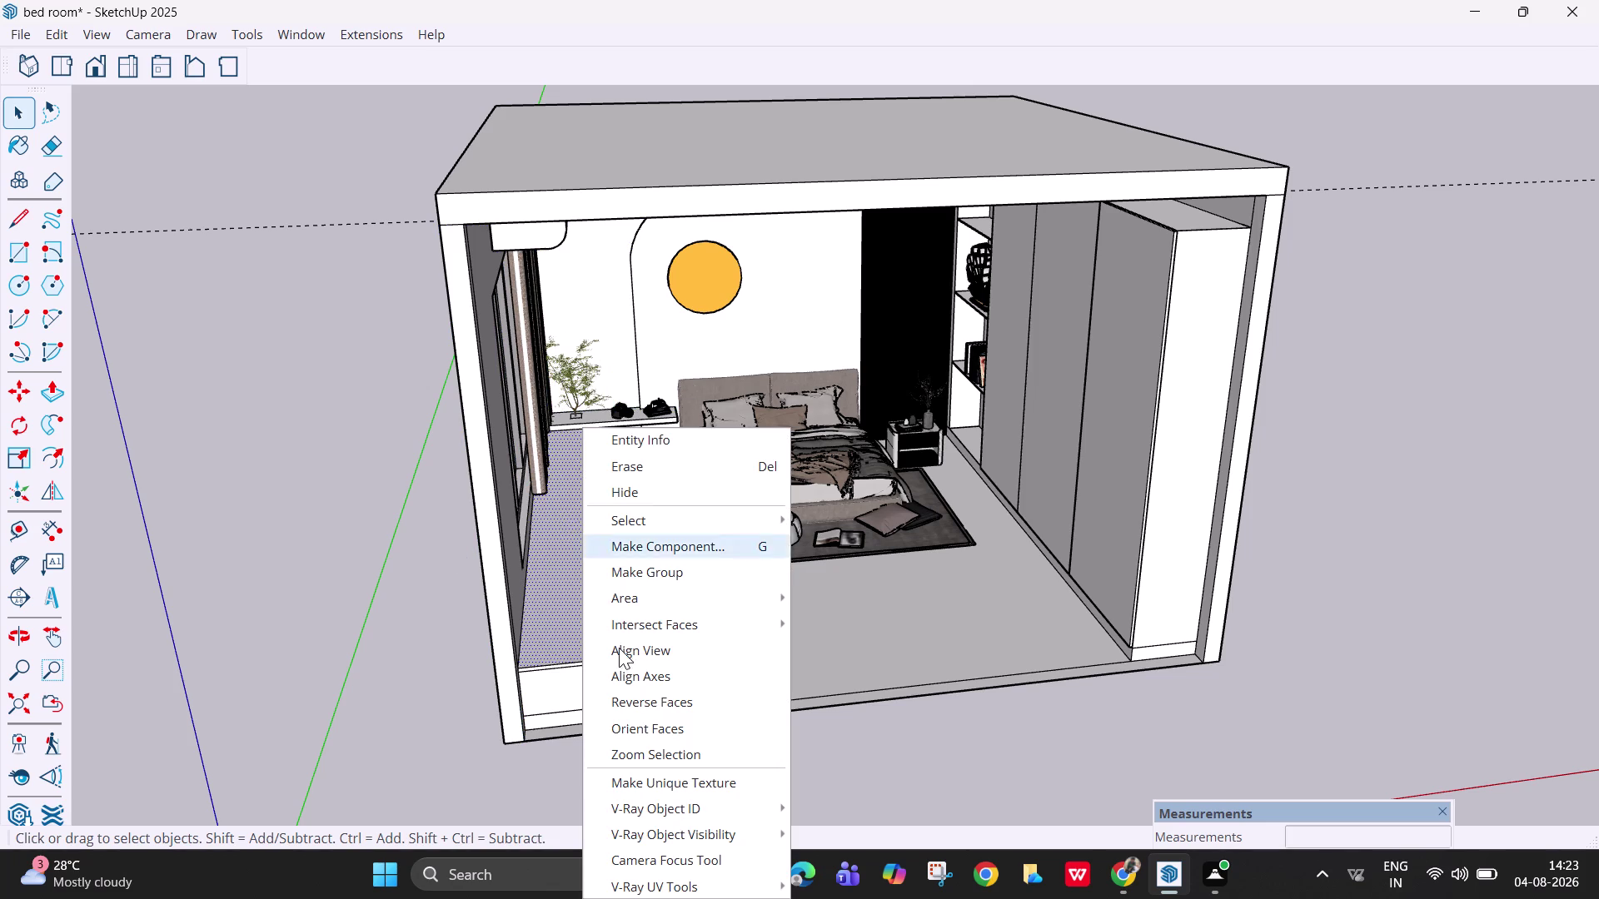
click(637, 498)
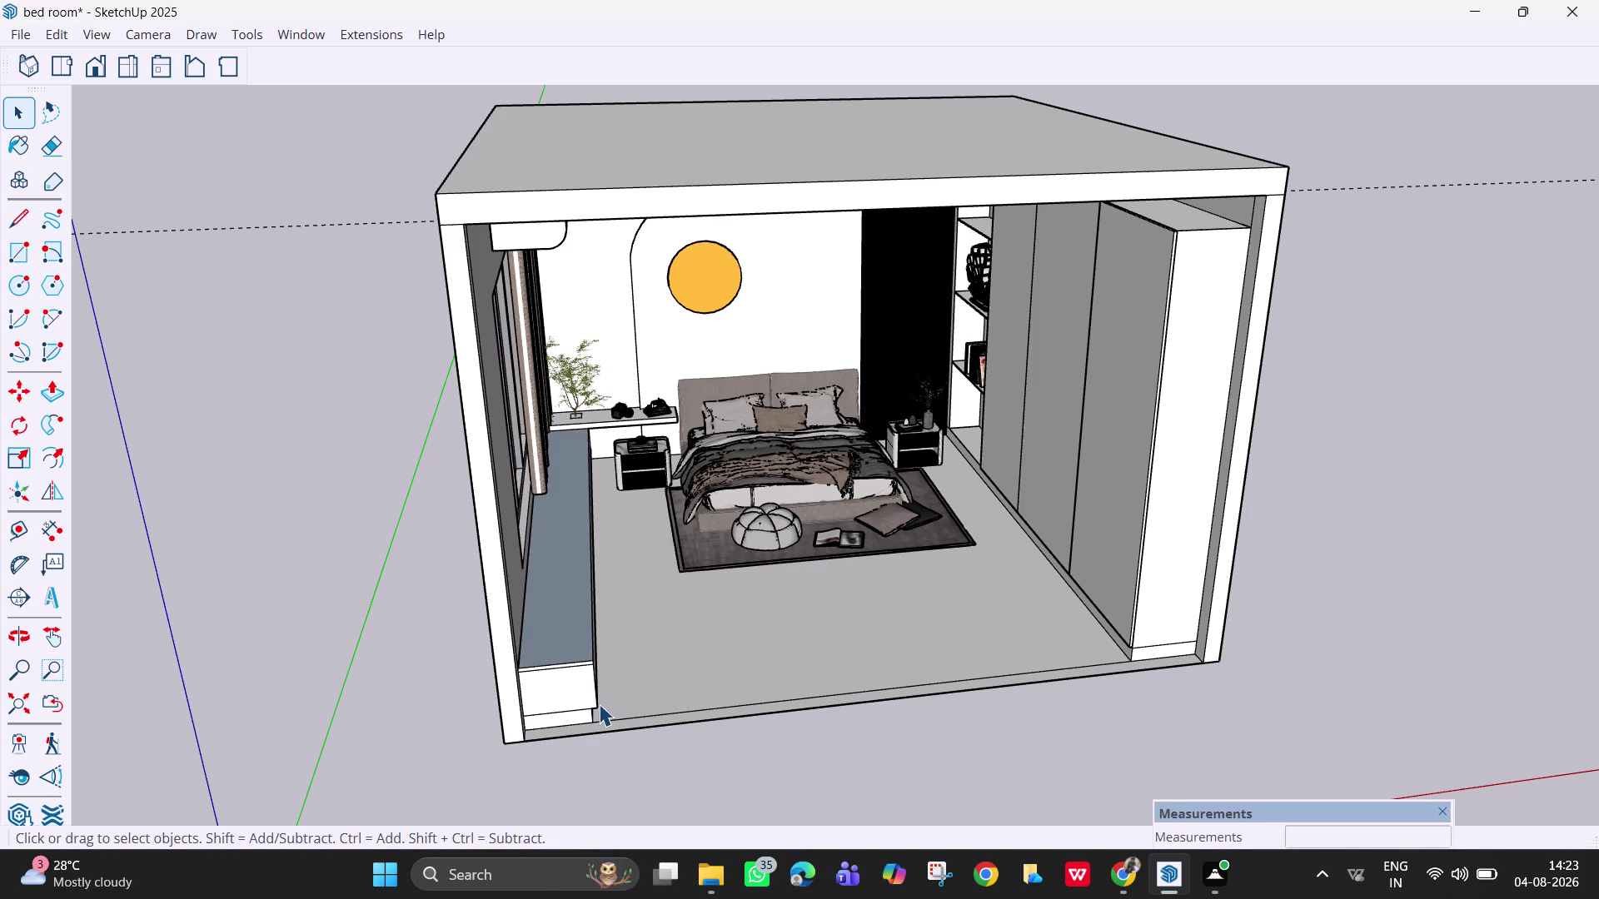
drag(601, 706, 425, 409)
drag(425, 409, 433, 364)
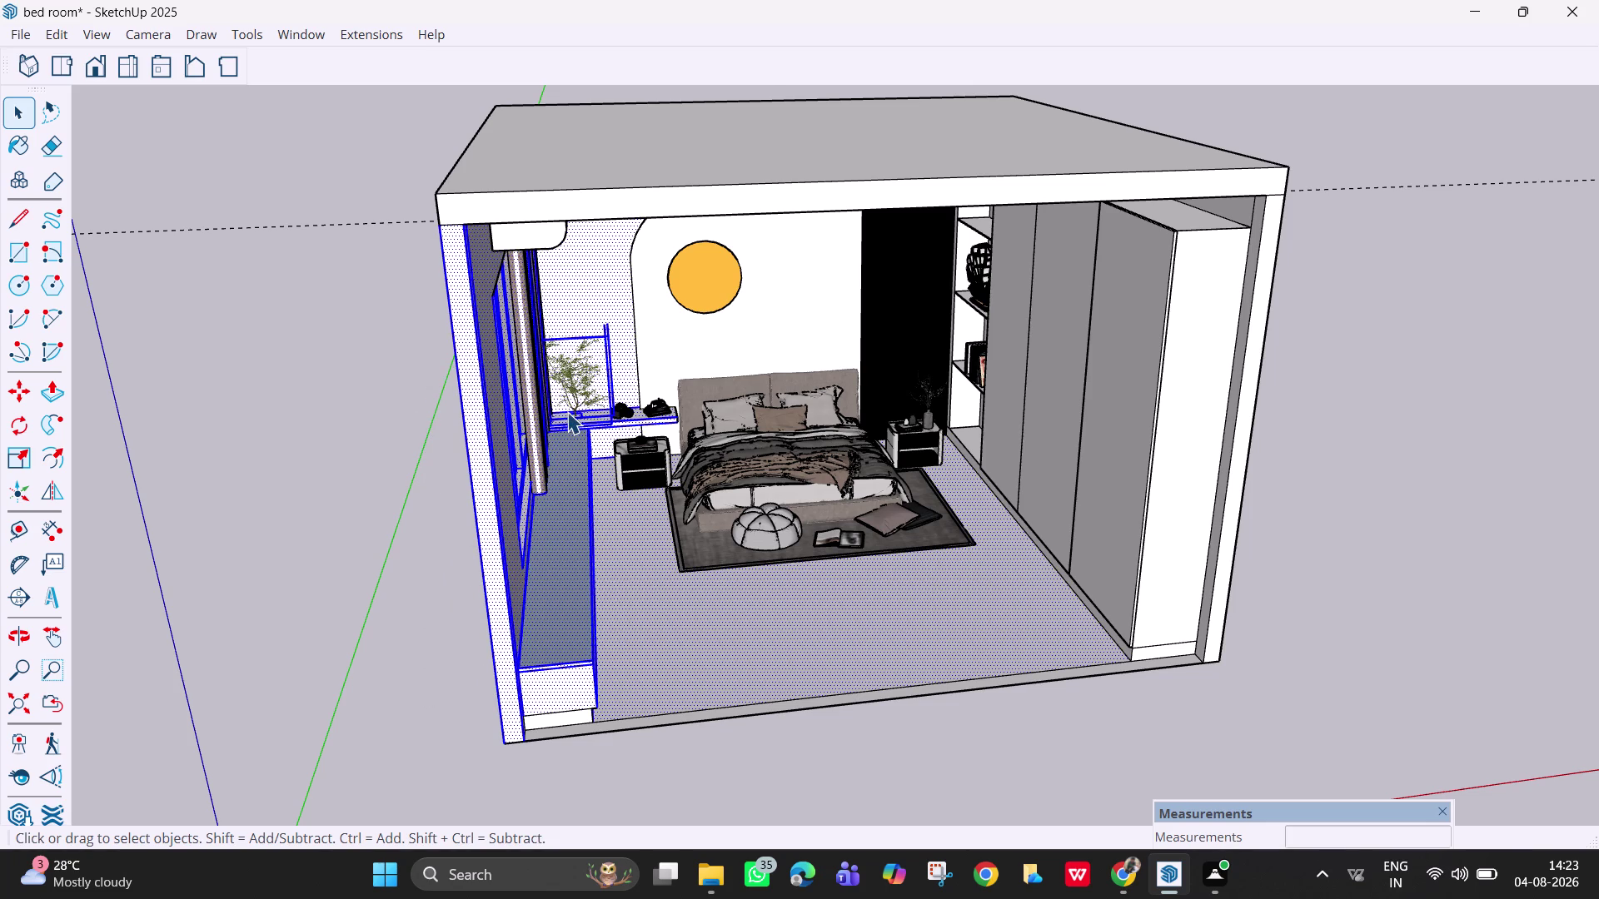
Hide the left wall, window and floor, and orbit around the opened-up room.
right_click(566, 410)
click(667, 62)
middle_drag(779, 528, 923, 556)
scroll(down, 3)
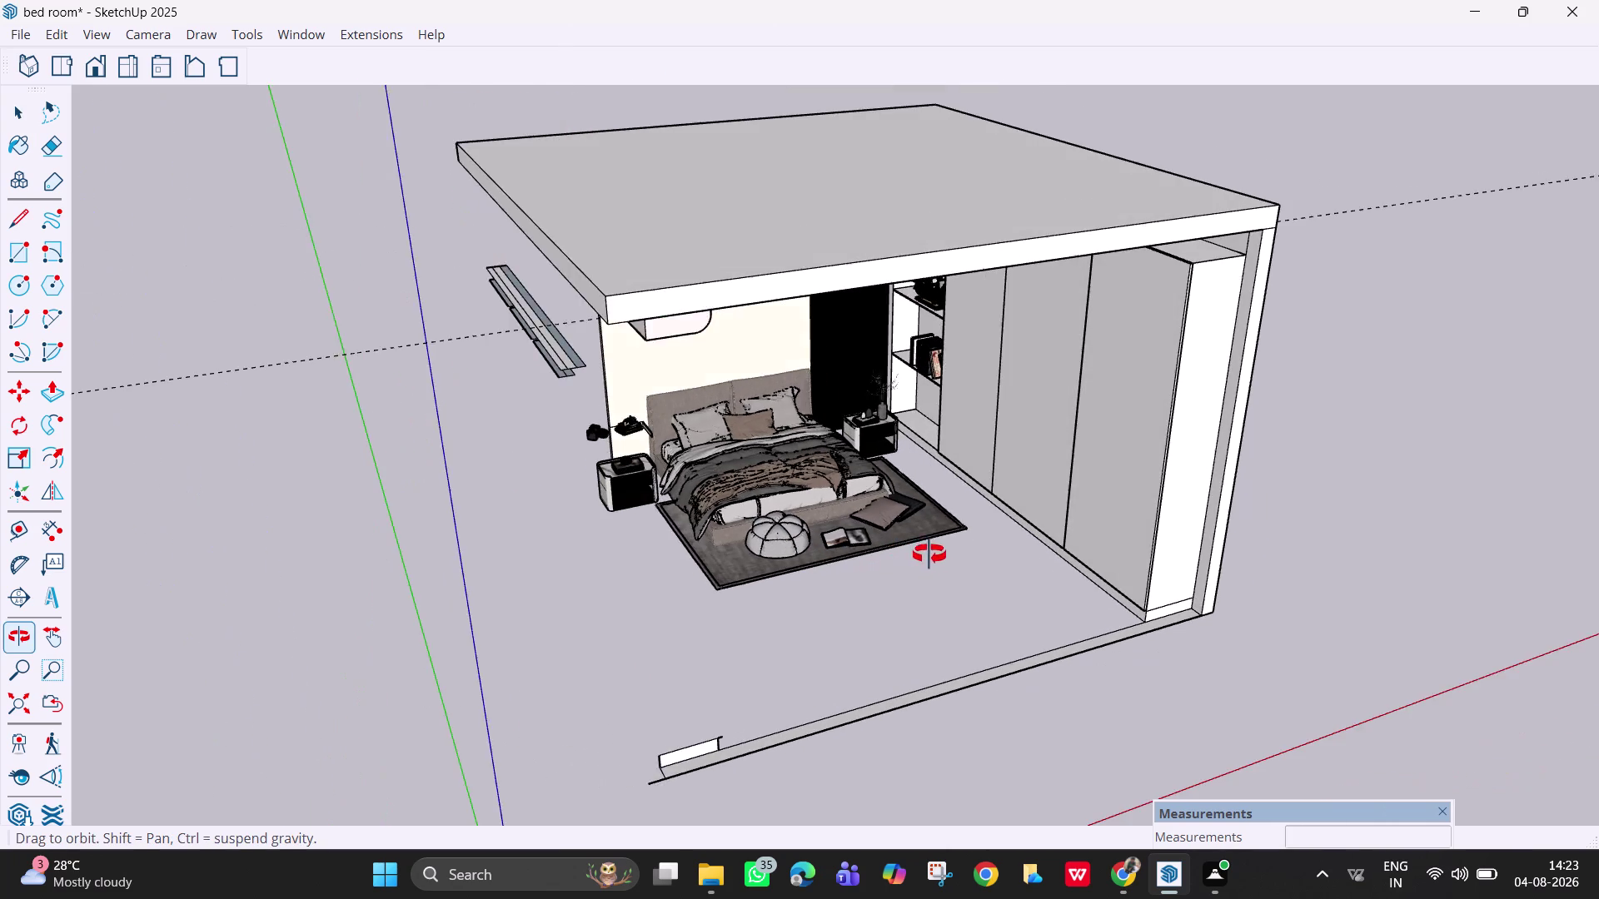
middle_drag(923, 557, 956, 549)
middle_drag(1019, 529, 1046, 525)
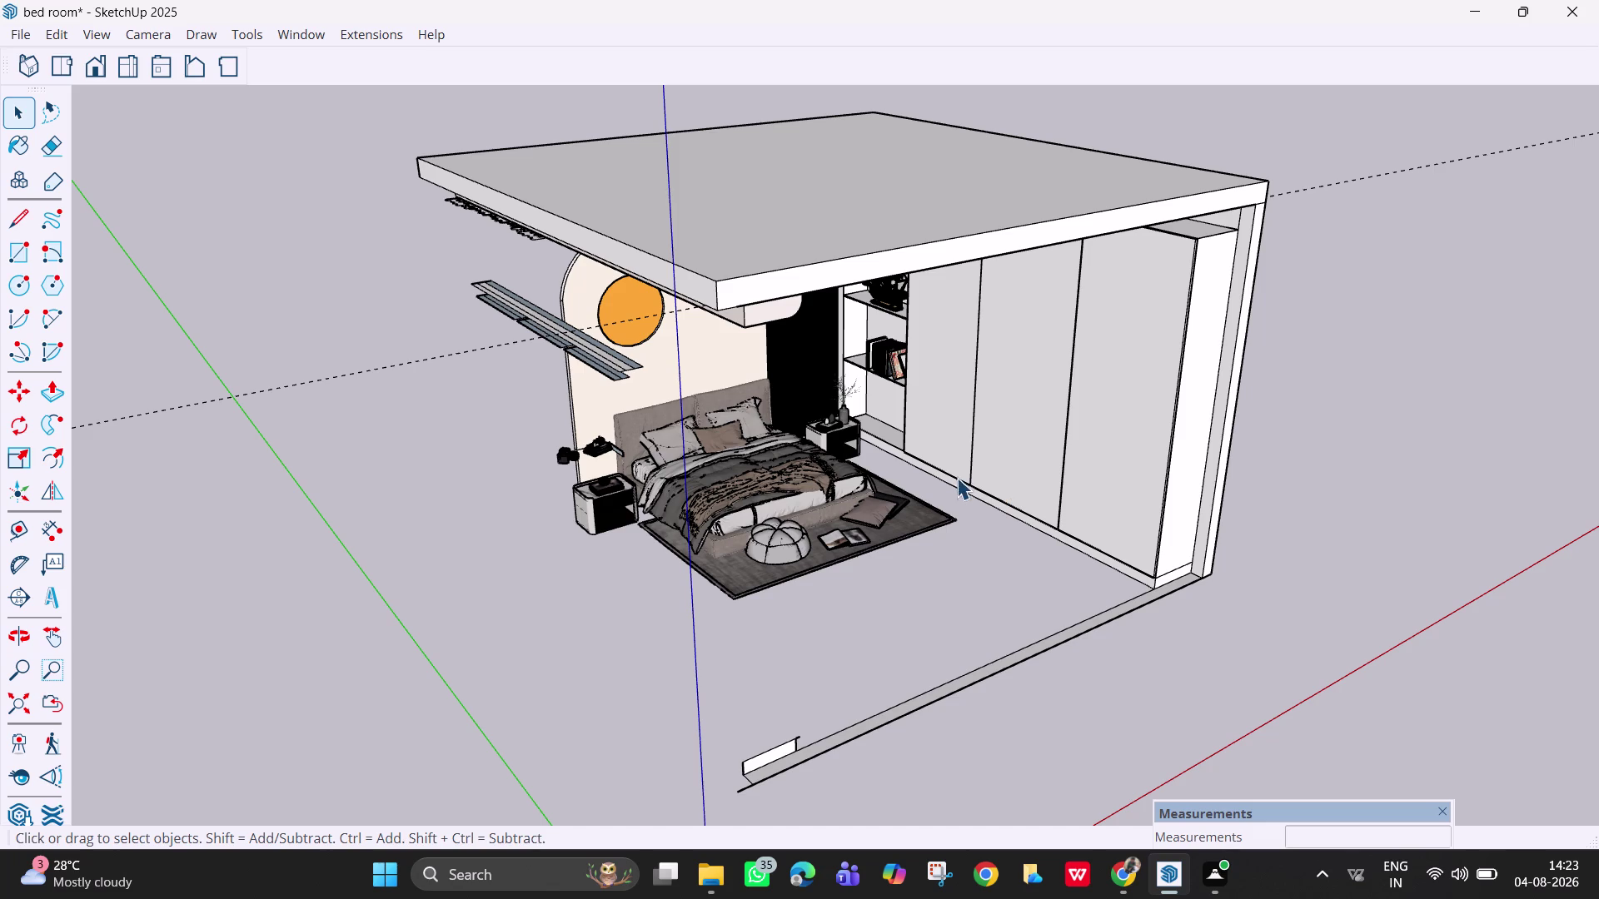
middle_drag(688, 403, 496, 467)
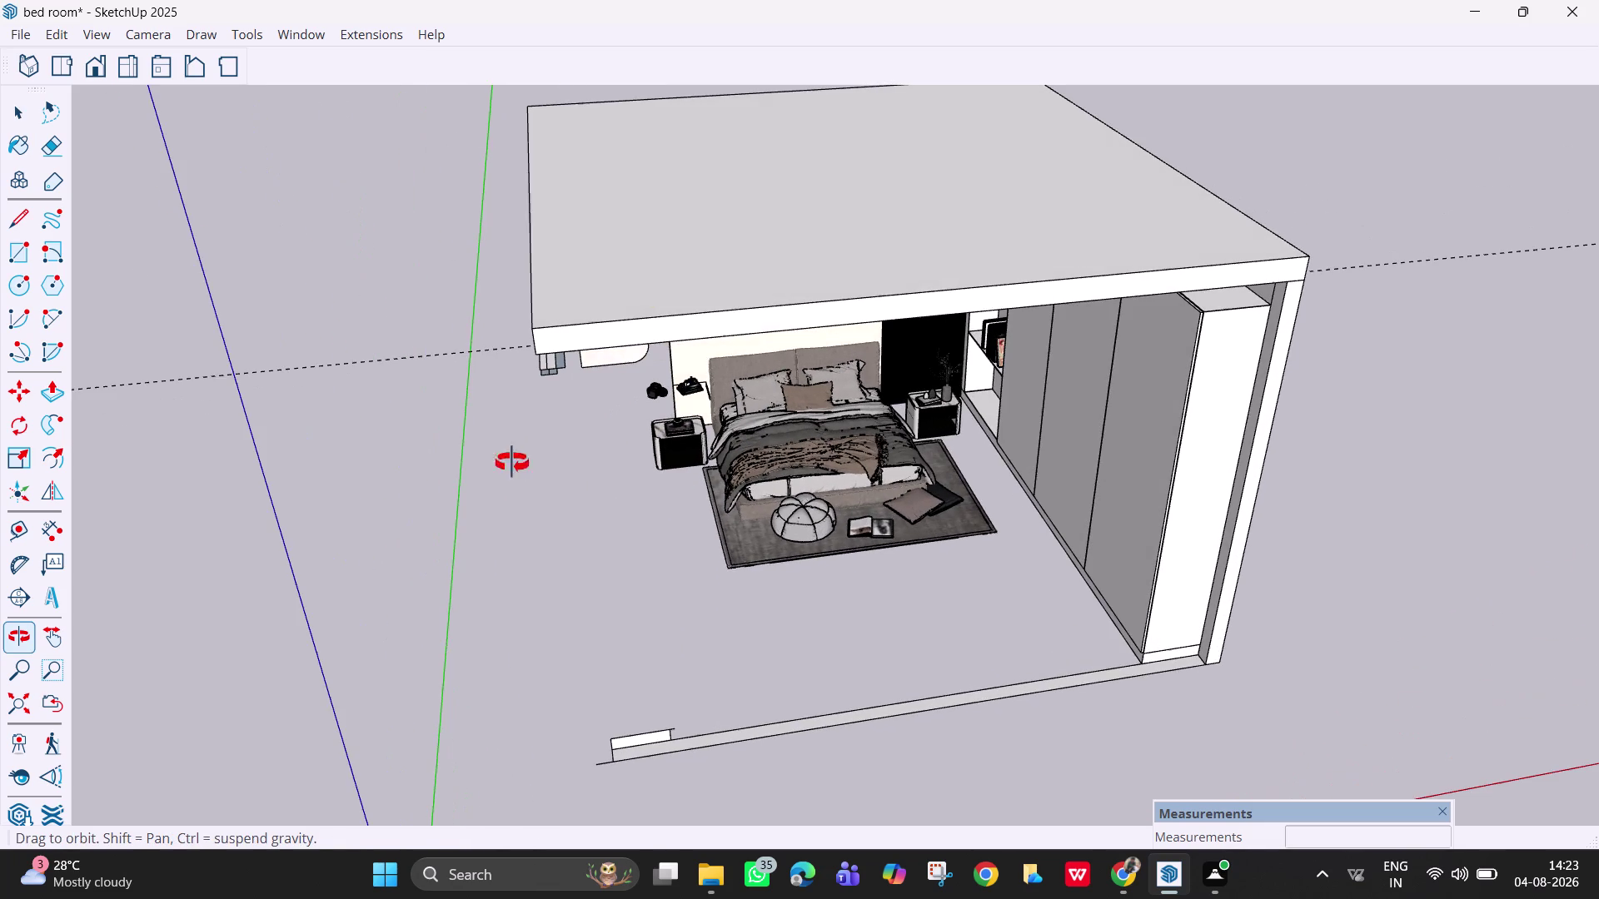
middle_drag(566, 436, 563, 325)
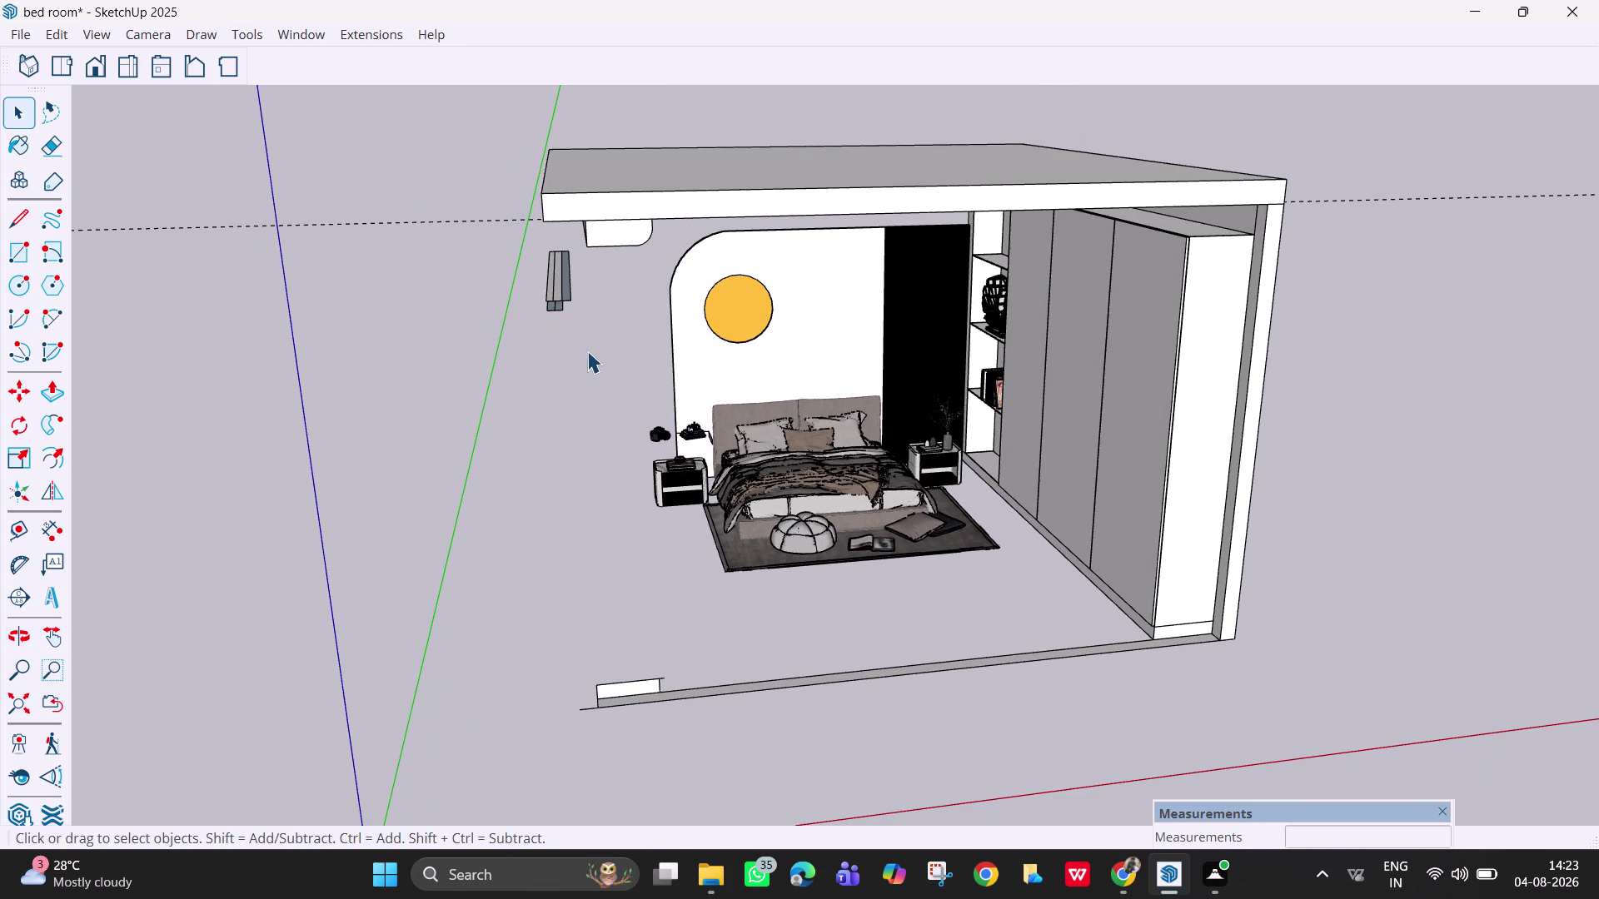
Select the leftover vertical piece and floor strip and hide them.
drag(590, 353, 576, 339)
drag(582, 324, 513, 232)
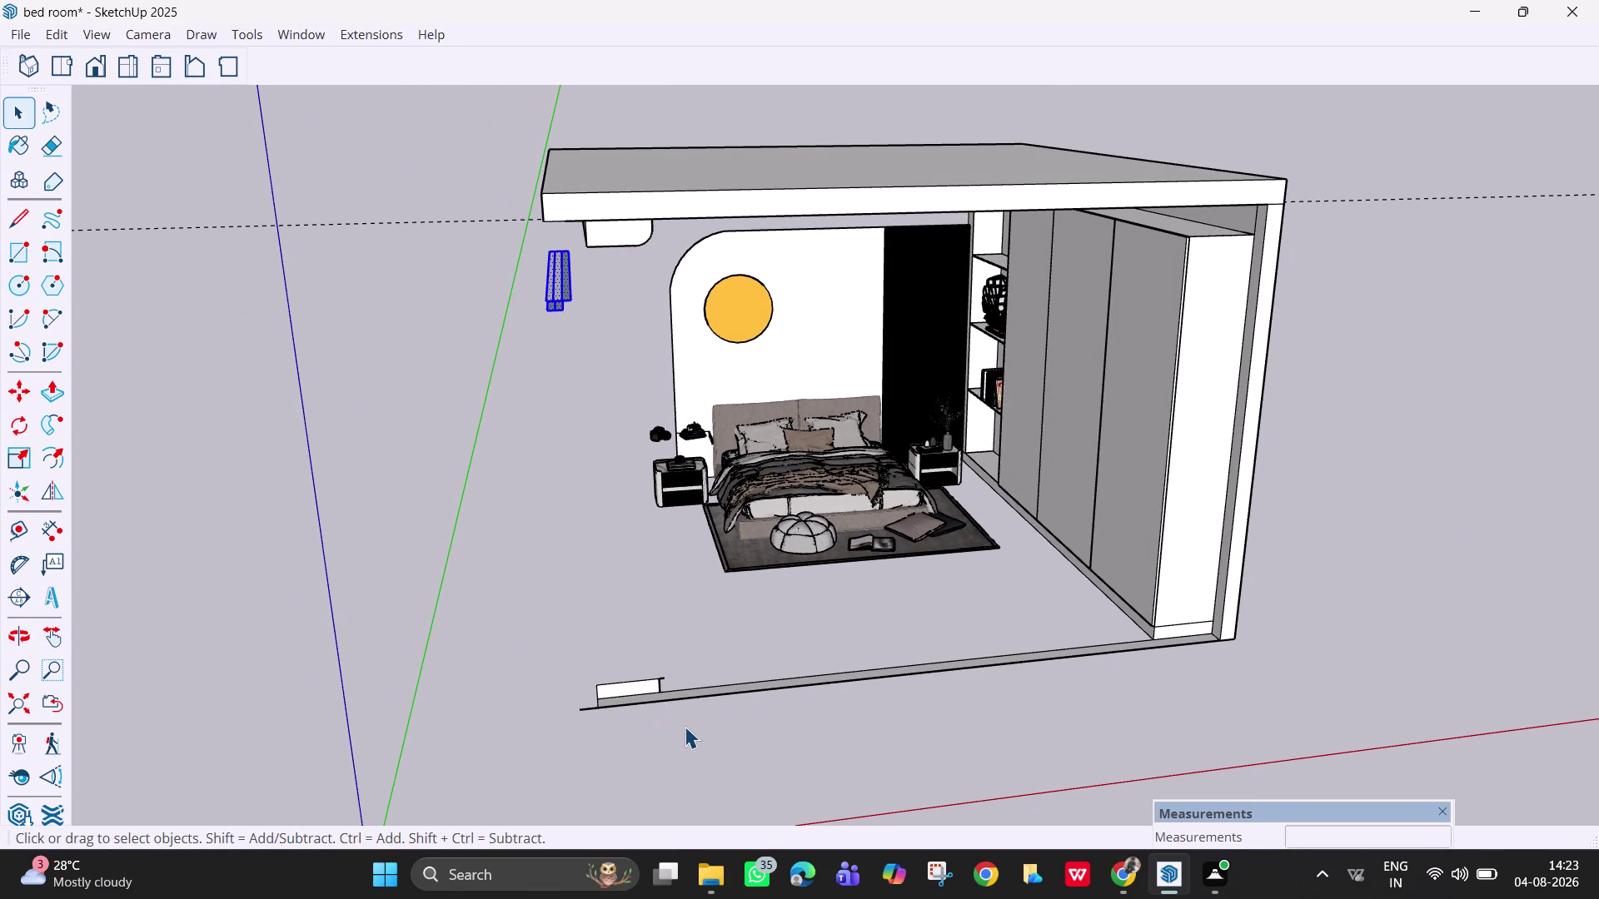
drag(684, 727, 582, 656)
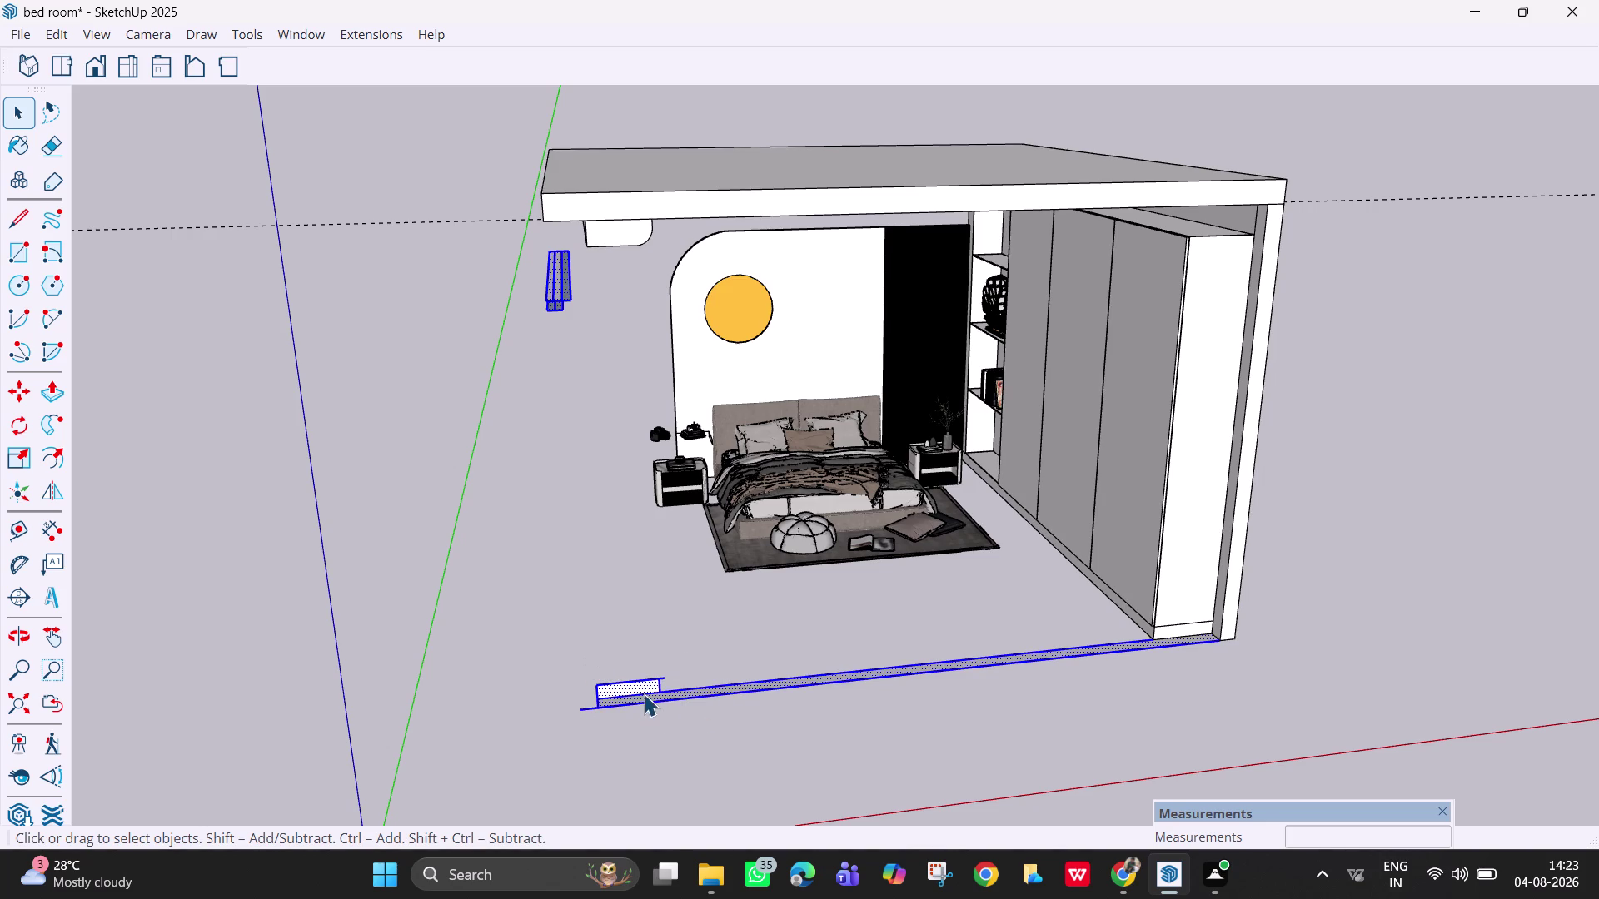
right_click(643, 694)
click(740, 316)
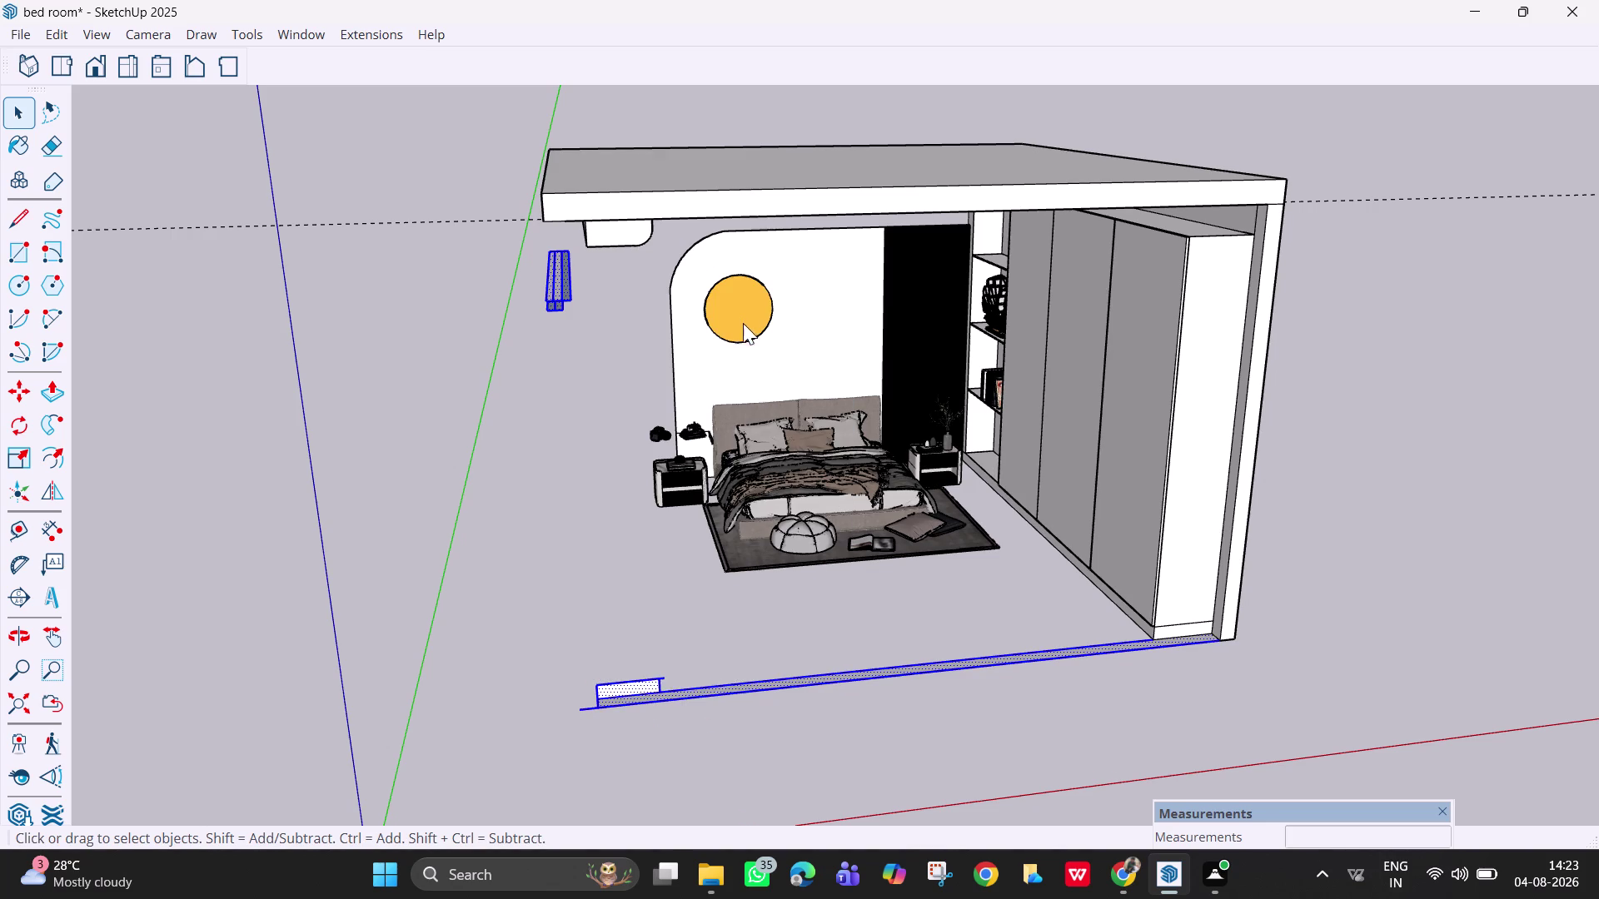
middle_drag(1005, 518, 1026, 529)
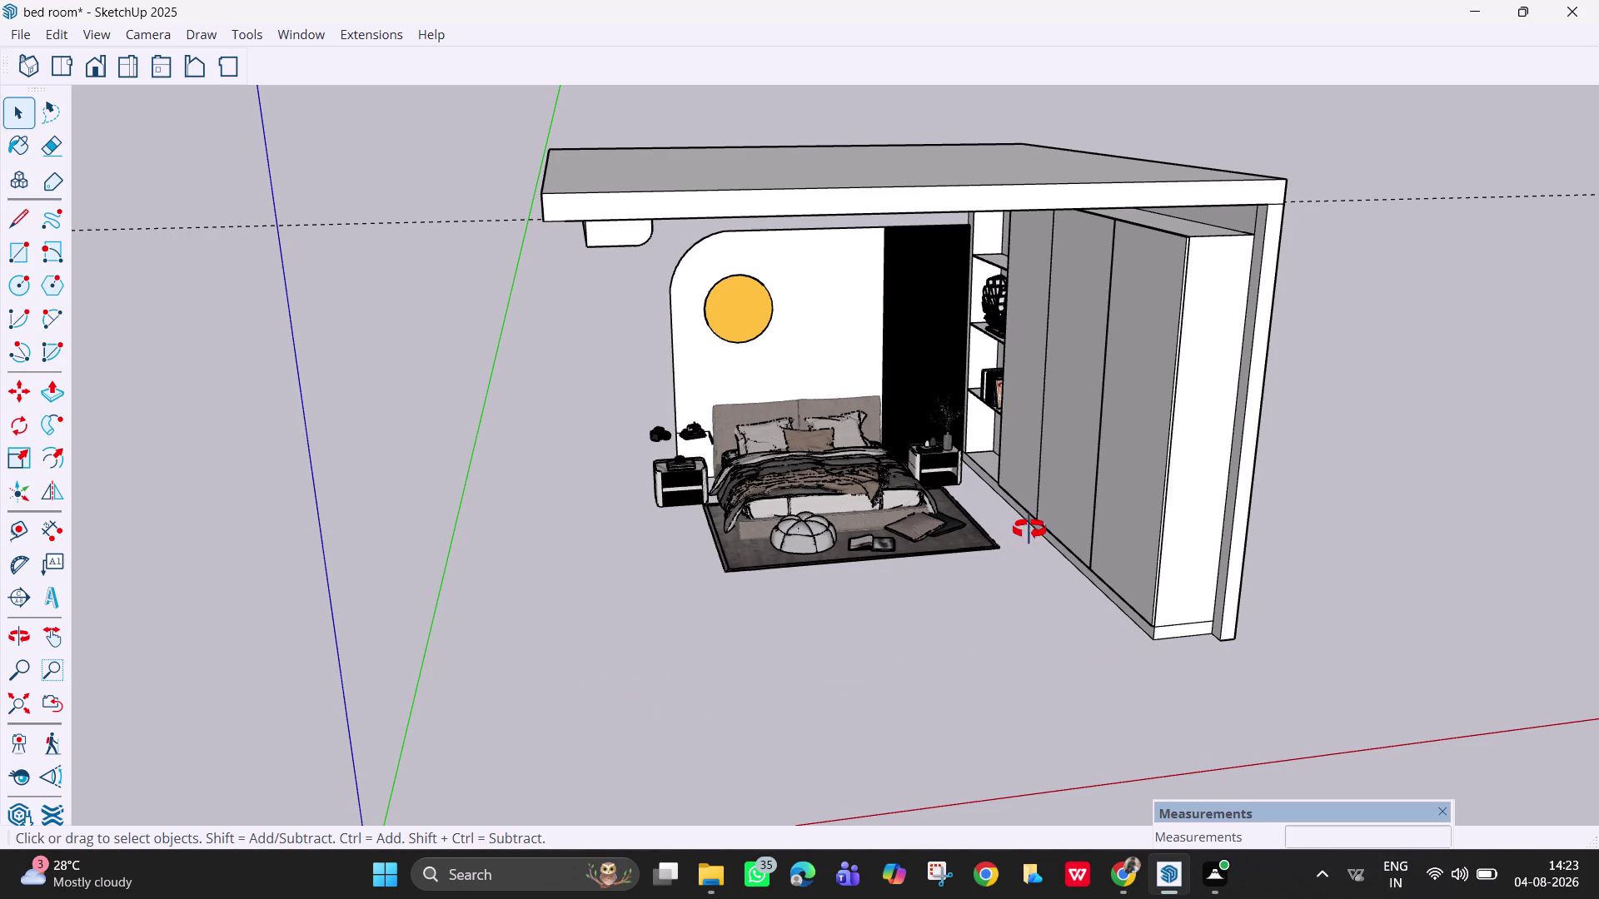
Orbit around to a level view facing the wardrobe front.
middle_drag(1026, 529, 1227, 512)
middle_drag(991, 469, 1133, 471)
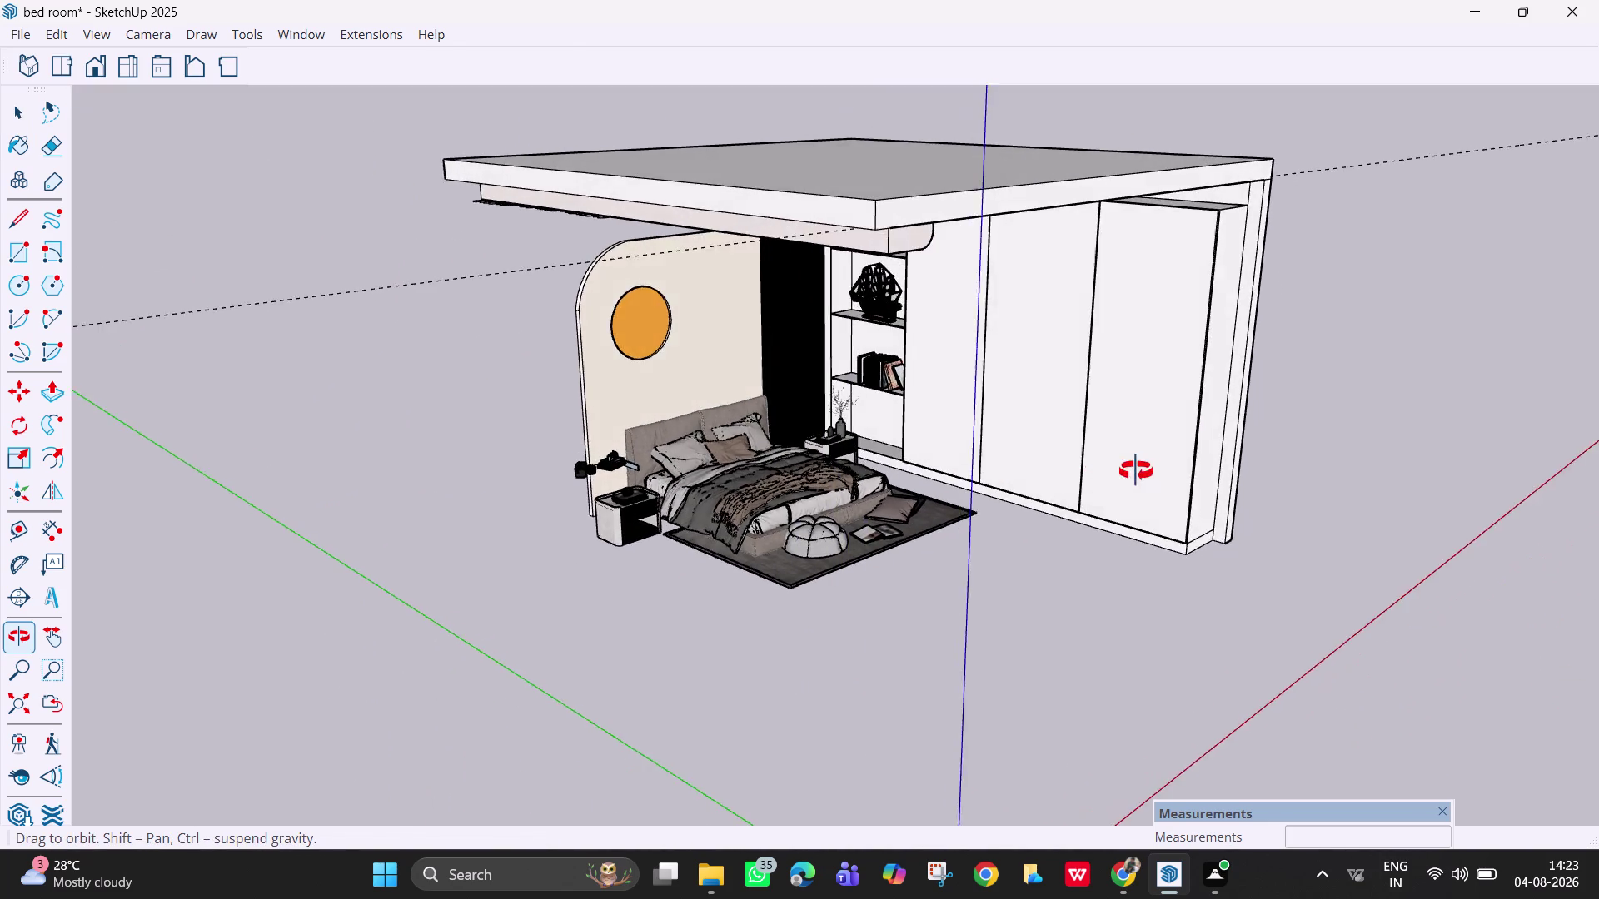
middle_drag(1133, 471, 1227, 446)
scroll(down, 3)
middle_drag(939, 487, 1006, 488)
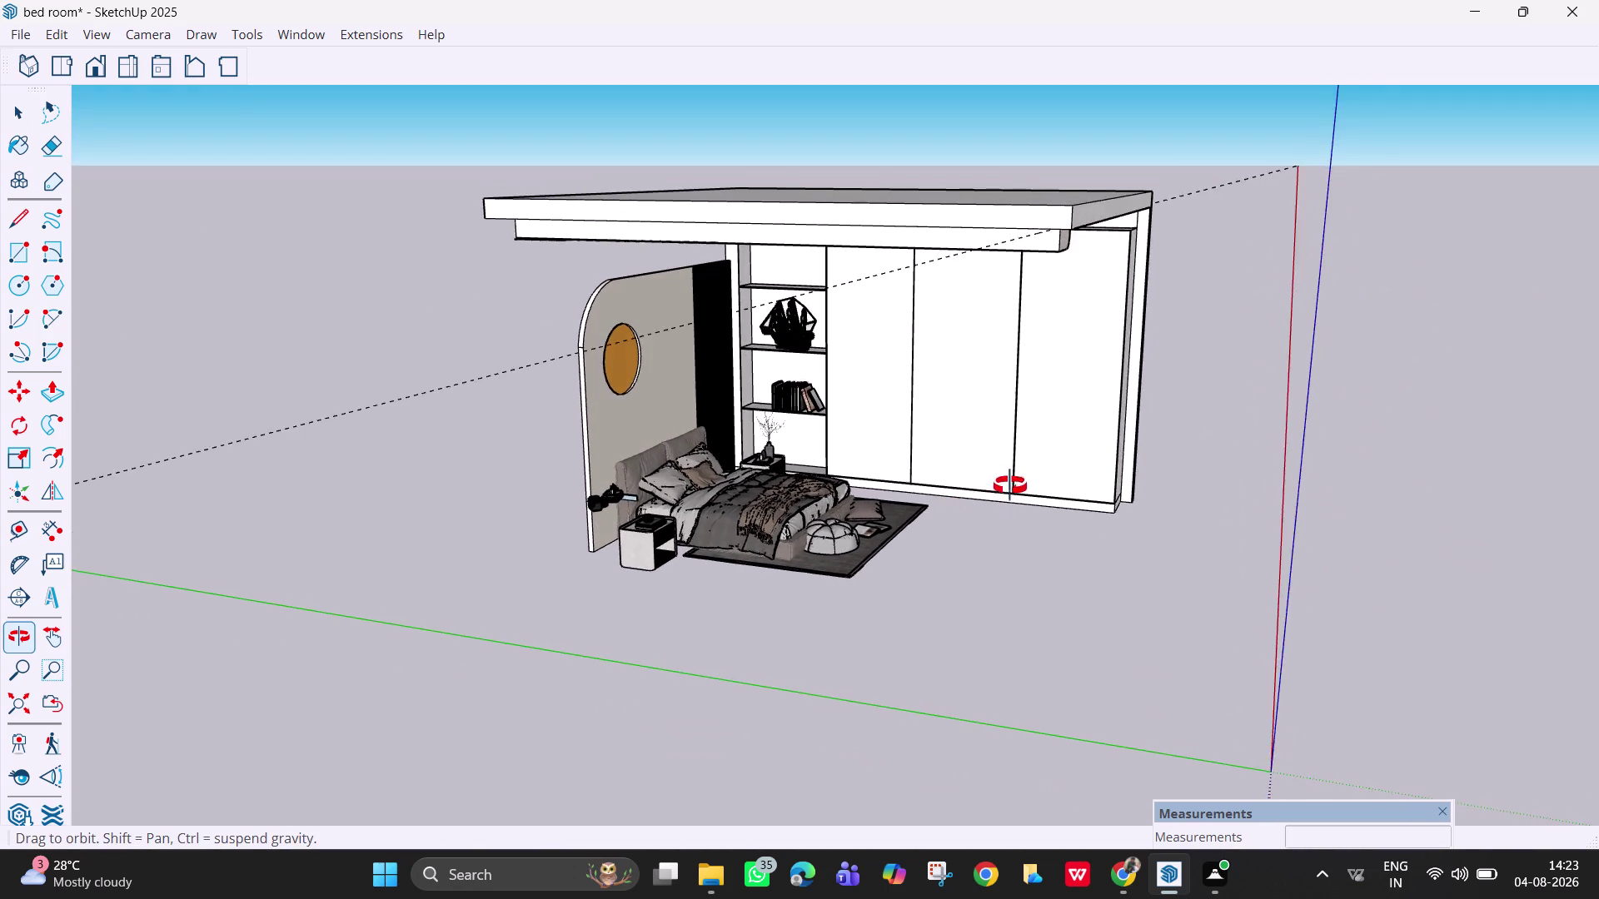
middle_drag(1006, 488, 1082, 458)
scroll(up, 3)
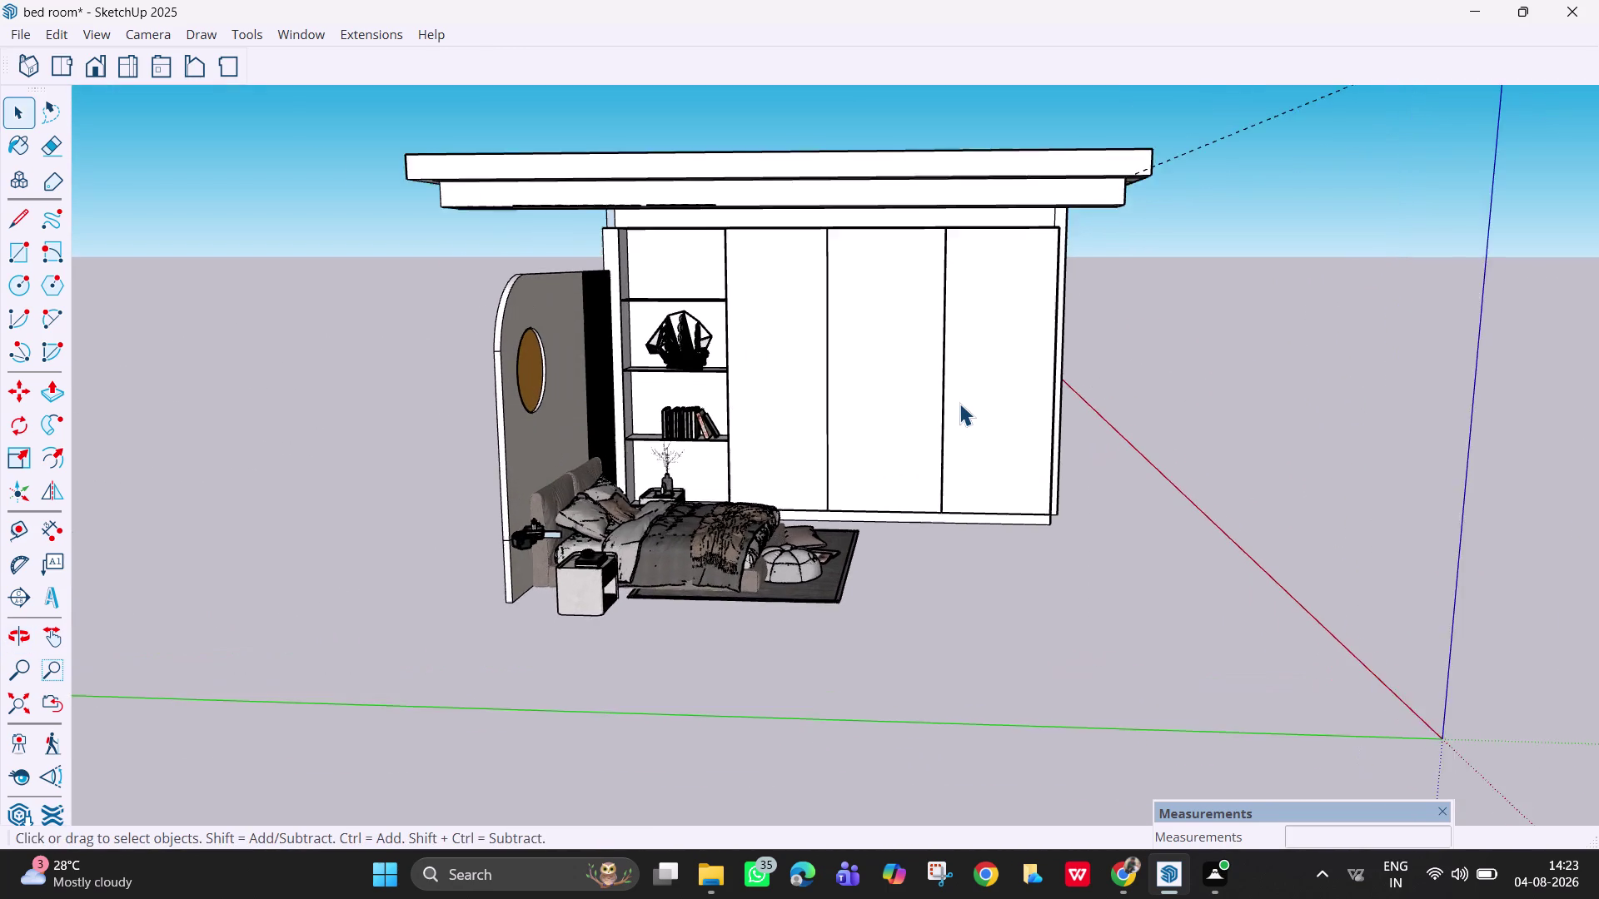
scroll(up, 3)
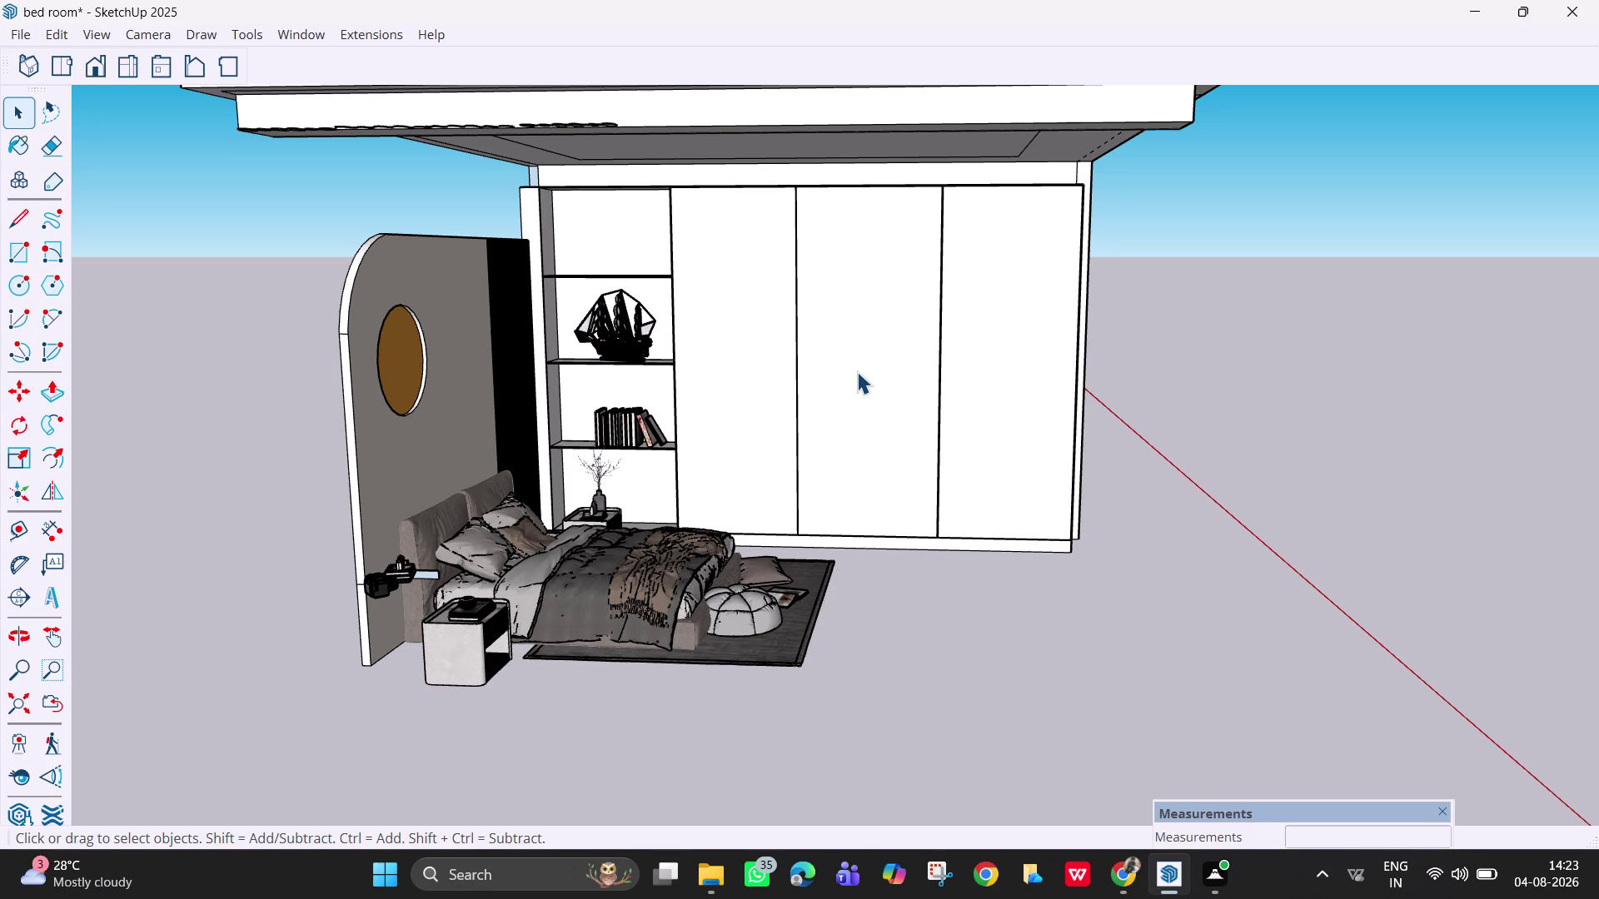
scroll(up, 3)
Pan and zoom so the wardrobe doors are centred in view.
key(h)
drag(847, 428, 835, 453)
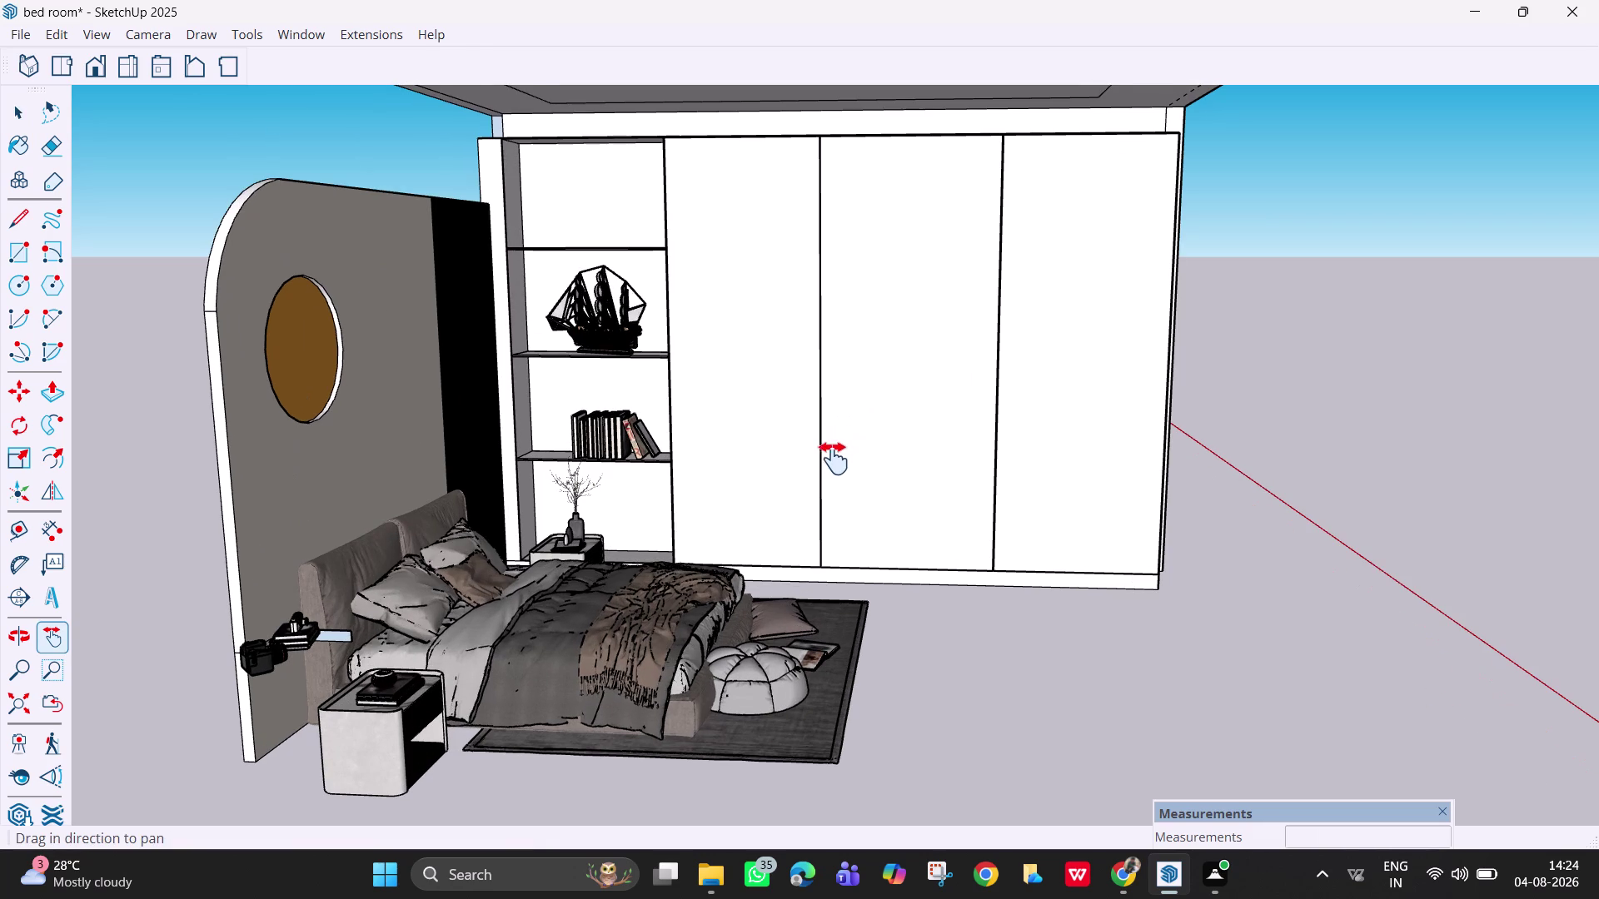
drag(835, 453, 814, 487)
scroll(up, 3)
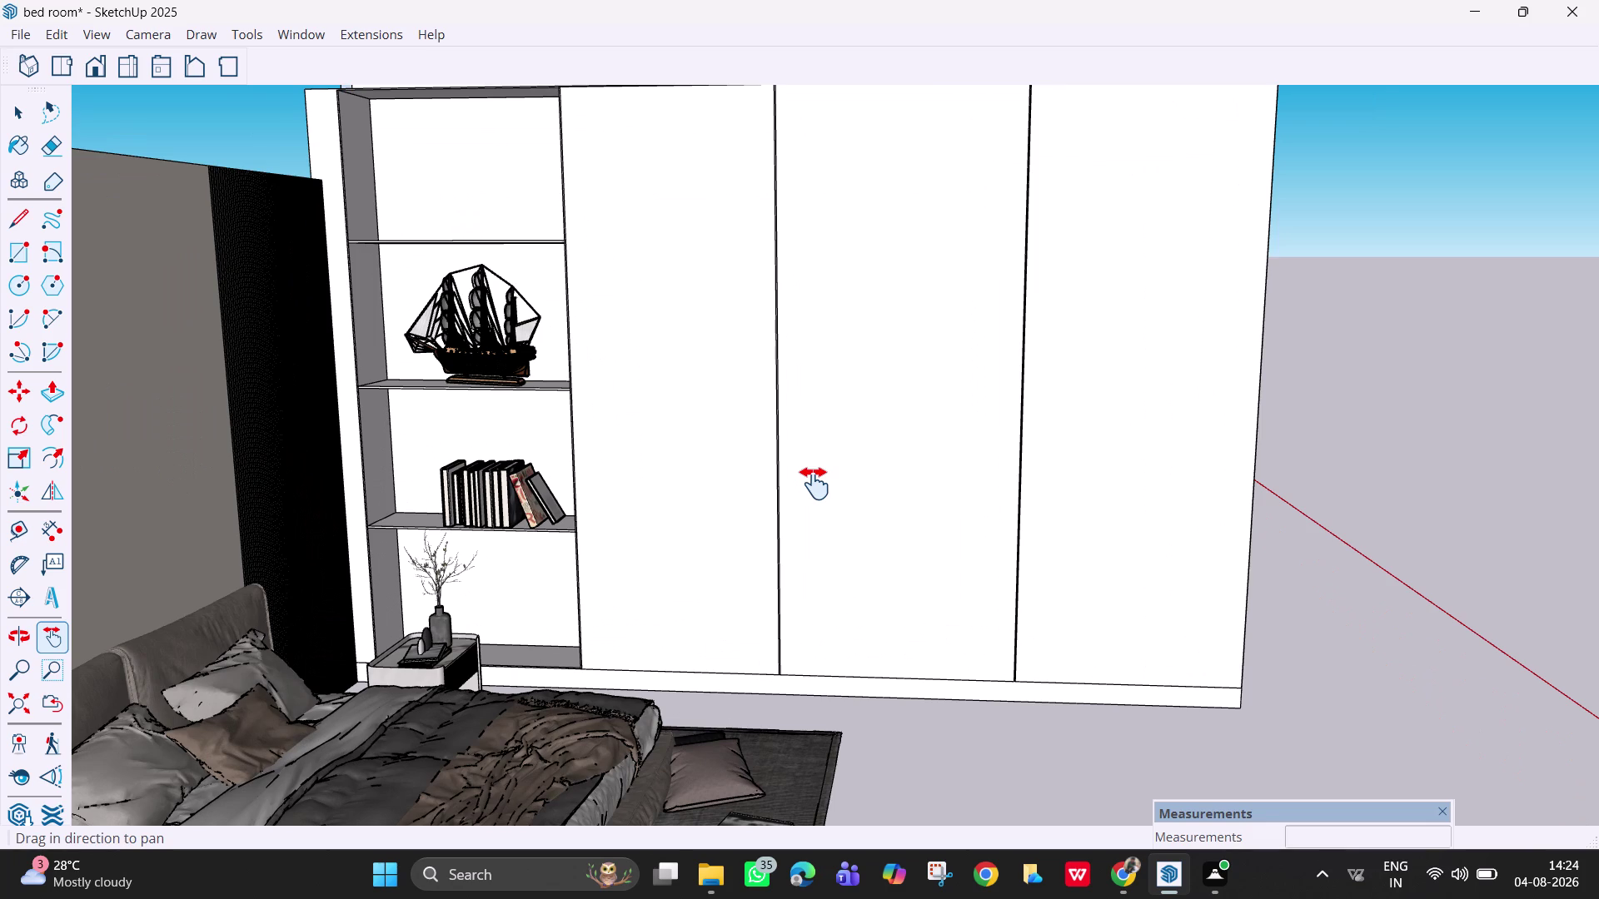
drag(814, 483, 799, 540)
key(space)
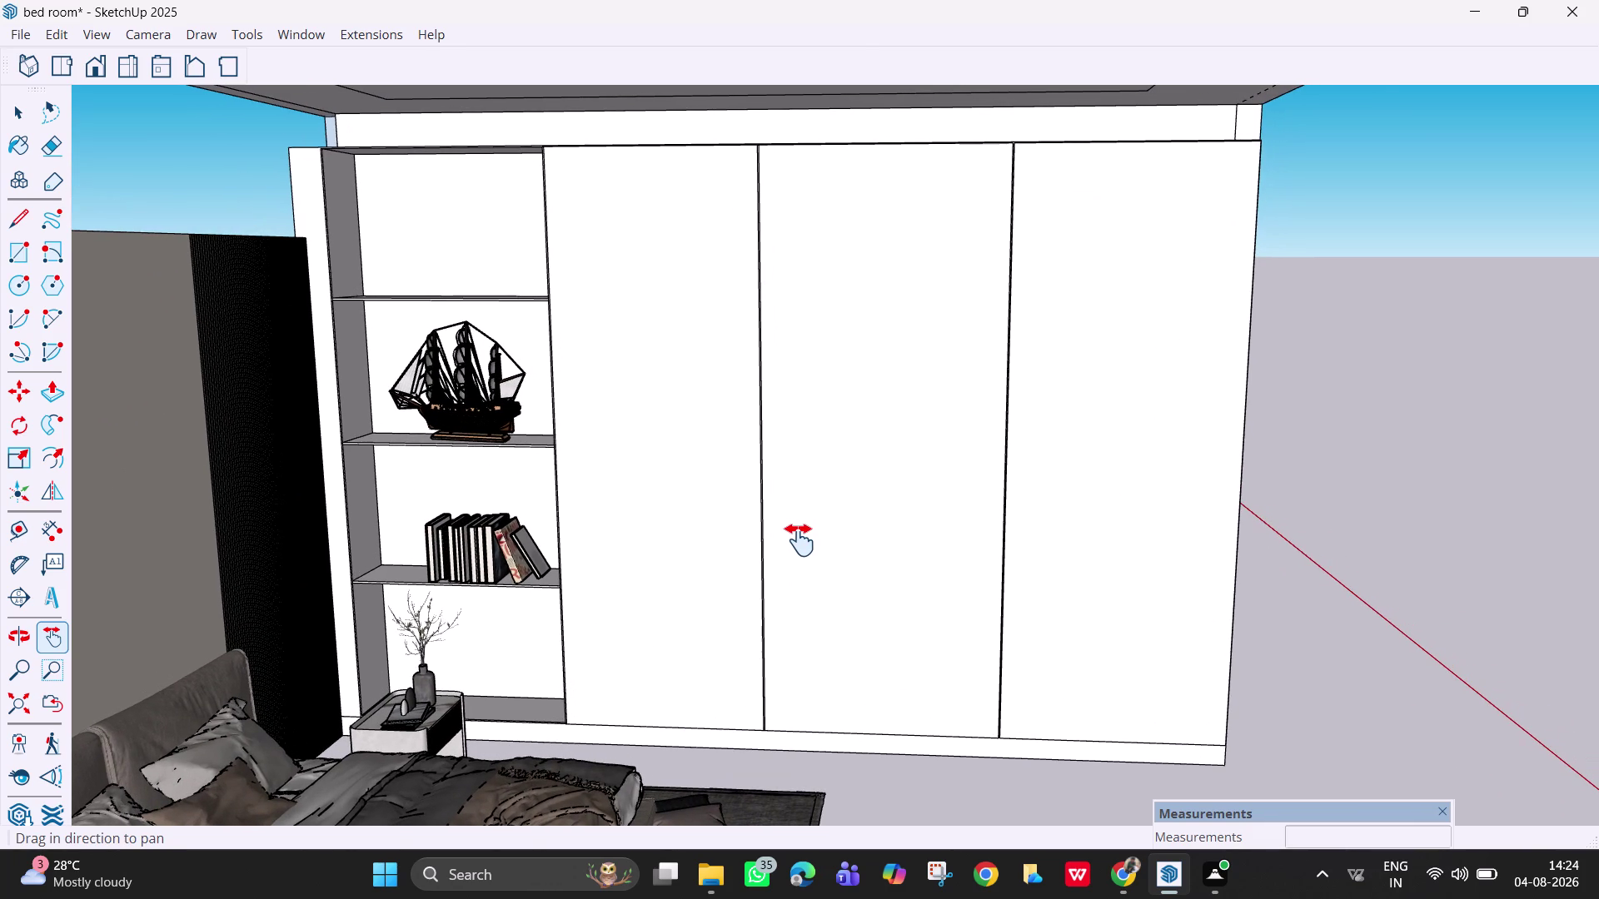
right_click(941, 50)
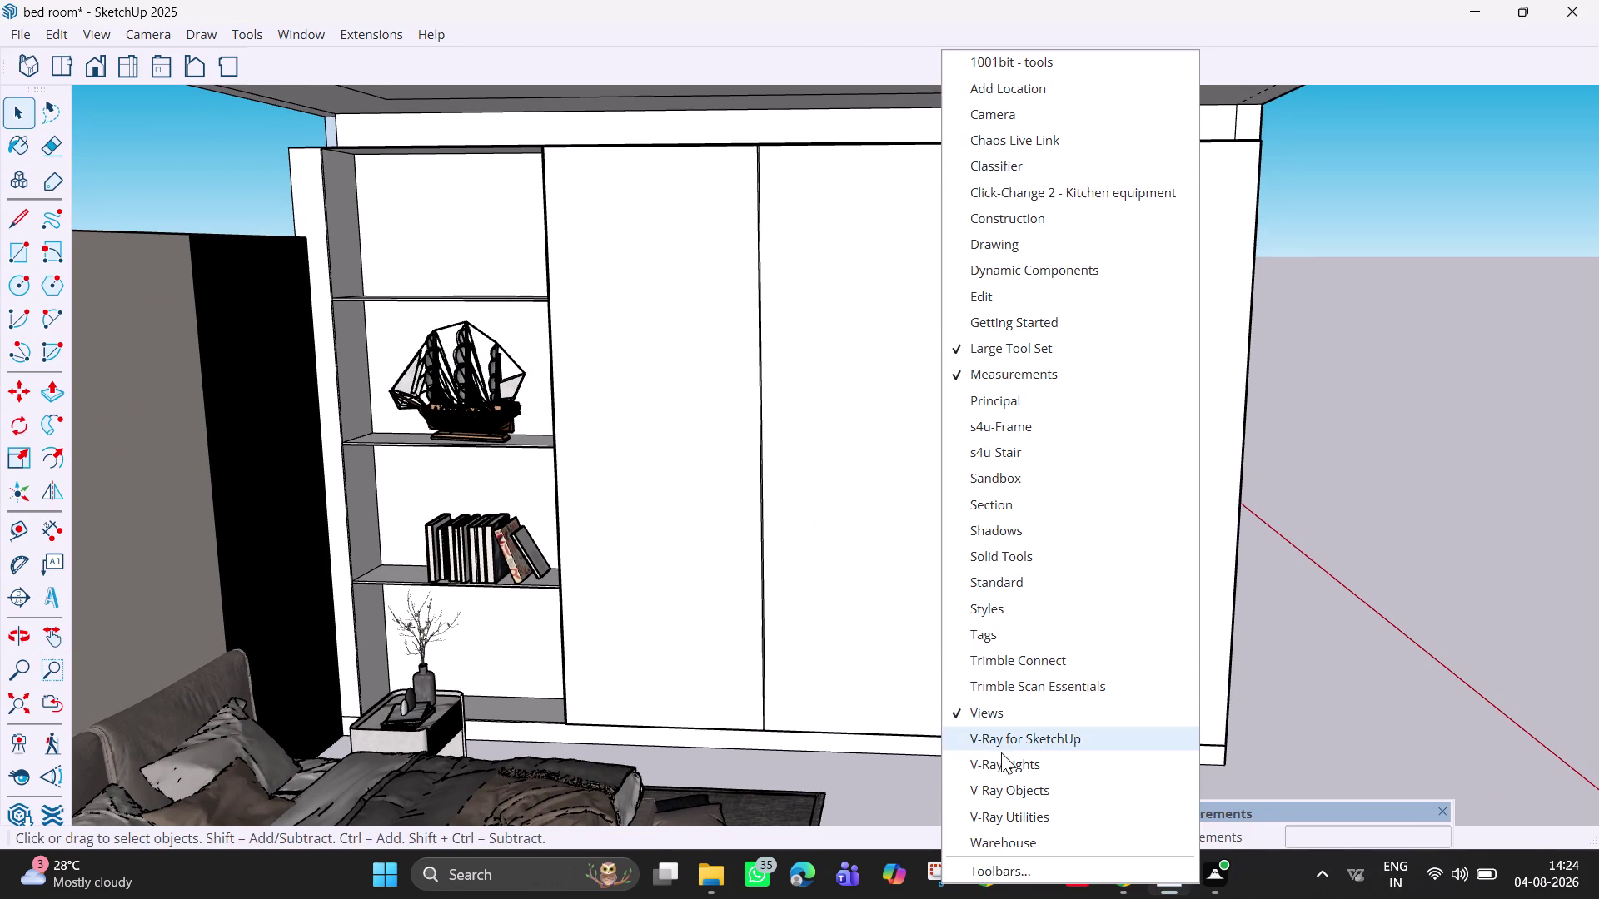
Enable the Click-Change 2 Kitchen equipment toolset and place a handle component in the model.
click(1073, 194)
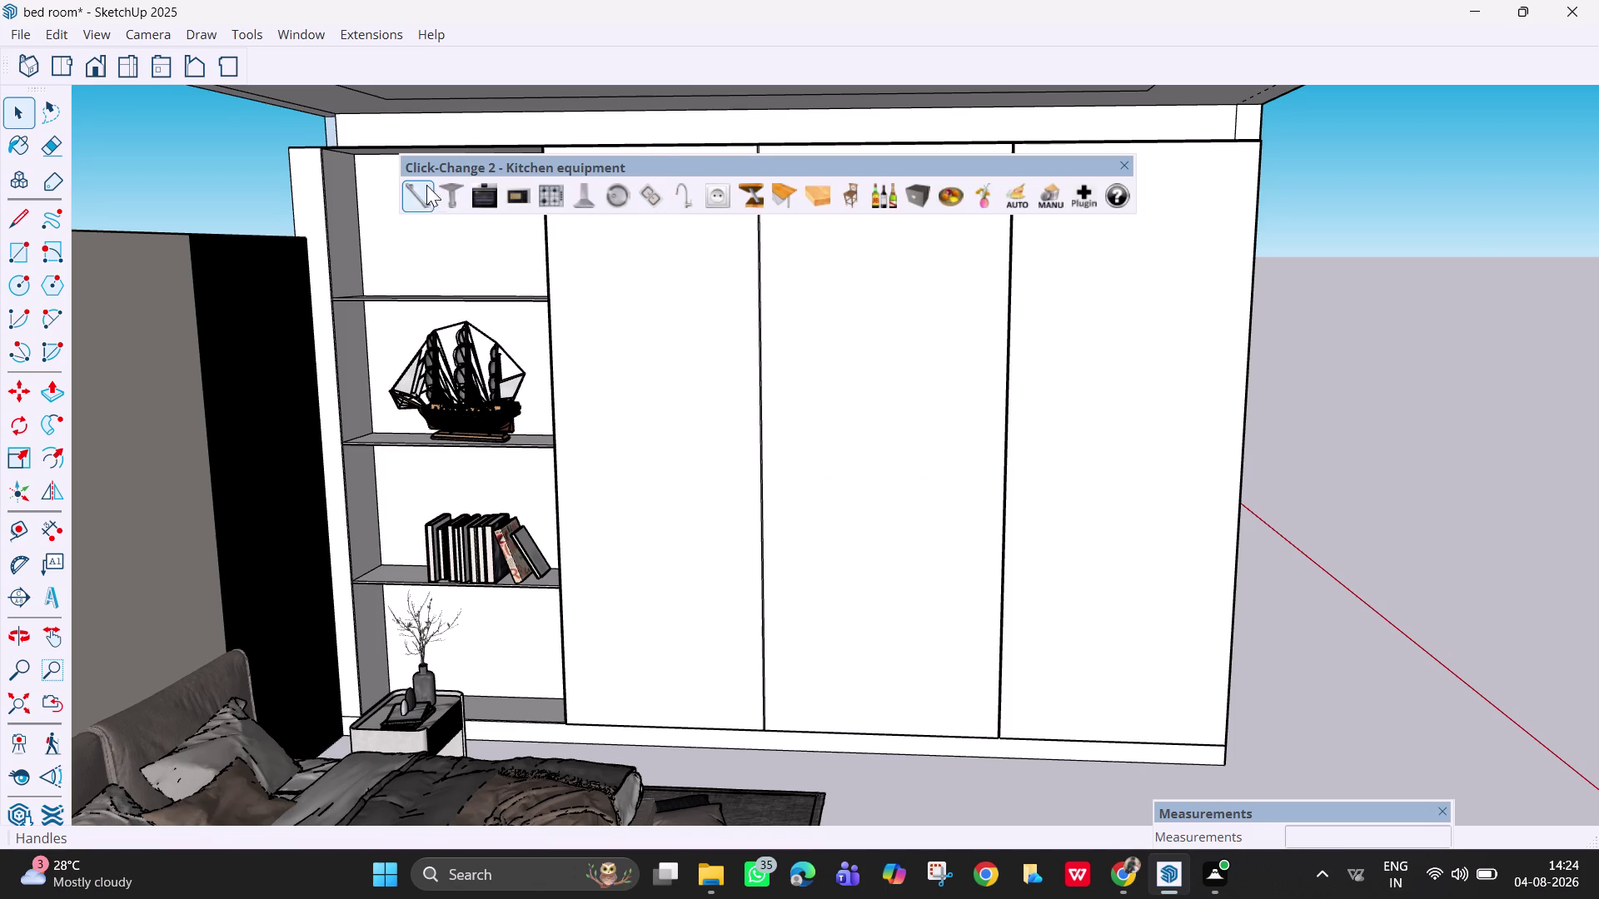
click(418, 188)
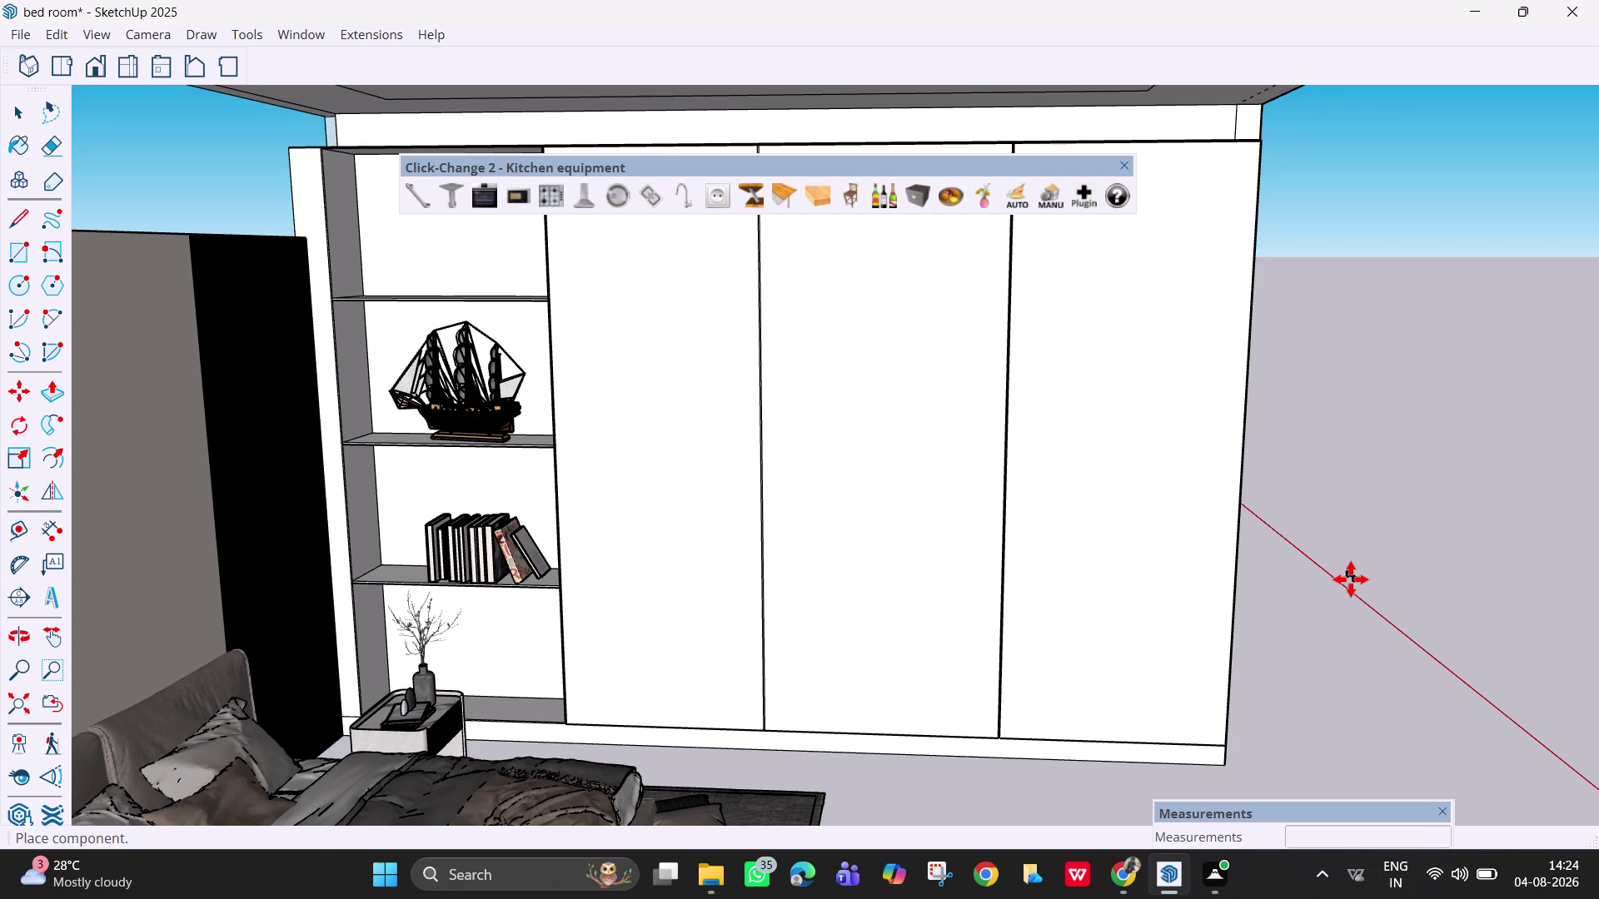
click(1351, 579)
drag(1034, 170, 1101, 29)
Move the handle by its endpoint down to the base of the wardrobe door.
scroll(up, 3)
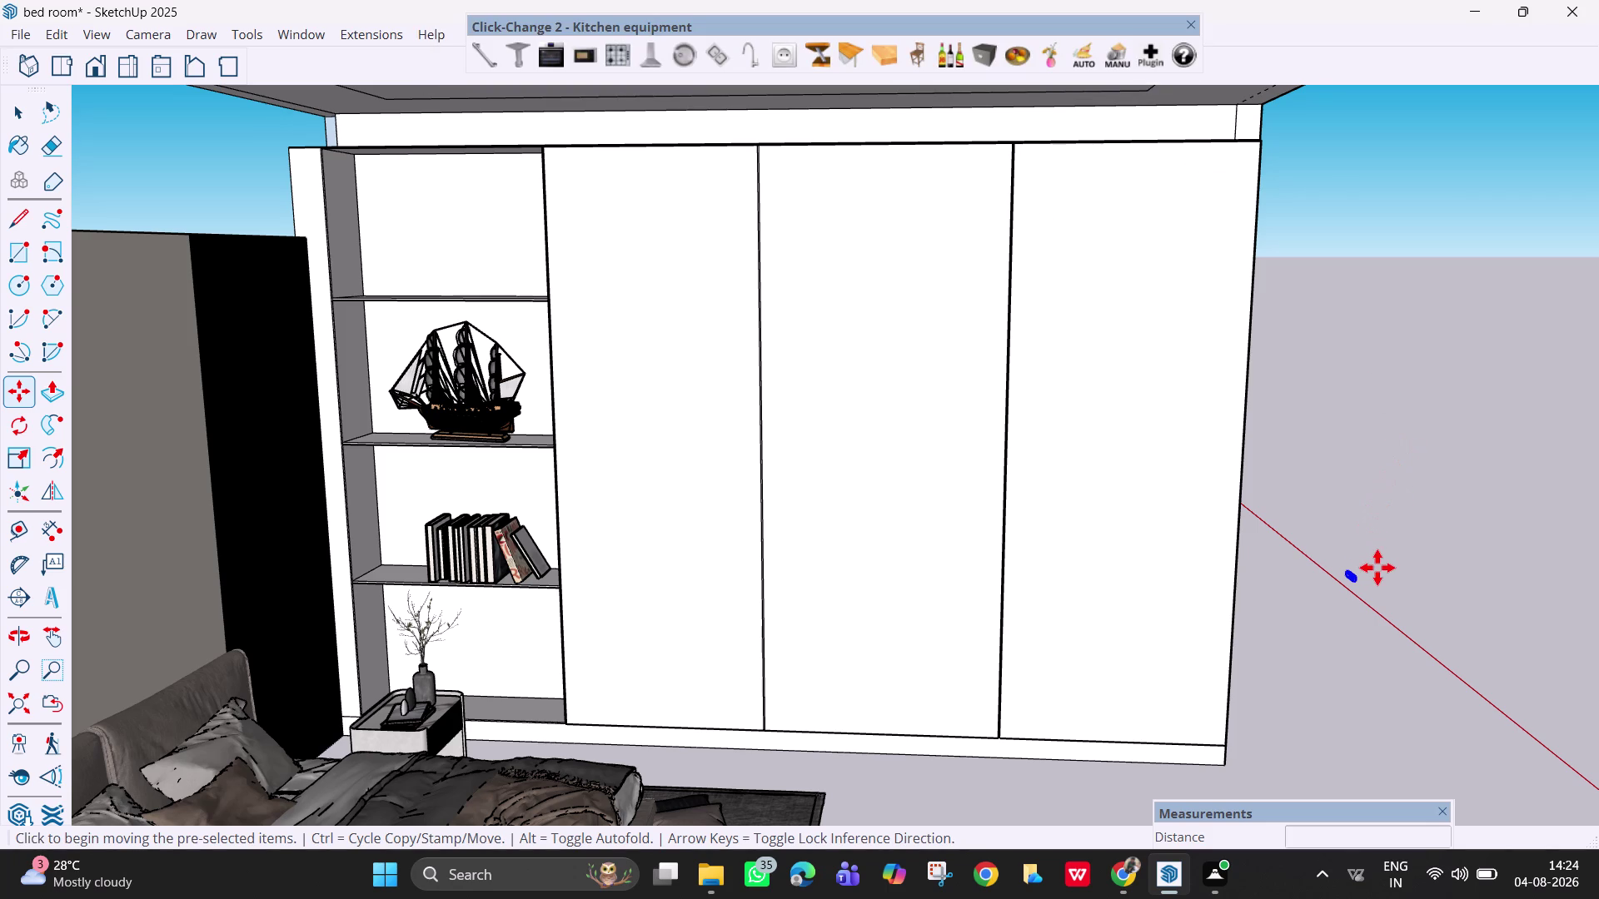
scroll(up, 3)
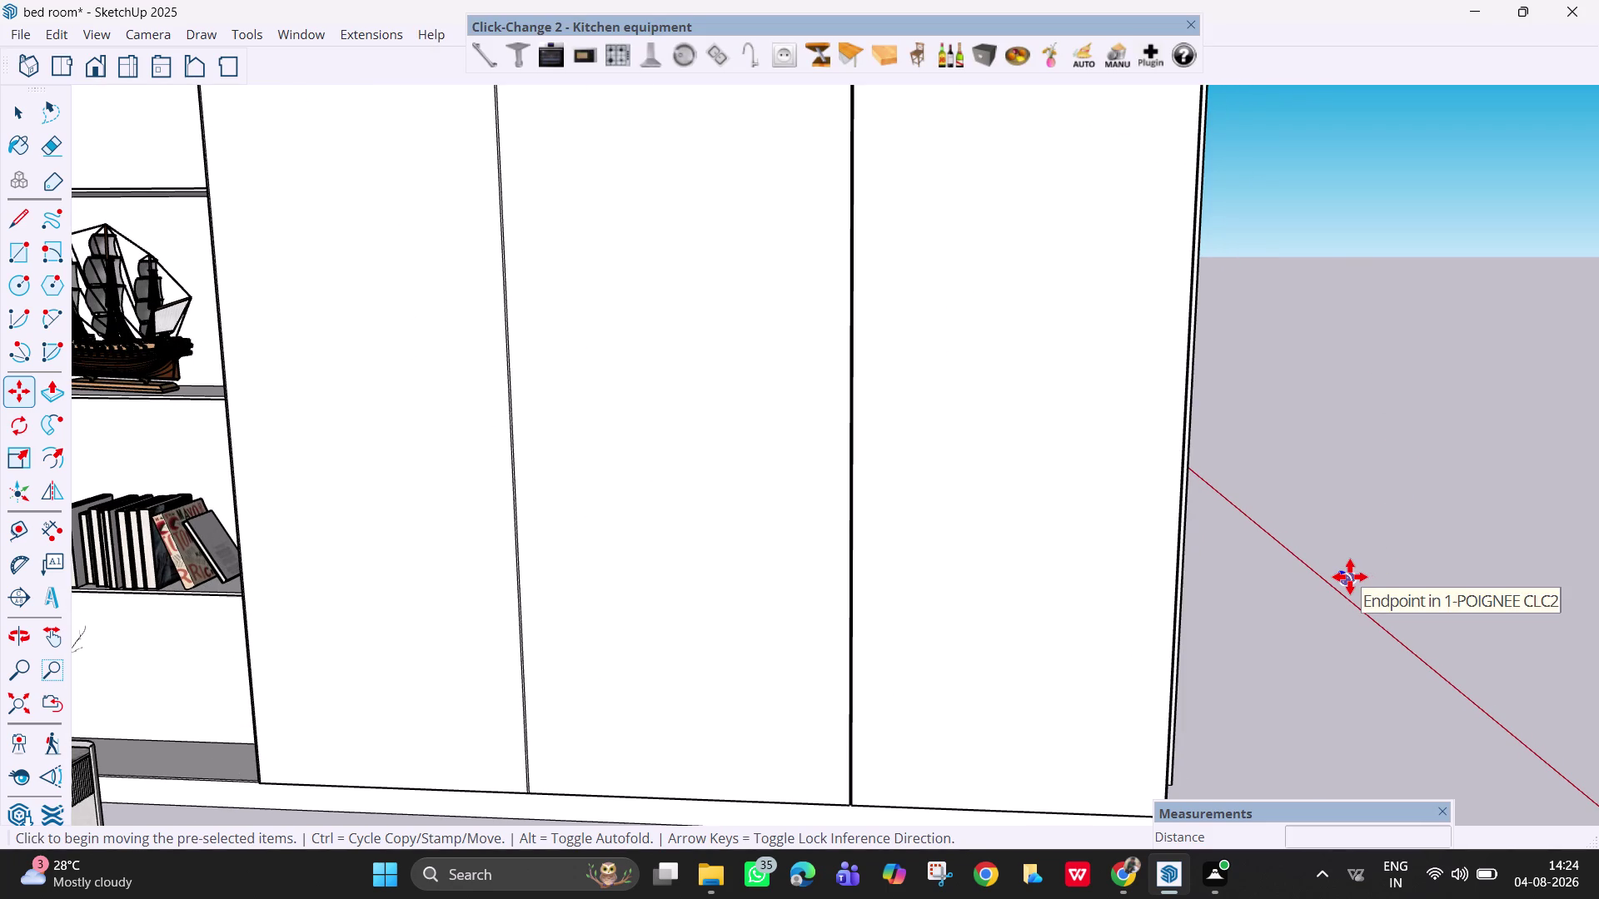
click(1350, 577)
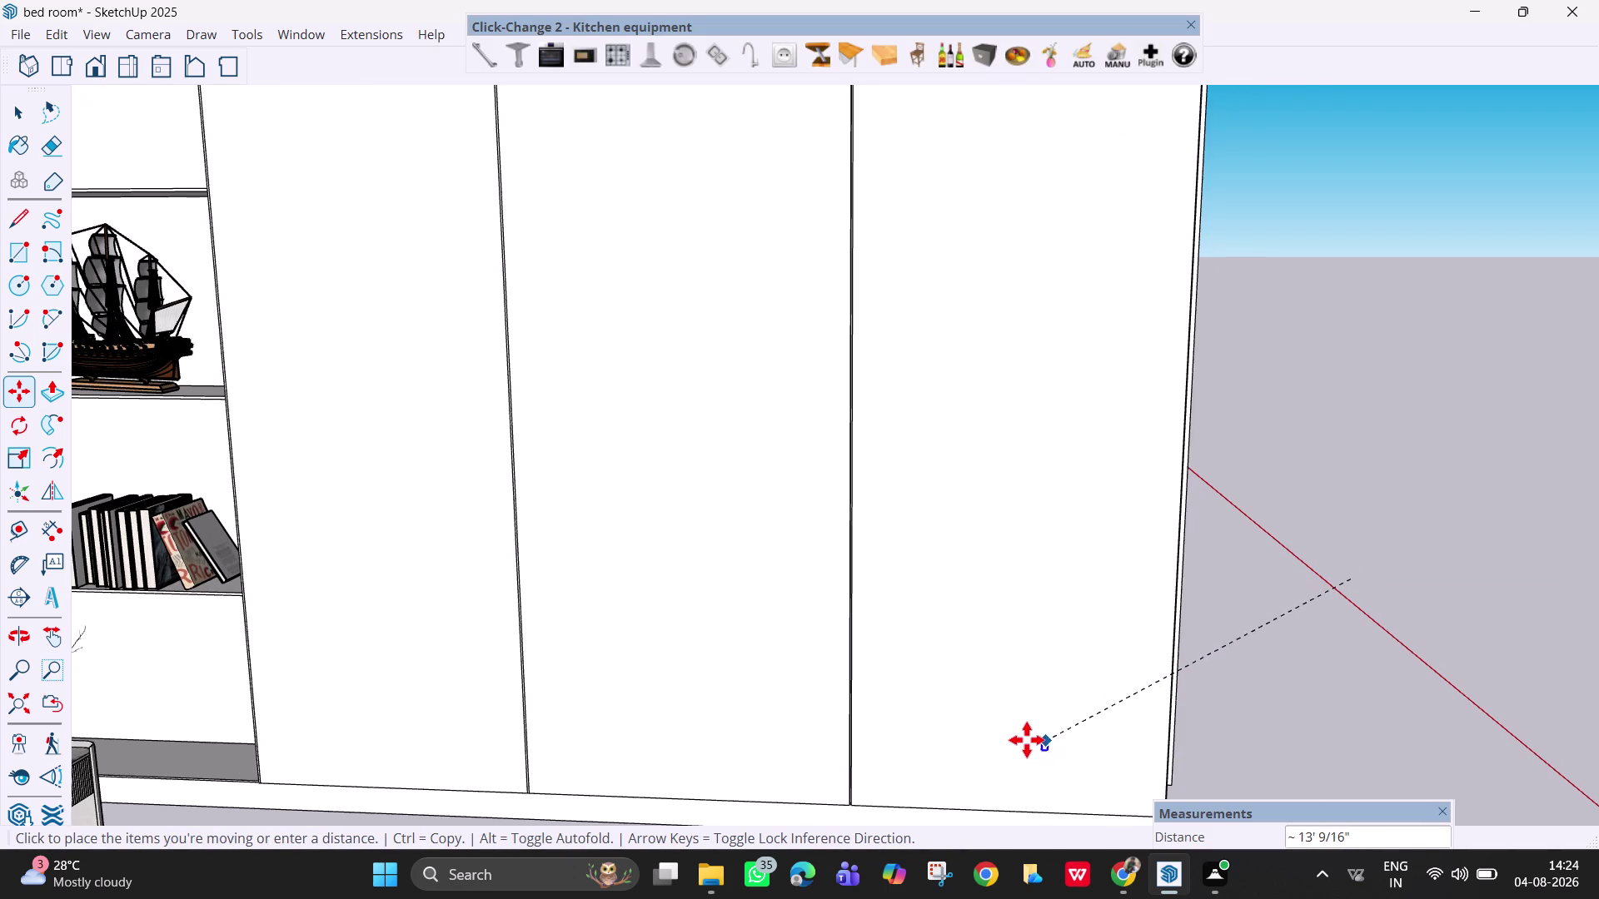
click(1016, 742)
scroll(up, 3)
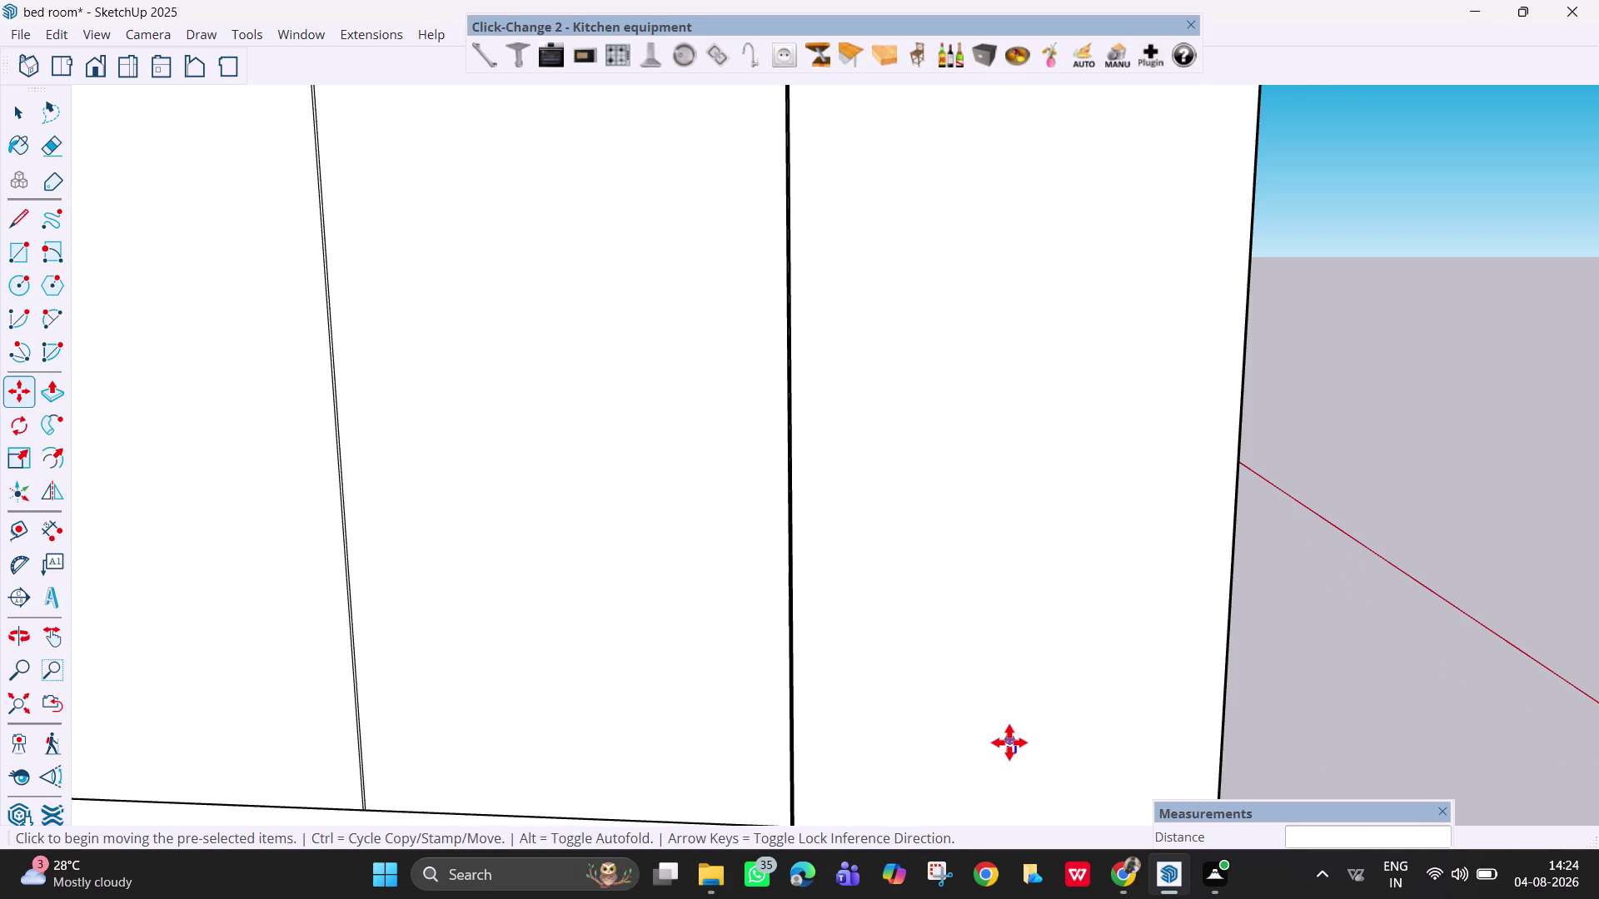
click(1009, 742)
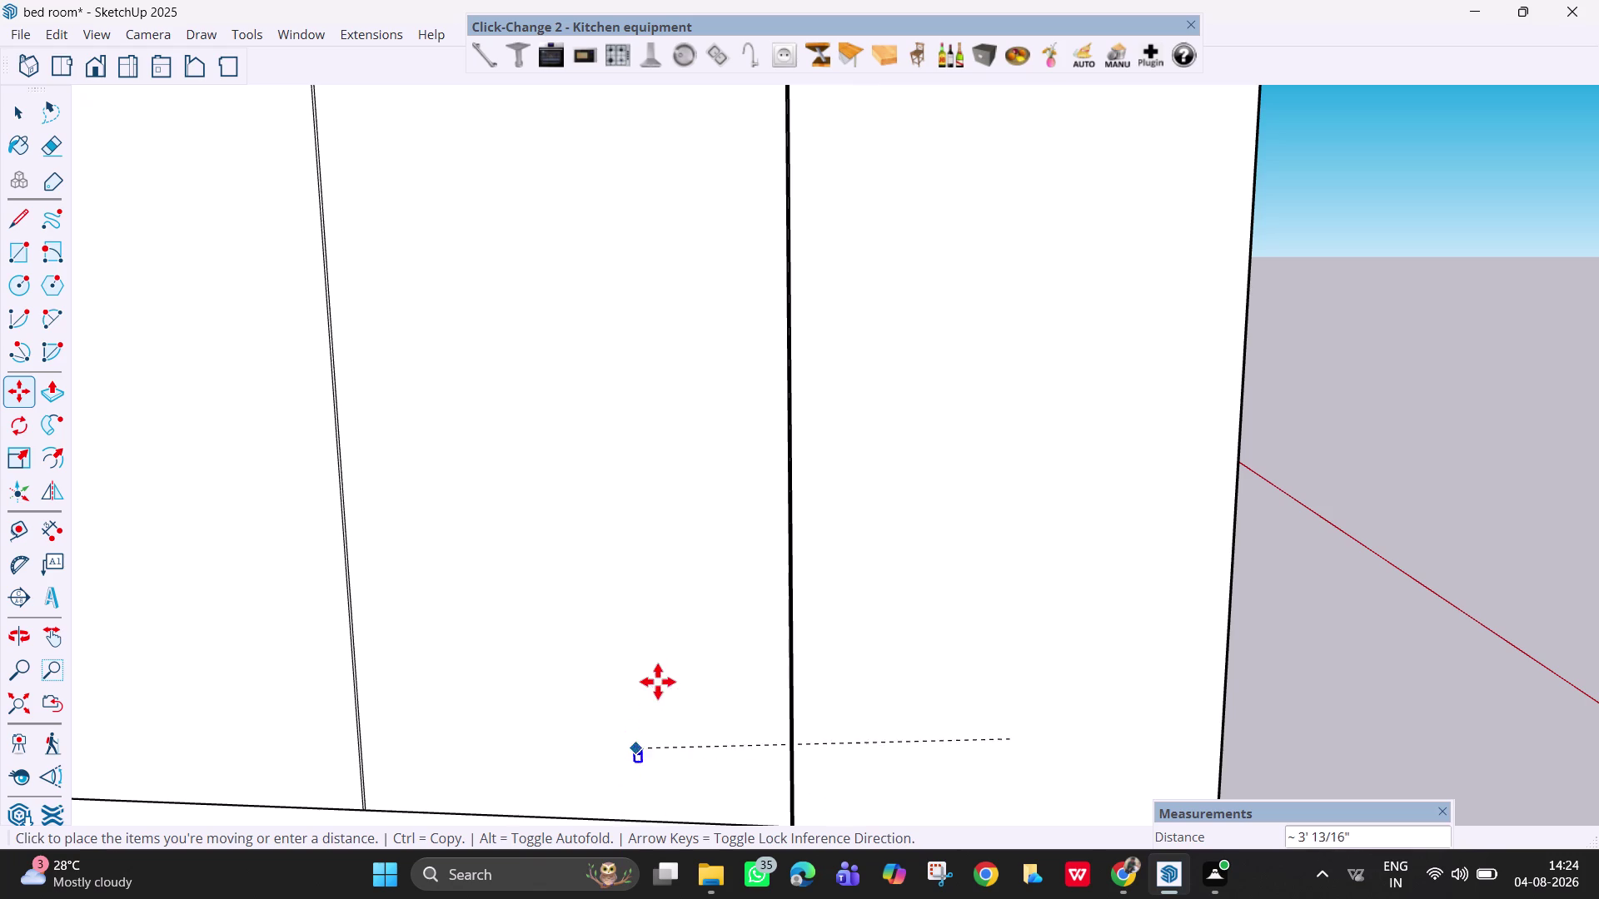
scroll(down, 3)
scroll(down, 3)
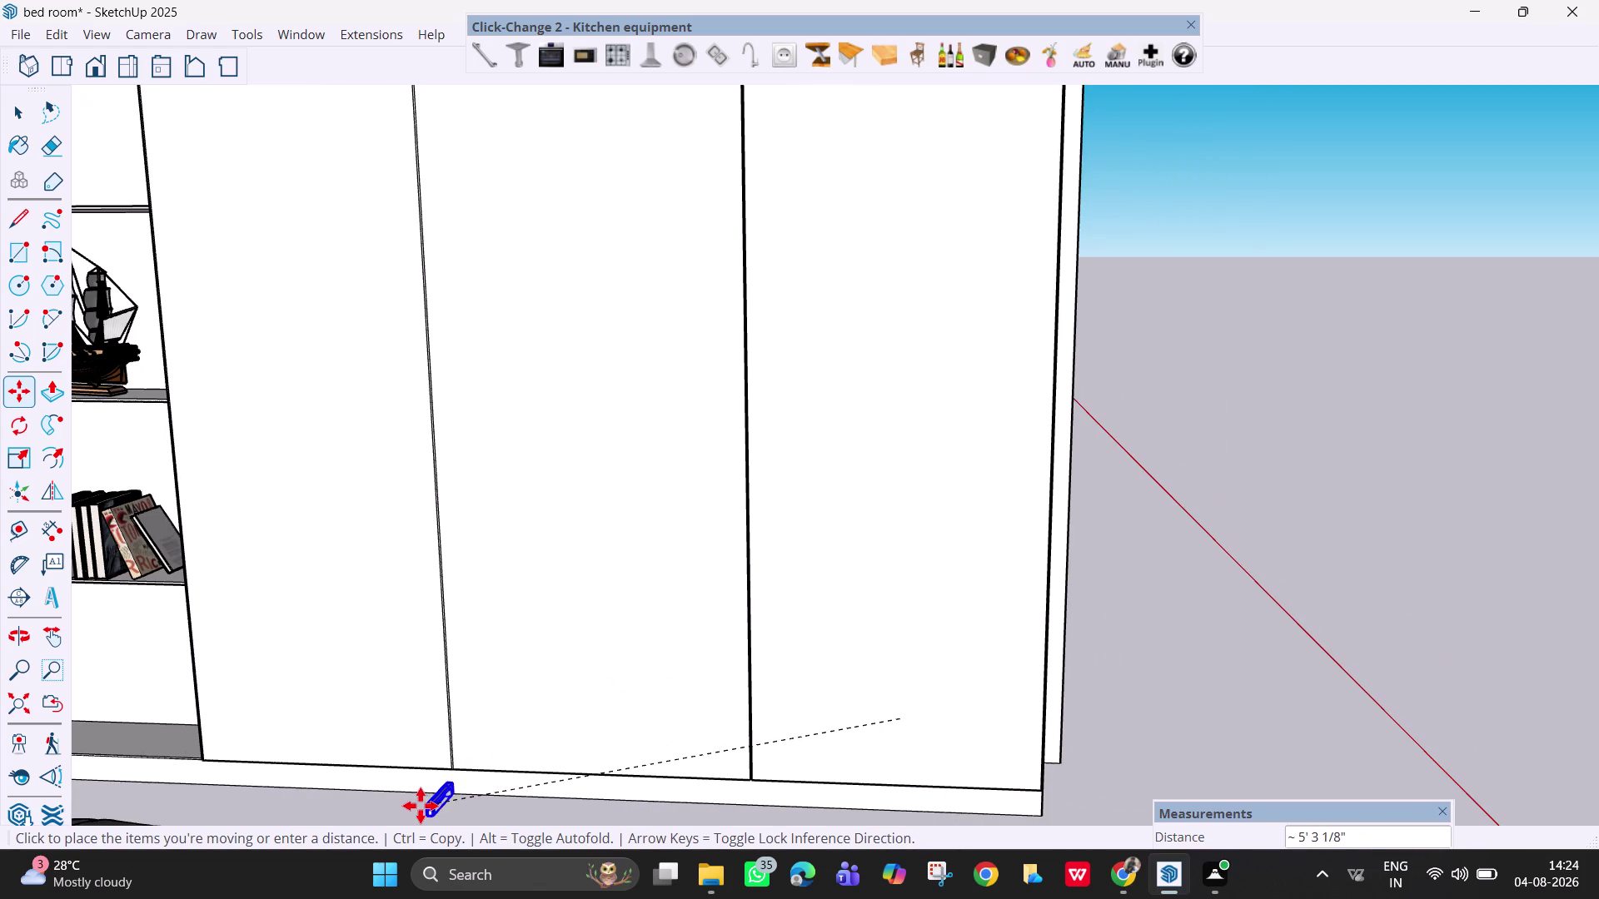
click(406, 808)
Slide the handle beside the door's left edge at its bottom.
scroll(up, 3)
middle_drag(416, 789, 416, 787)
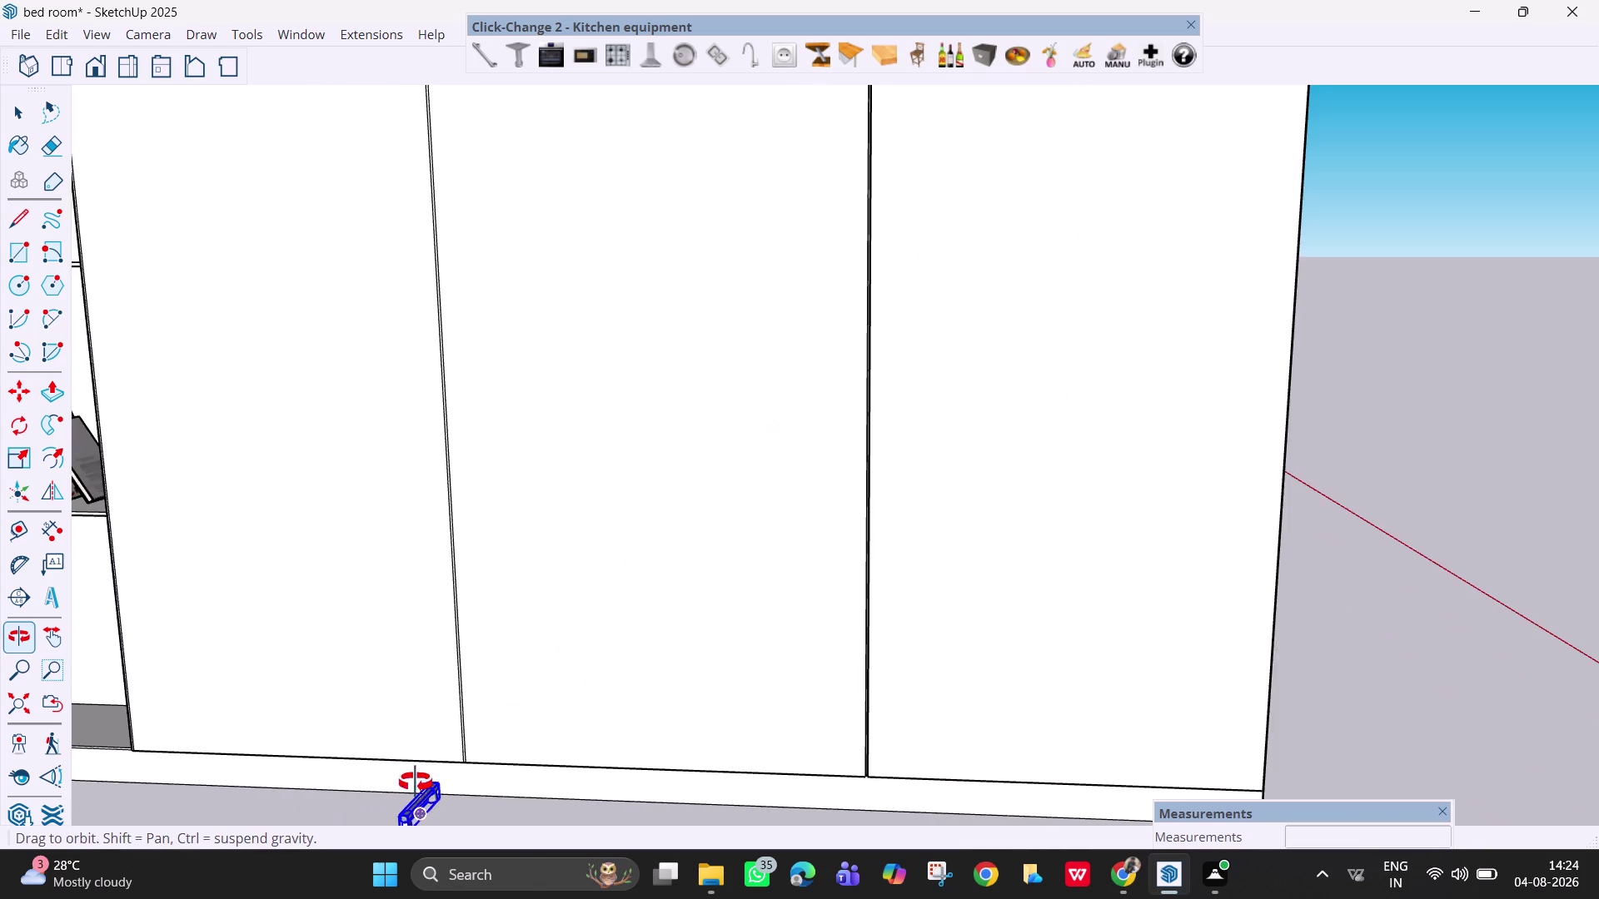
middle_drag(416, 787, 416, 726)
key(Escape)
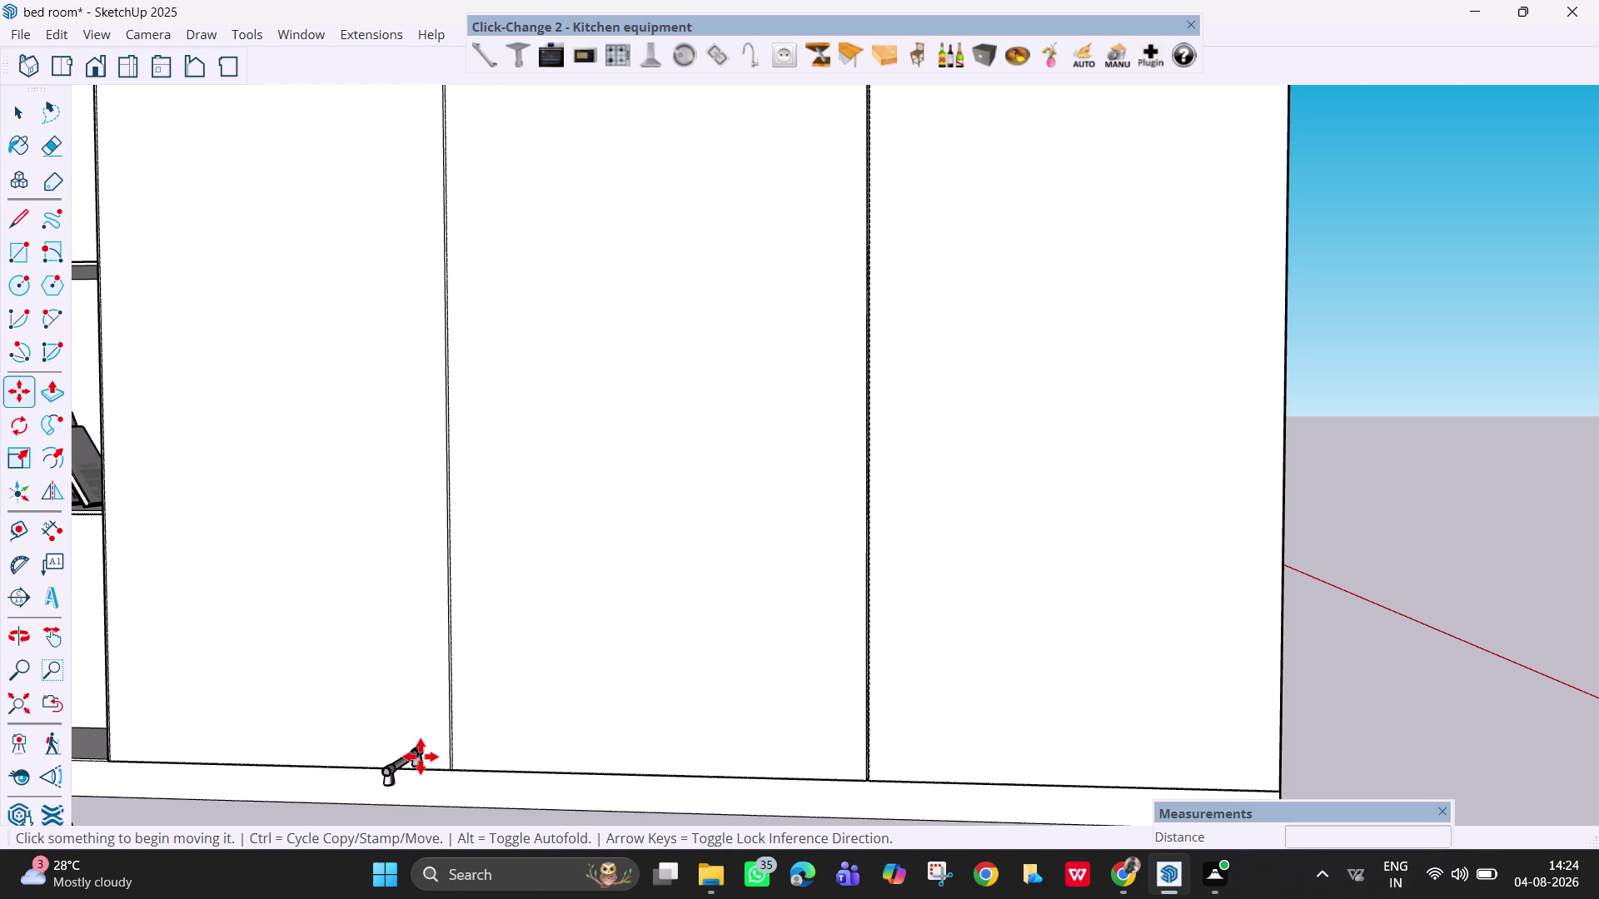
scroll(up, 3)
click(387, 765)
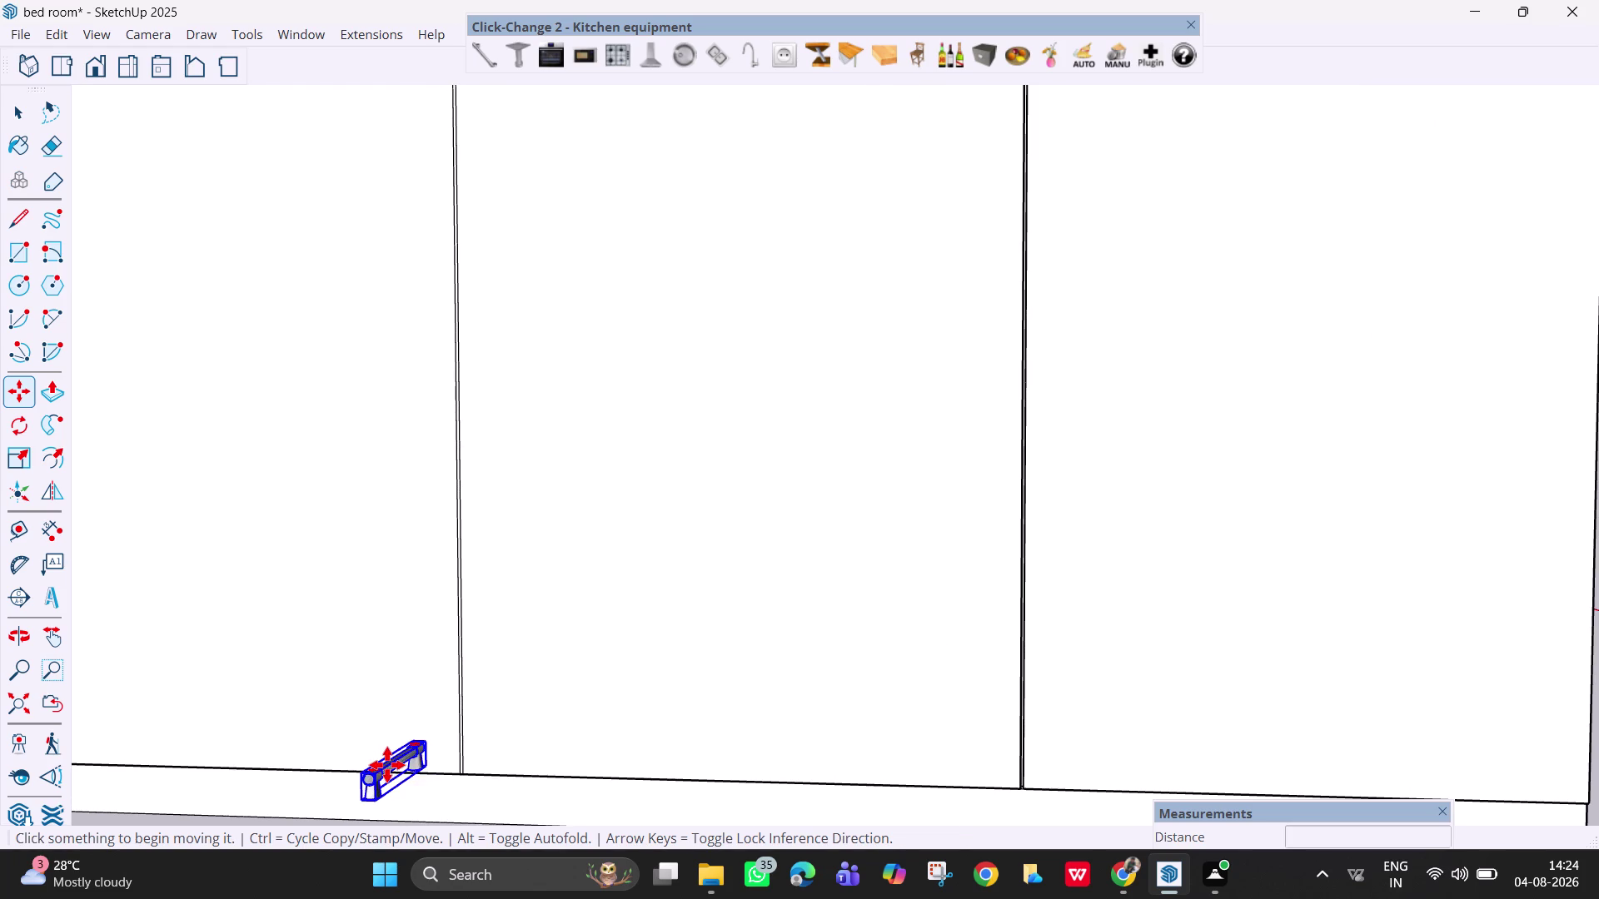
double_click(437, 753)
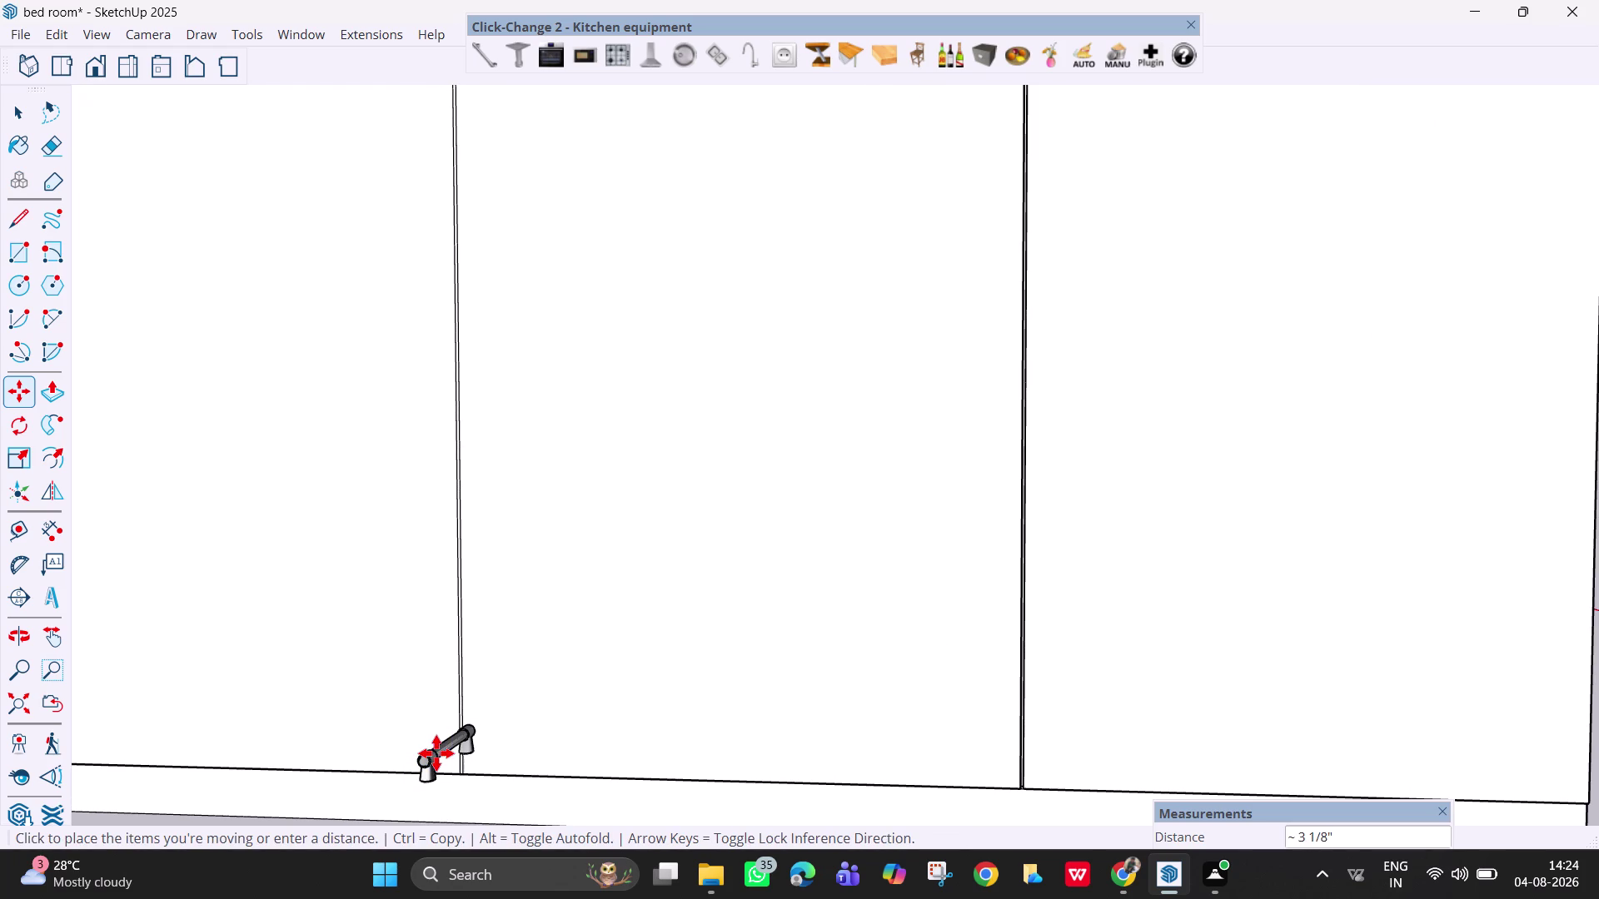
double_click(436, 753)
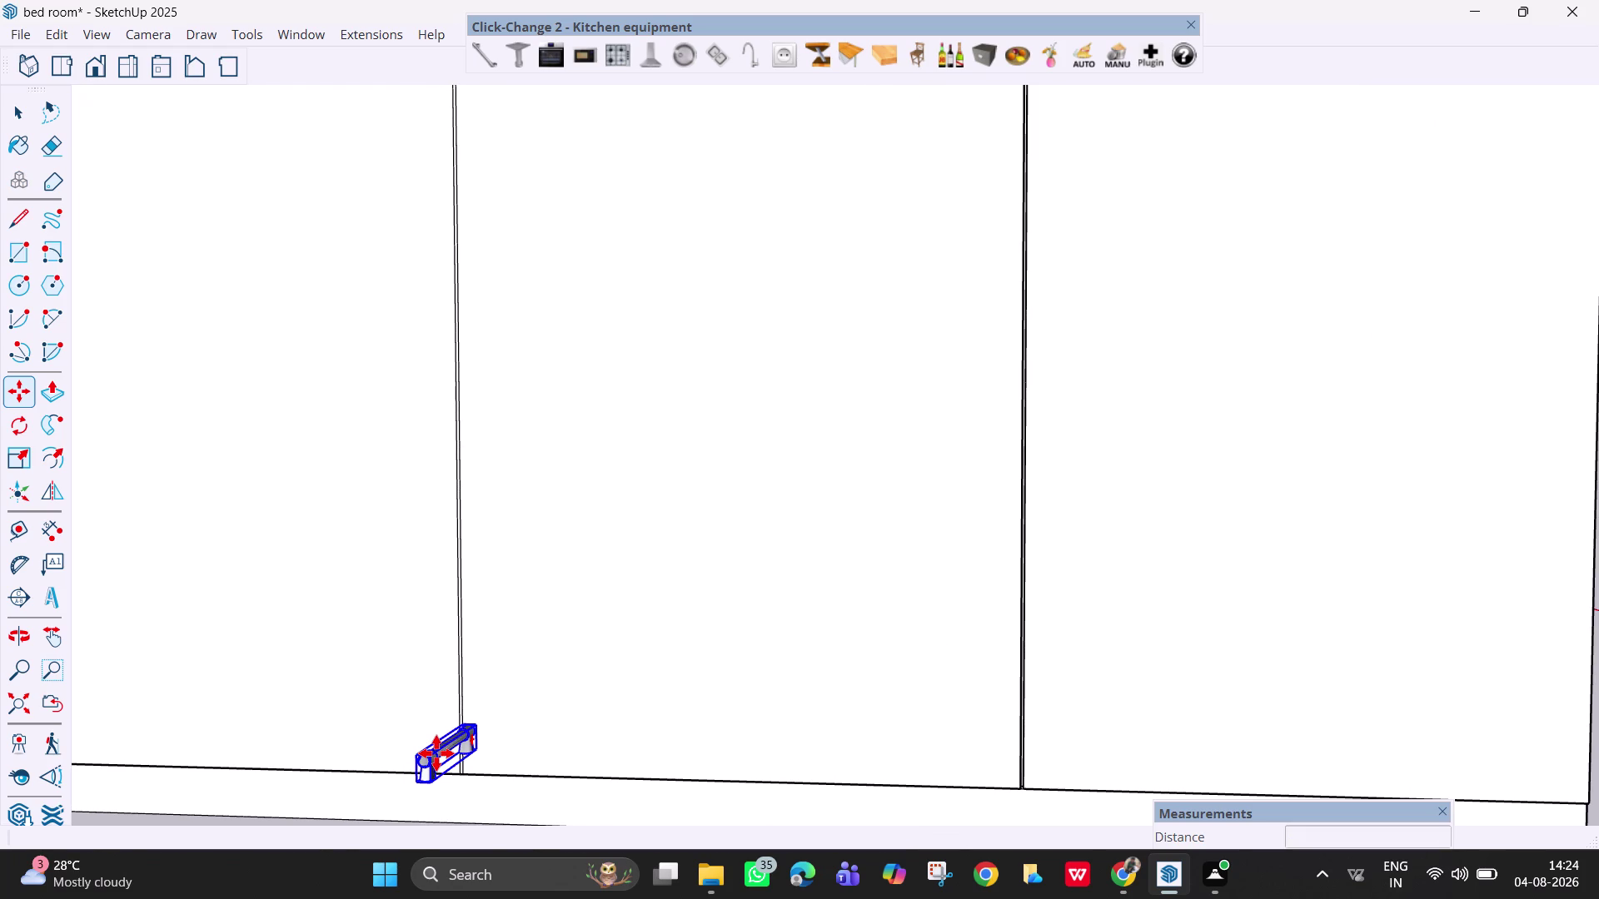
Open and close the handle component for editing, then select the handle.
key(space)
double_click(436, 753)
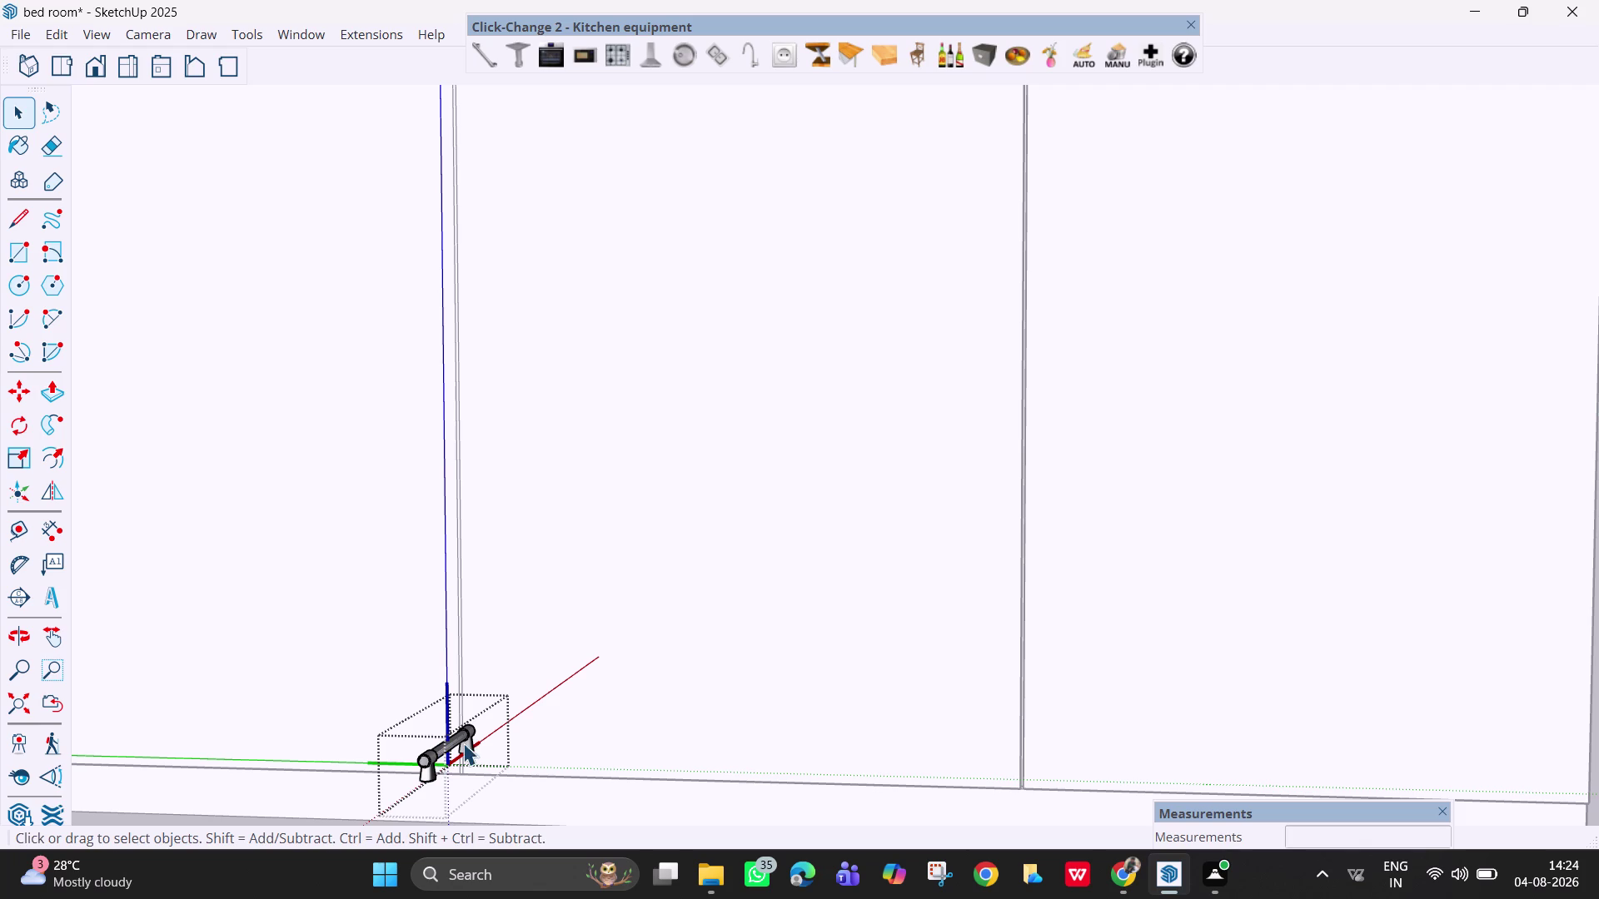
key(Escape)
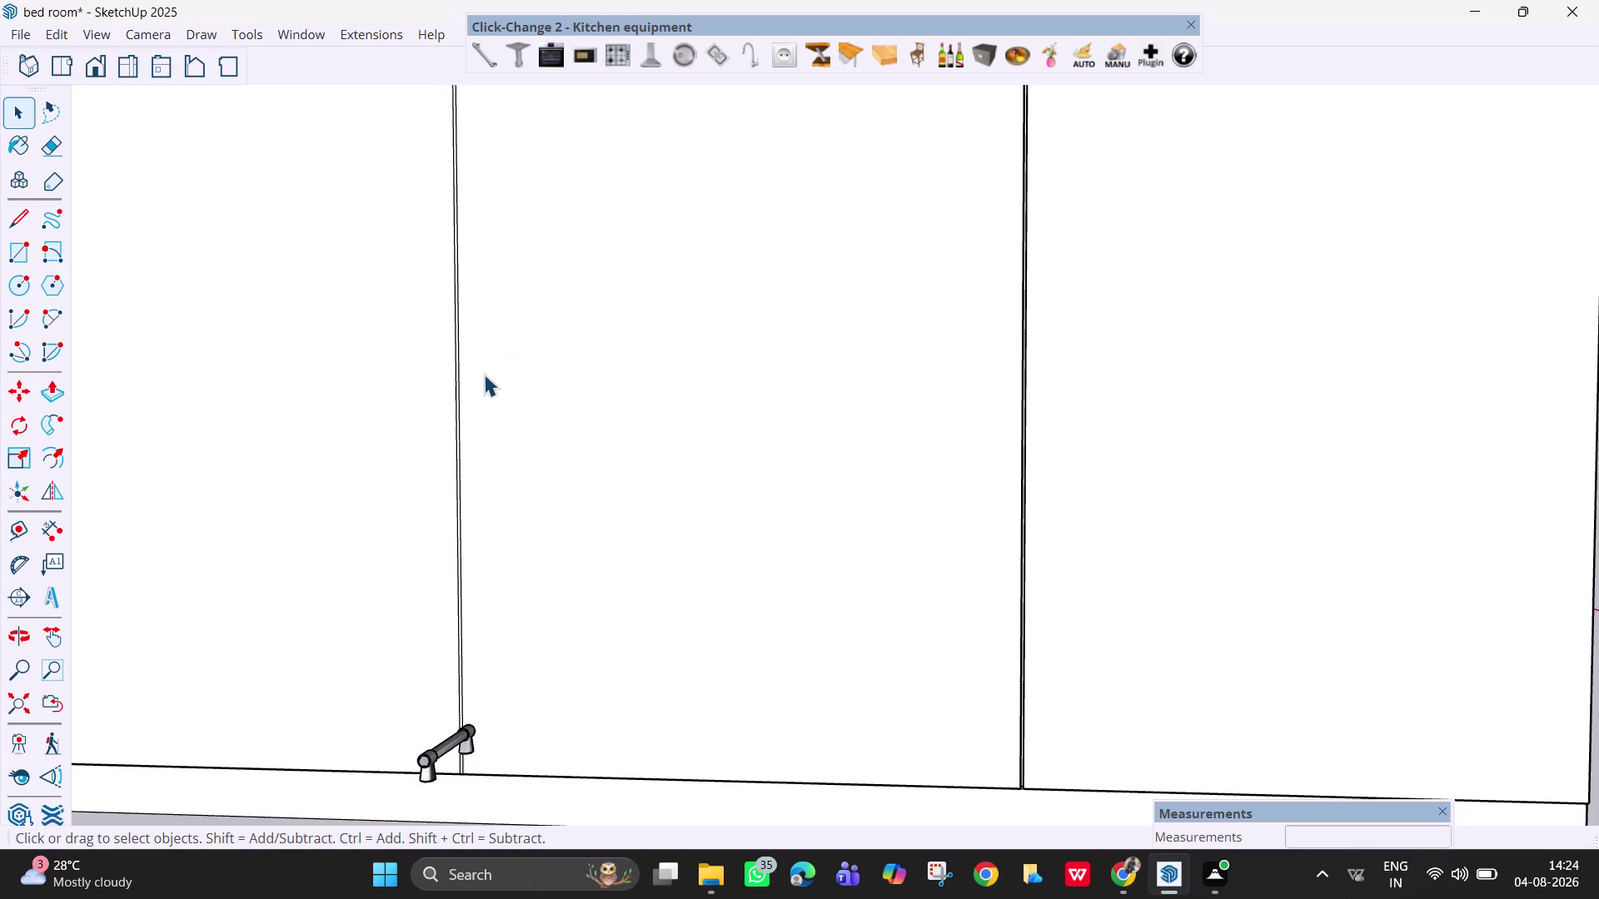
click(427, 760)
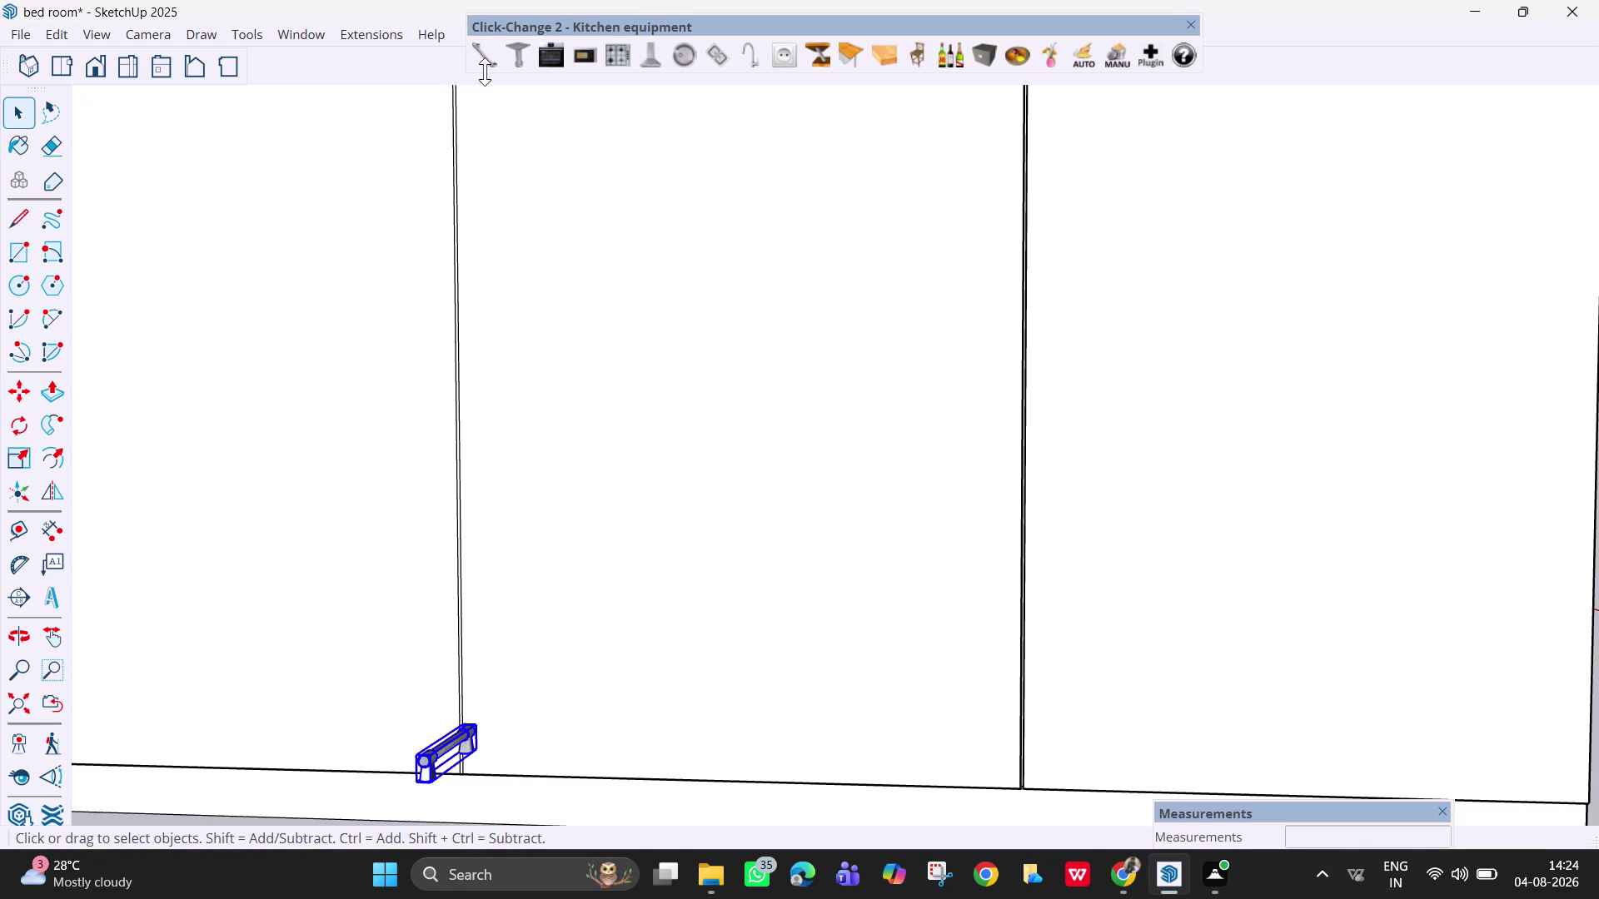
double_click(485, 59)
click(484, 60)
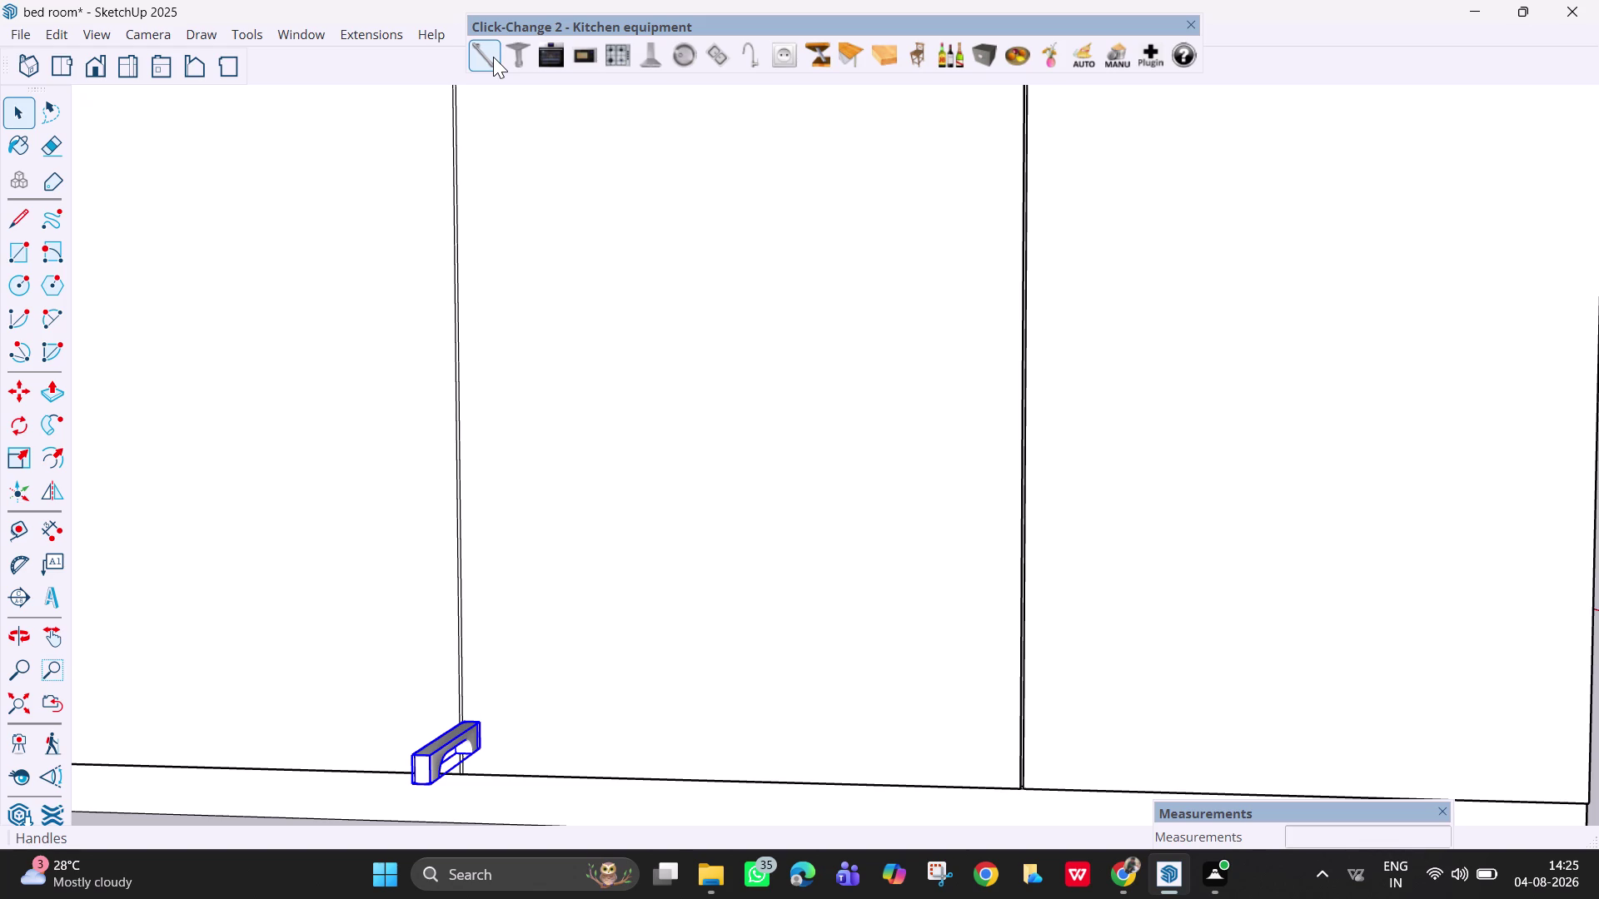
key(space)
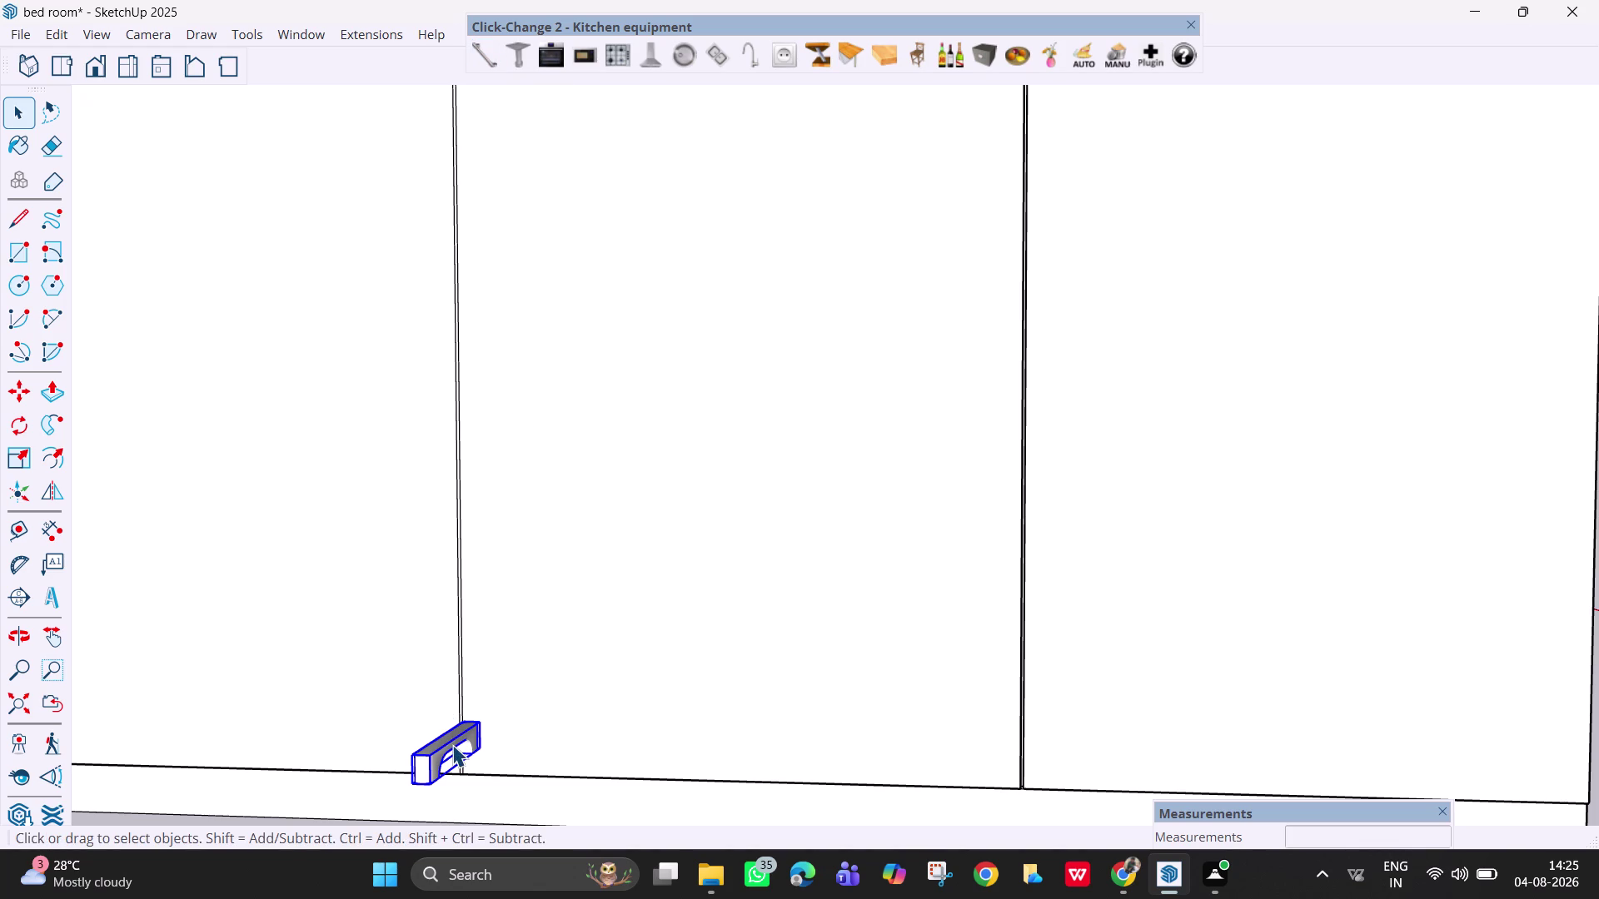
key(Escape)
key(space)
click(375, 753)
Rotate the handle 90° on the vertical plane so it stands upright.
click(427, 771)
key(q)
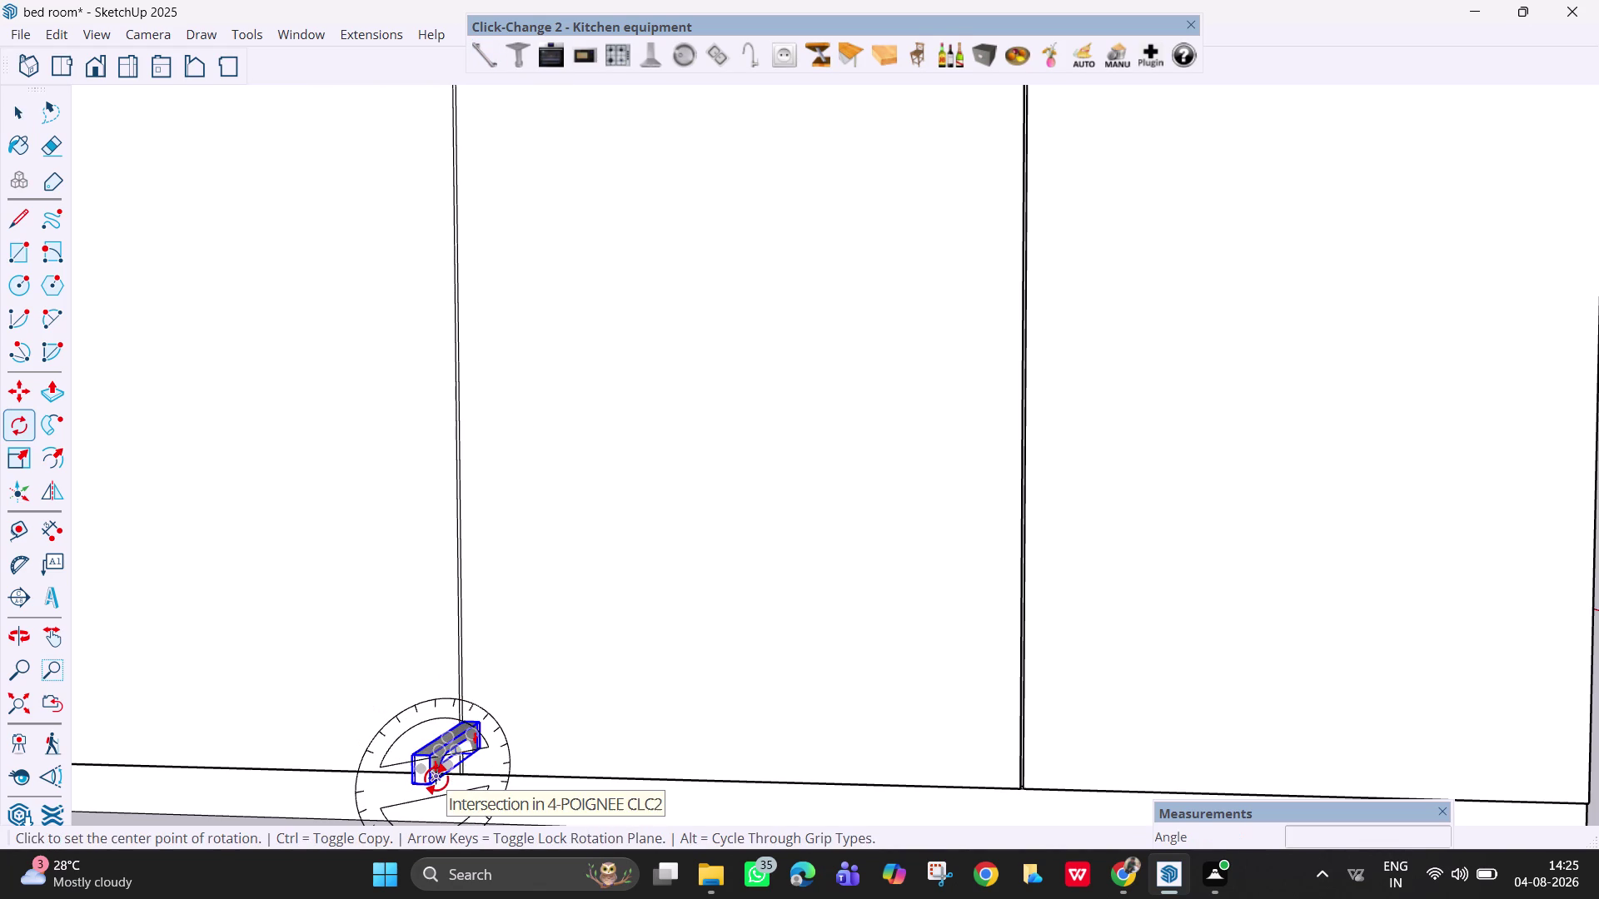
key(Right)
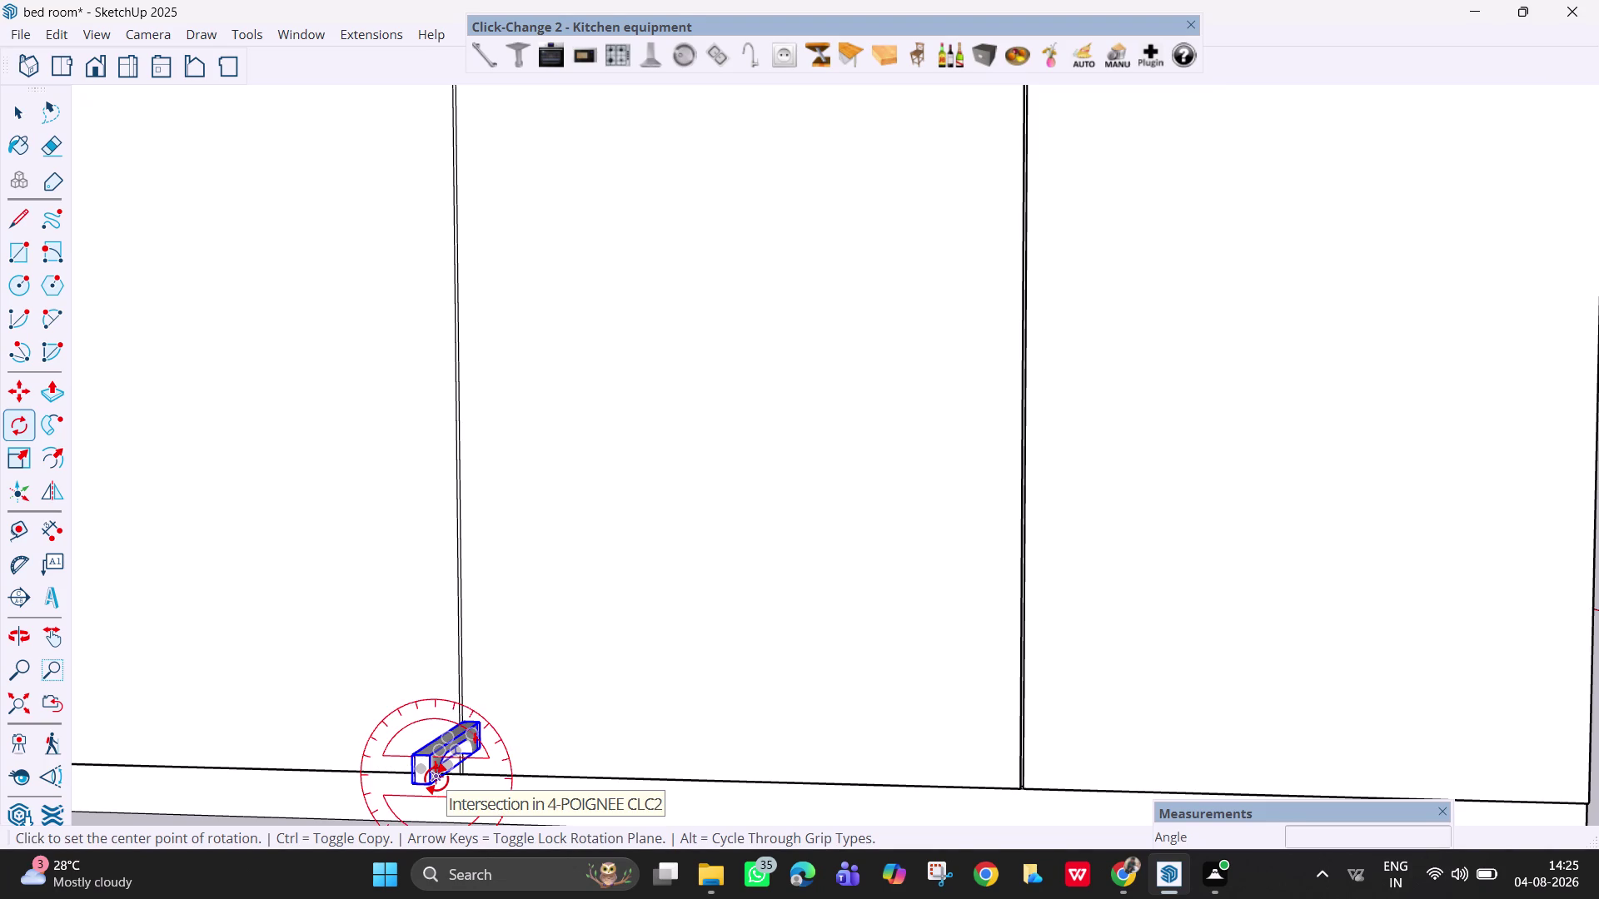
key(Left)
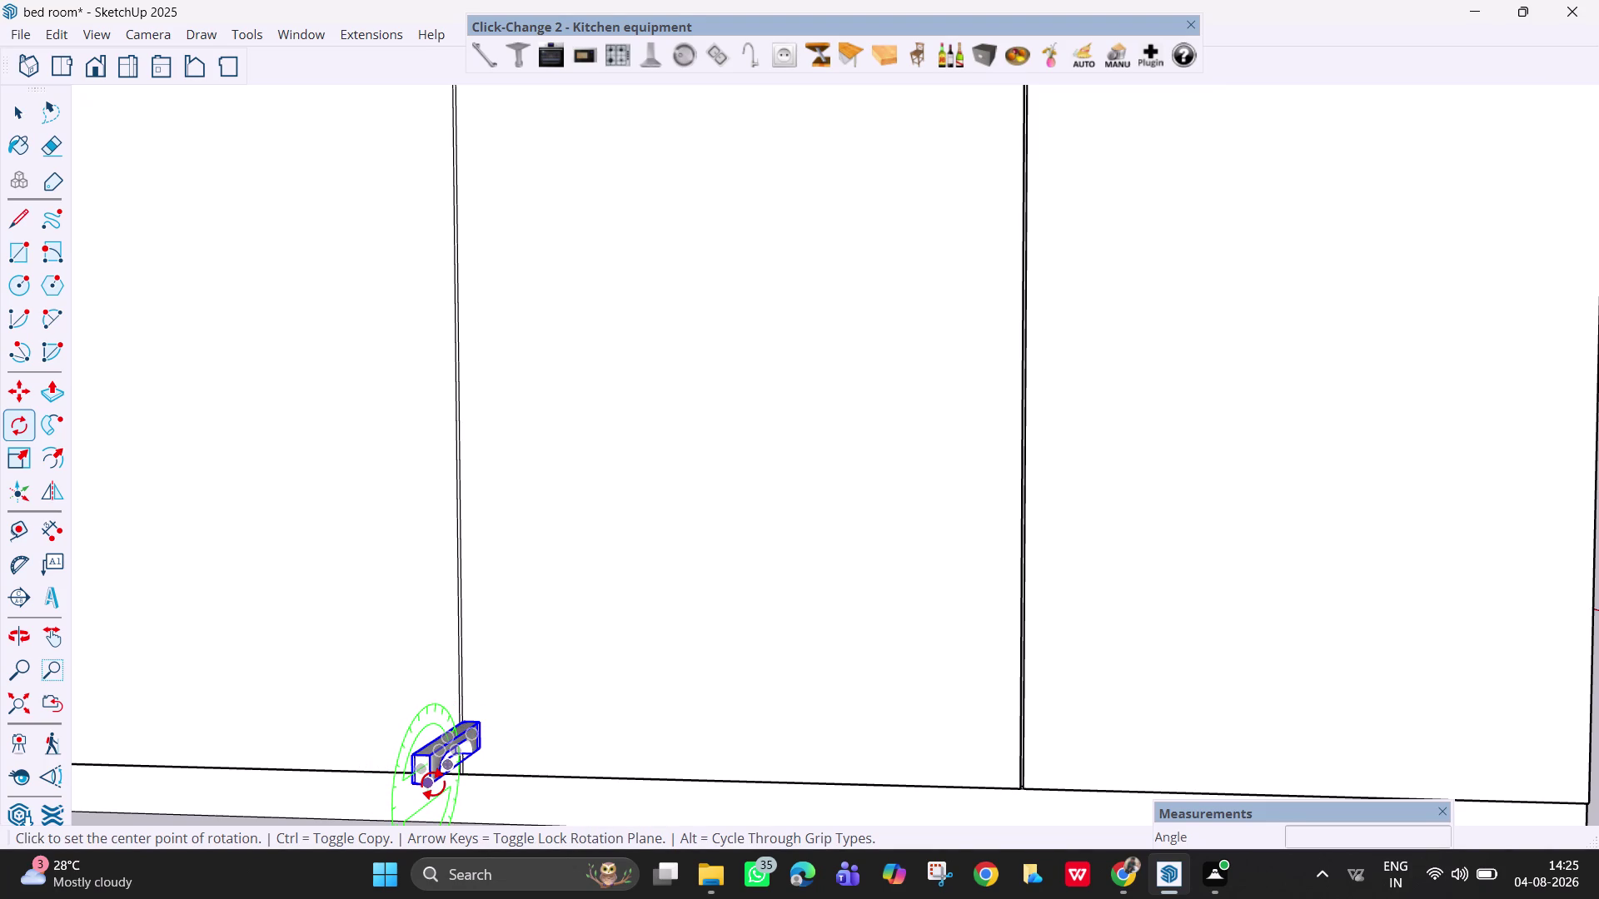
click(433, 785)
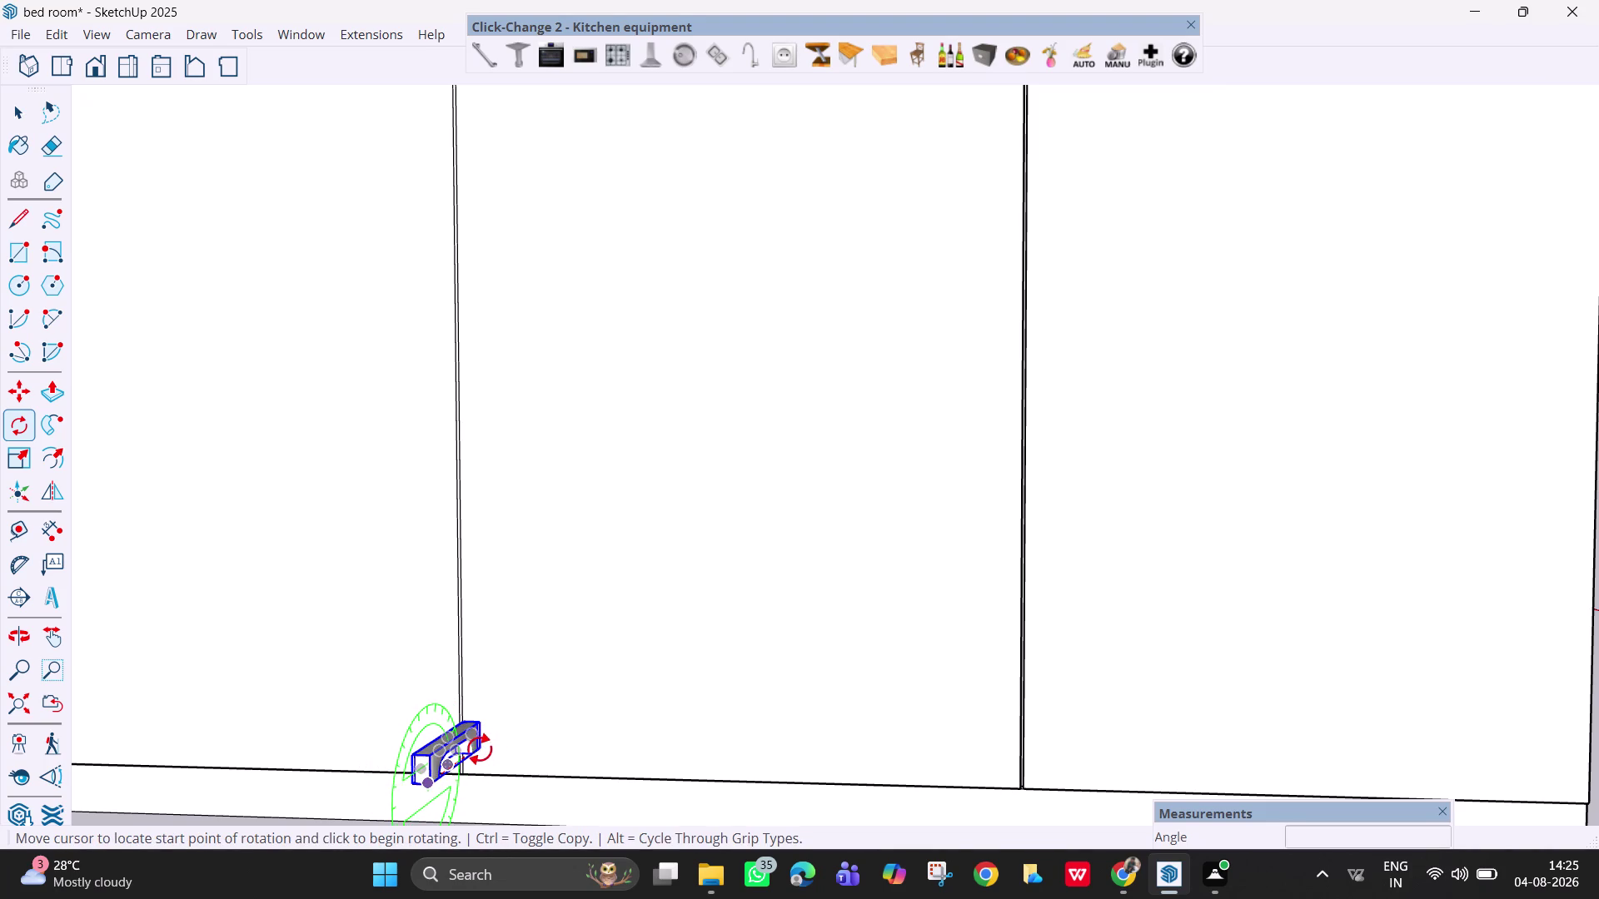
click(484, 748)
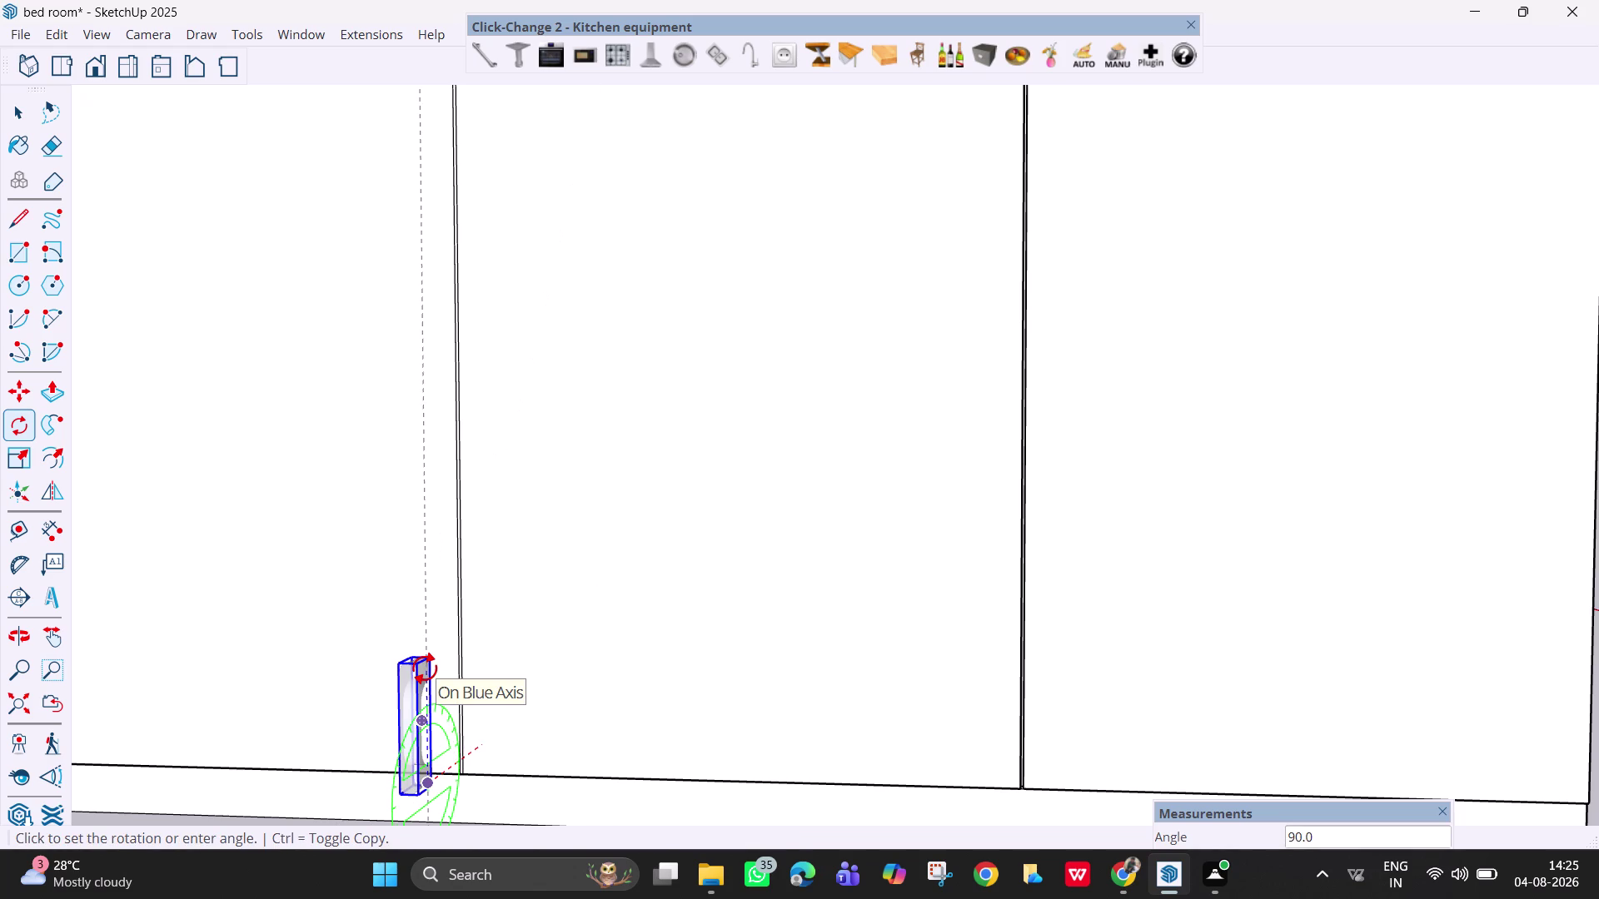
click(425, 669)
key(Escape)
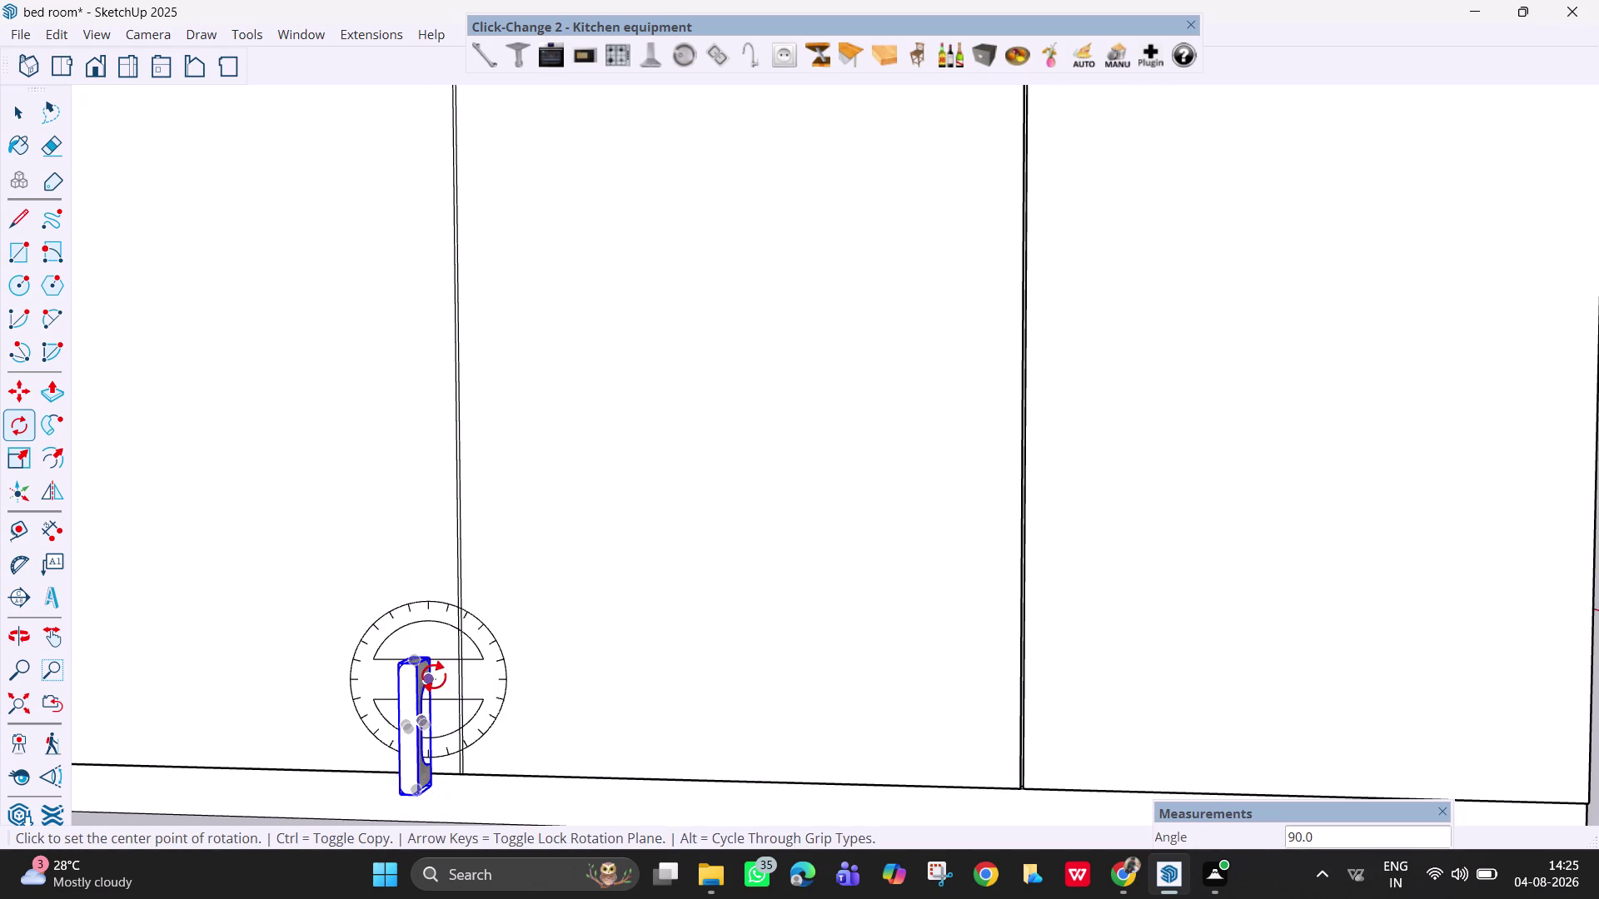
Select the upright handle, zoom out and pan the view up over the door.
key(space)
click(418, 716)
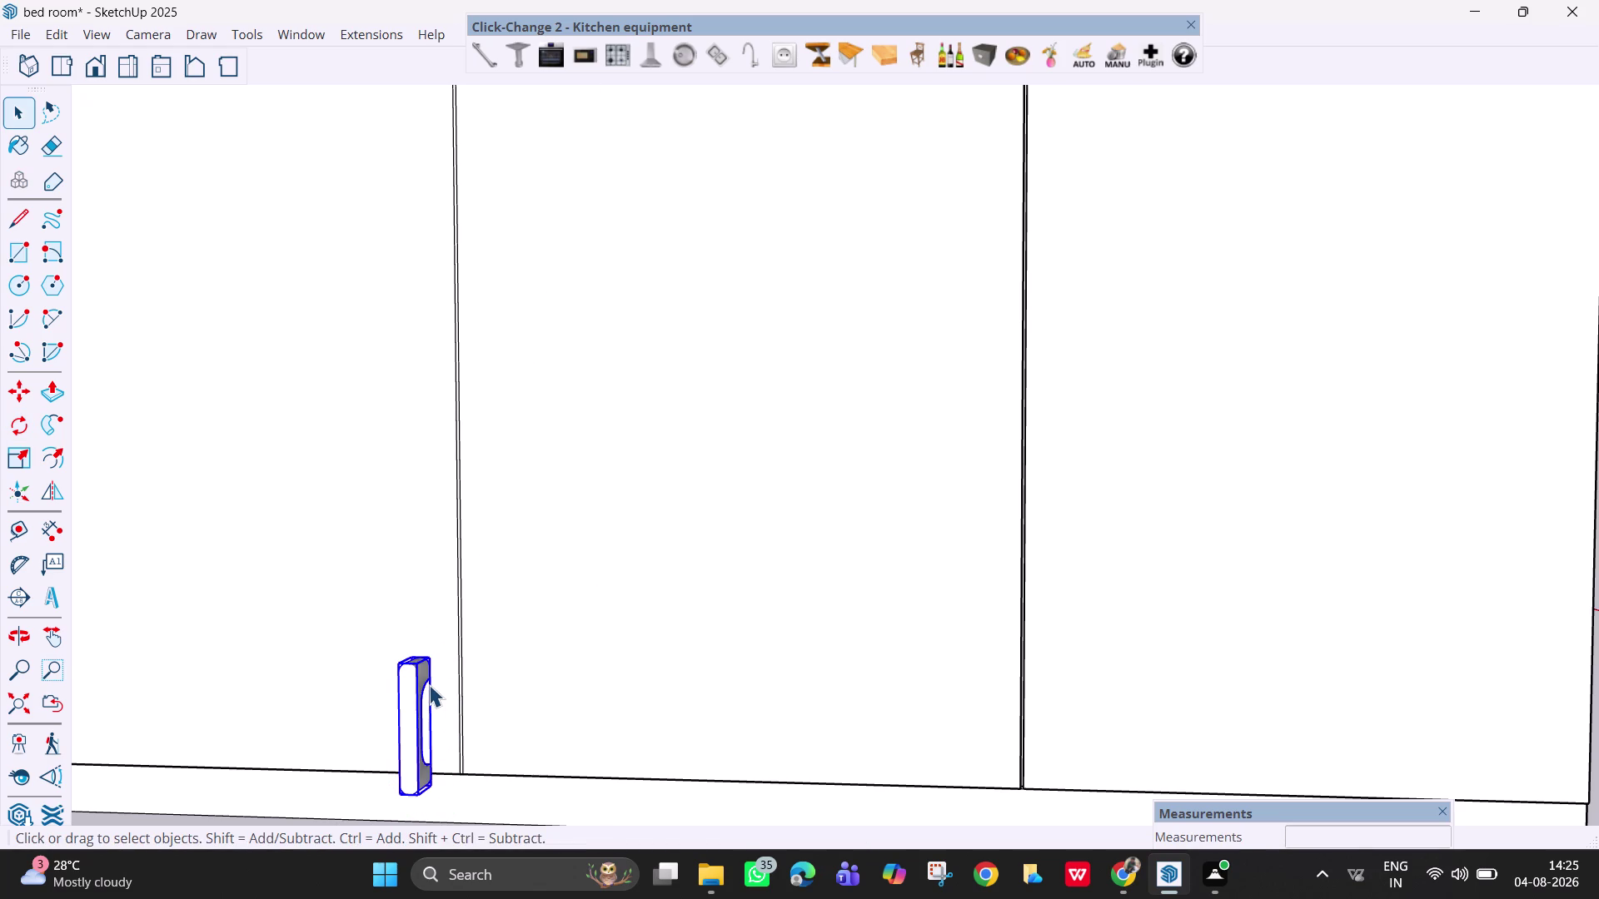
scroll(down, 3)
scroll(down, 3)
key(h)
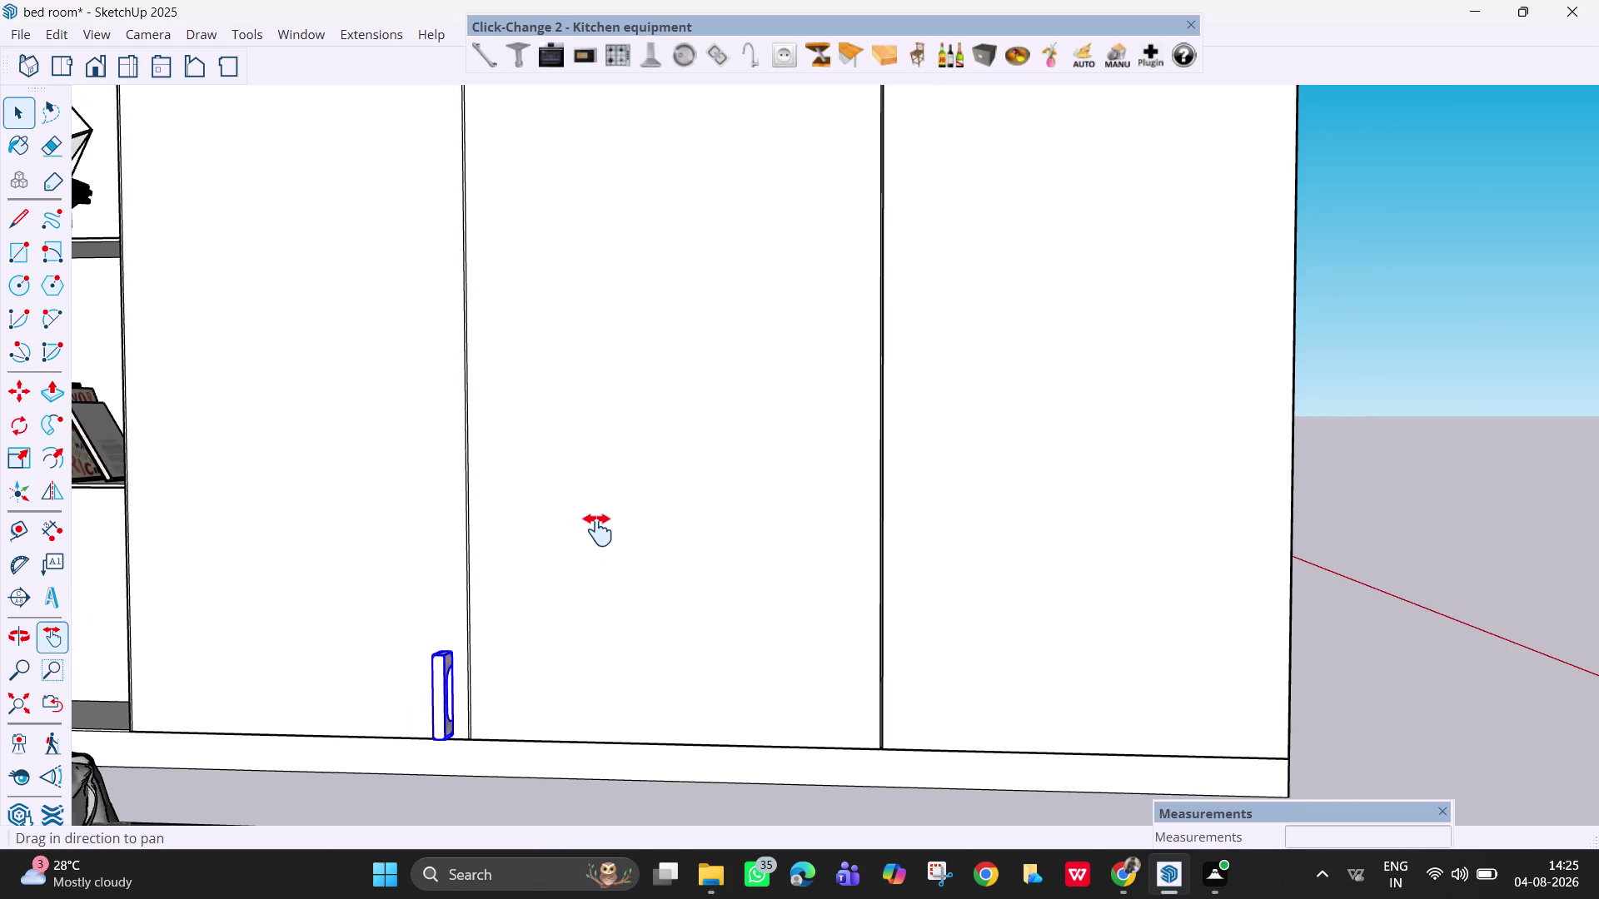
drag(597, 530, 713, 617)
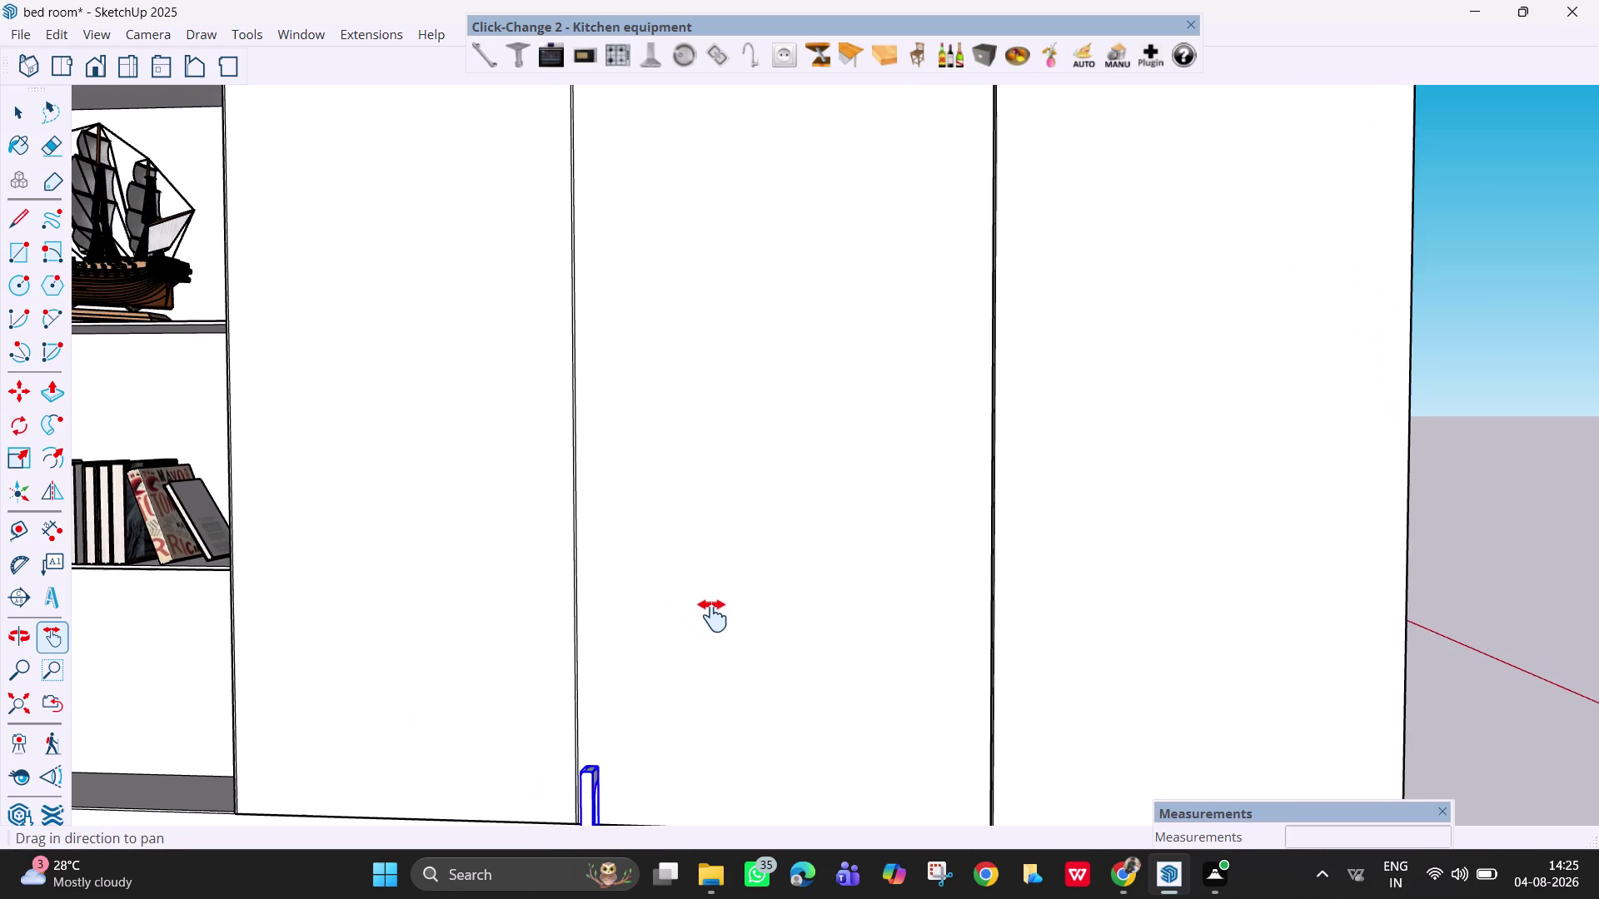
key(space)
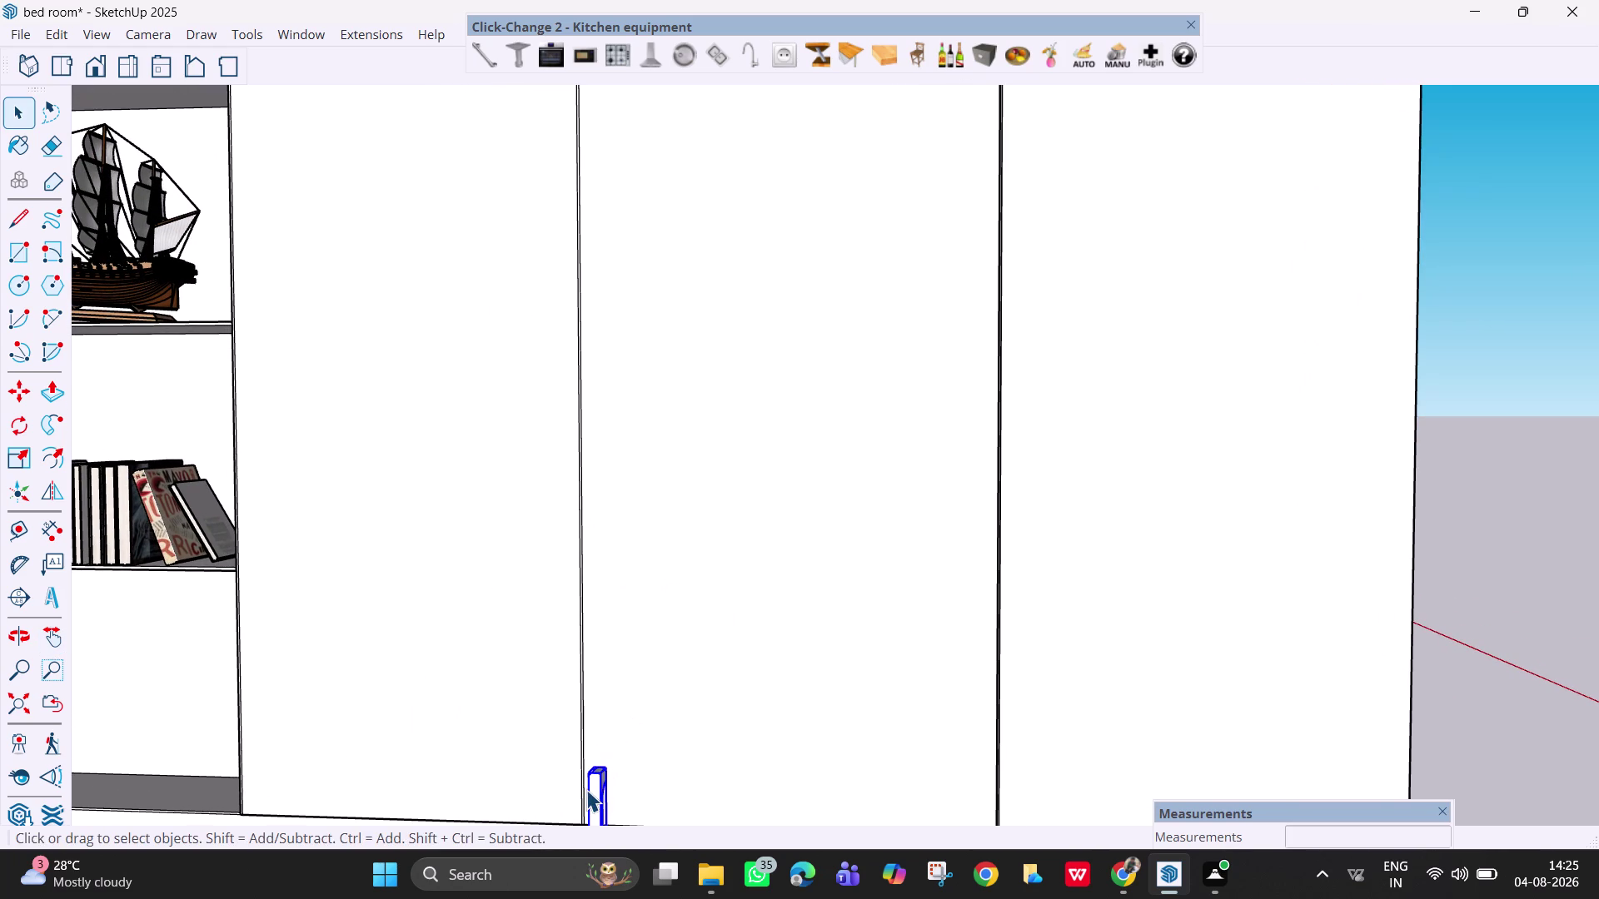